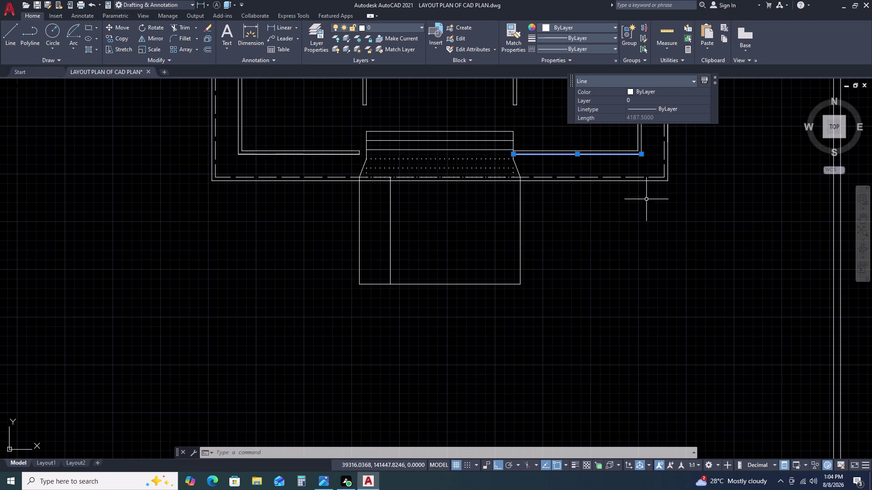
Delete the short inner wall segment right of the staircase.
scroll(down, 3)
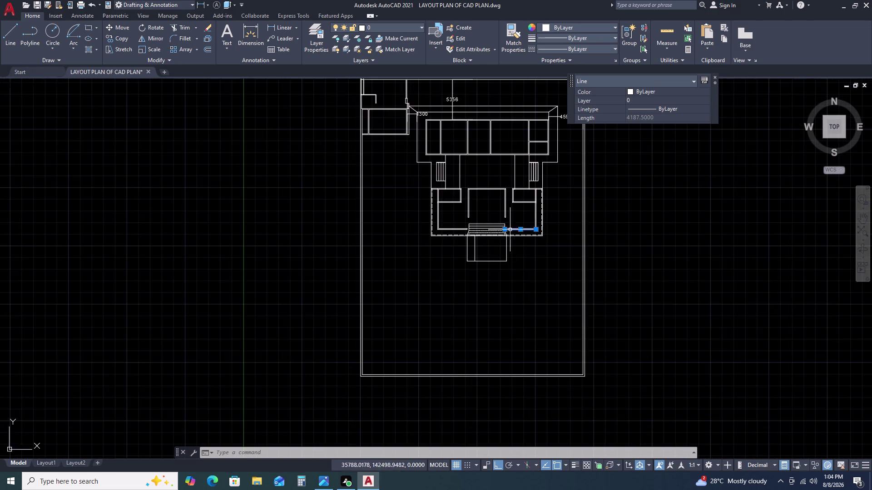
scroll(up, 3)
scroll(up, 3)
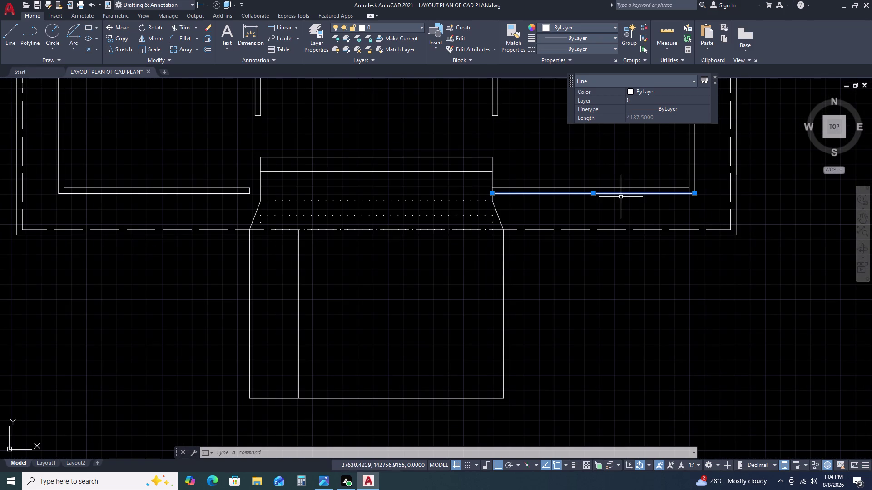
key(Delete)
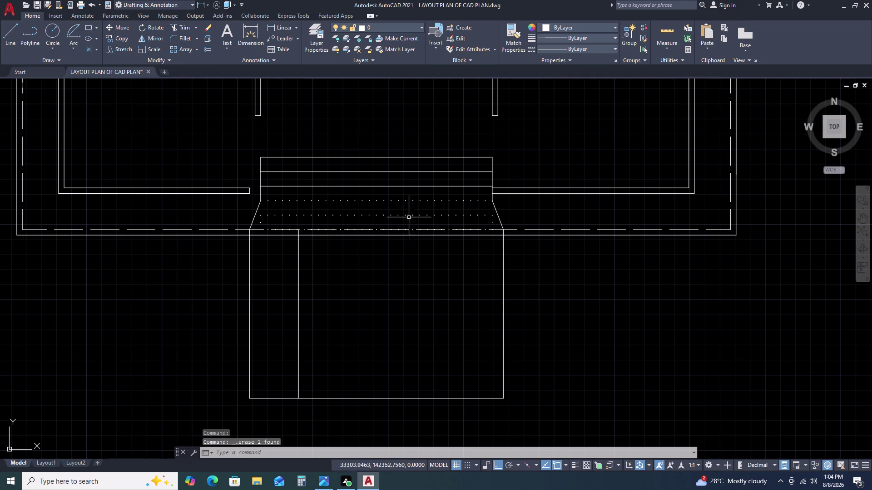
scroll(down, 3)
scroll(up, 3)
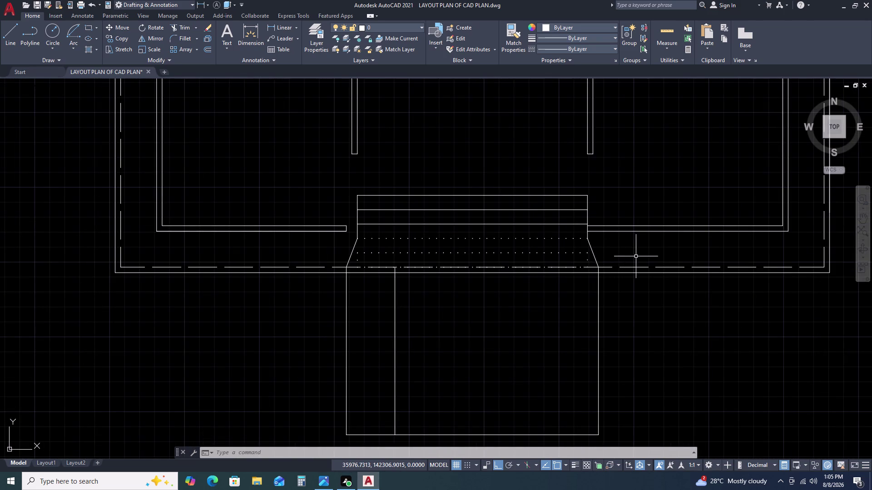
Select the three left wall end lines and stretch their shared end down to the stair edge.
click(405, 141)
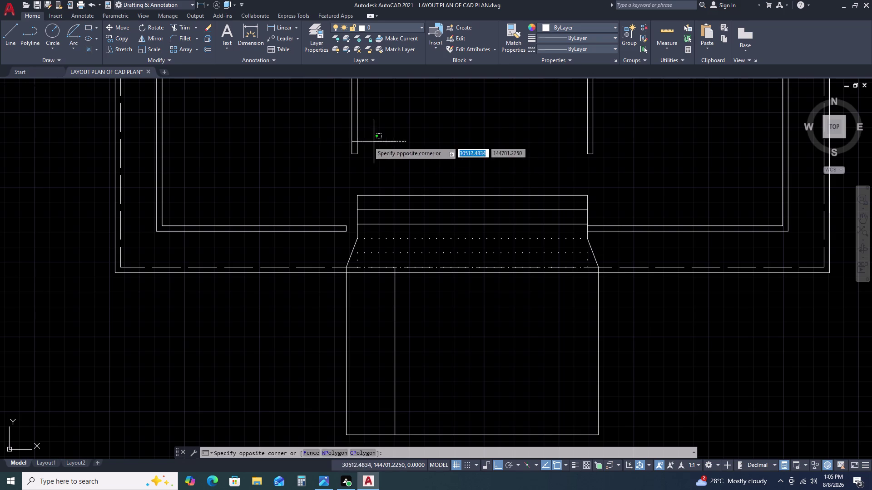
click(345, 142)
scroll(up, 3)
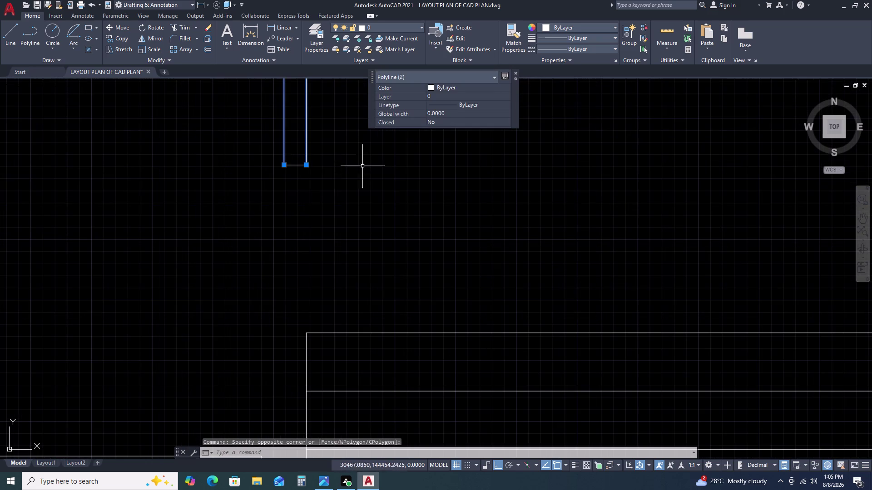
click(292, 167)
click(292, 166)
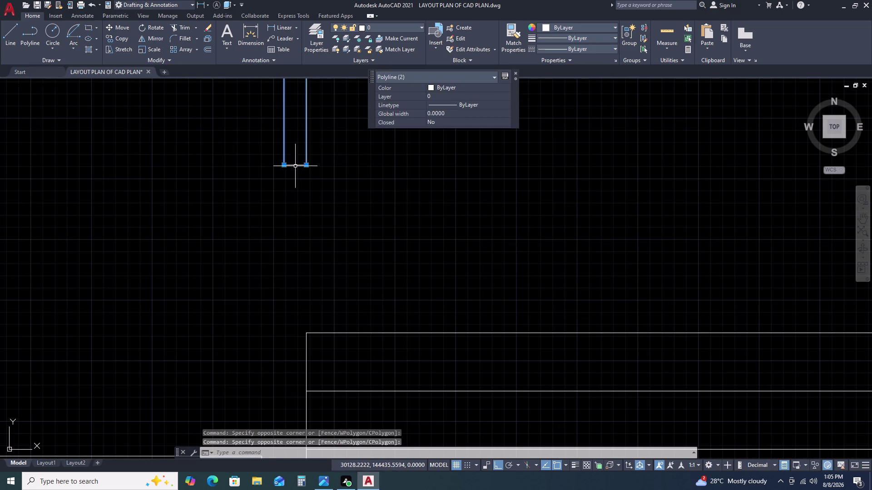
click(290, 163)
click(286, 170)
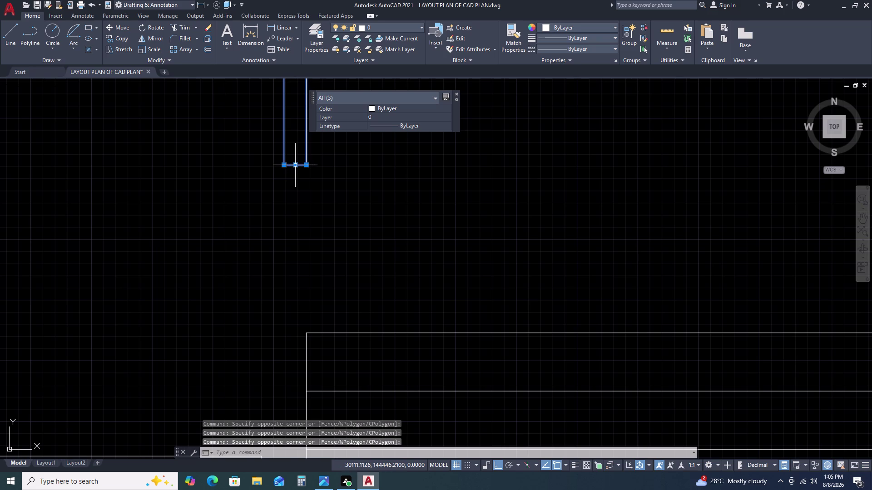
click(294, 165)
scroll(down, 3)
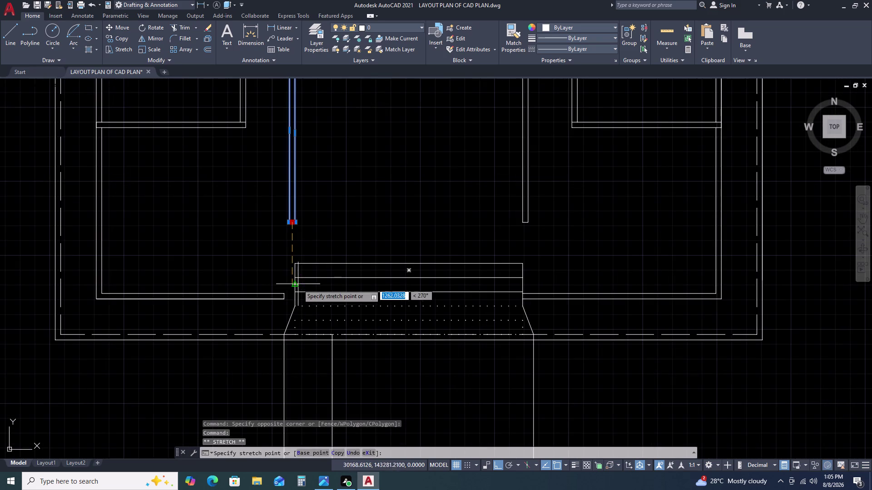
scroll(up, 3)
click(288, 294)
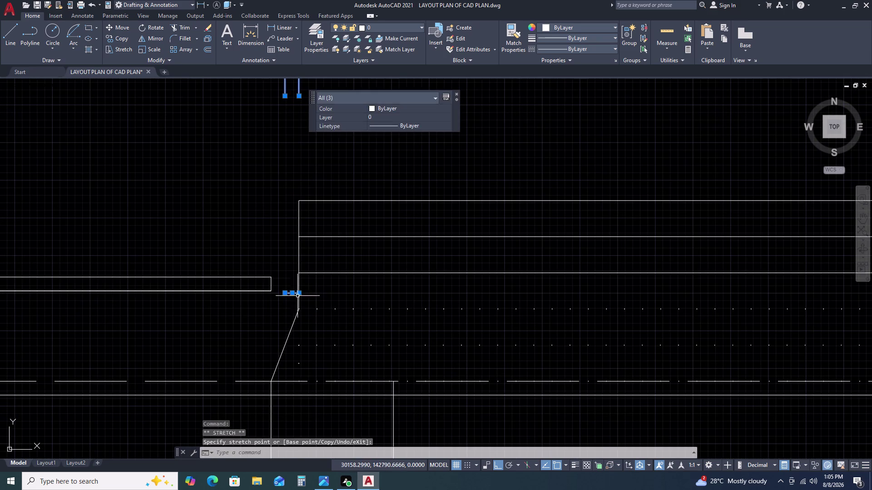
key(Escape)
middle_drag(362, 296, 441, 297)
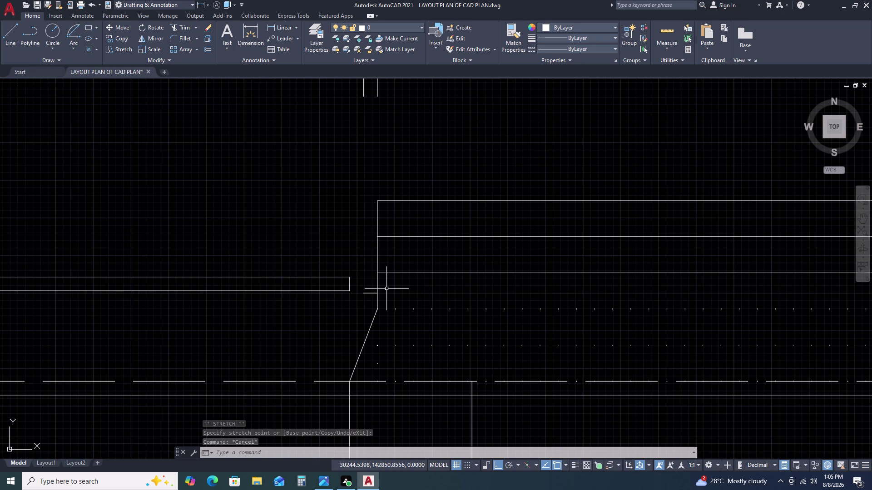
scroll(down, 3)
Extend the right wall lines to the stair boundary with EX, using fences.
text(EX)
key(space)
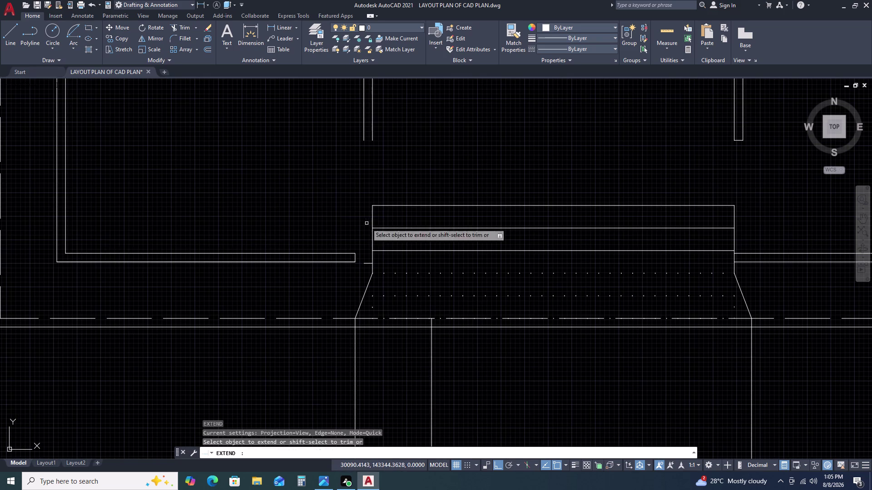
drag(409, 133, 391, 133)
click(320, 137)
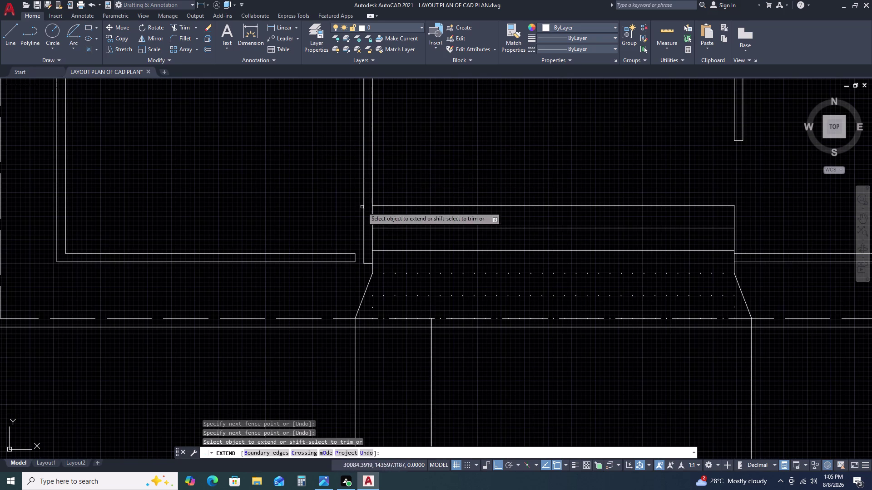
scroll(down, 3)
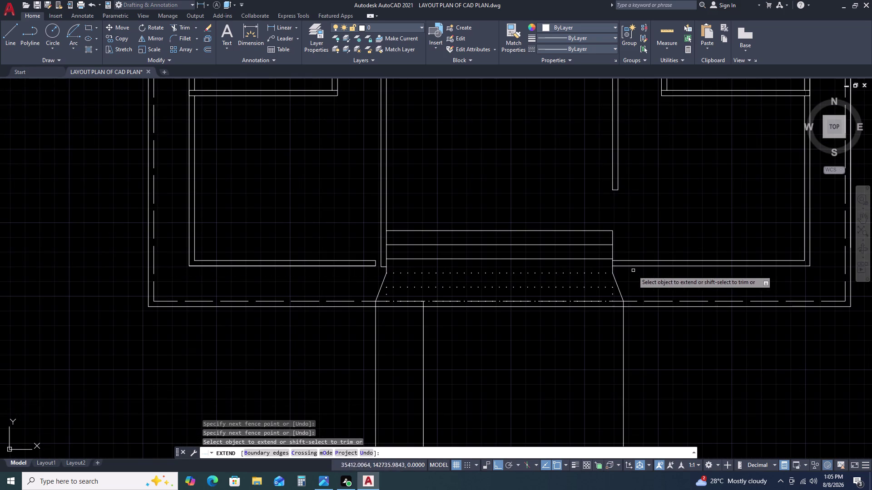
scroll(up, 3)
scroll(down, 3)
click(646, 150)
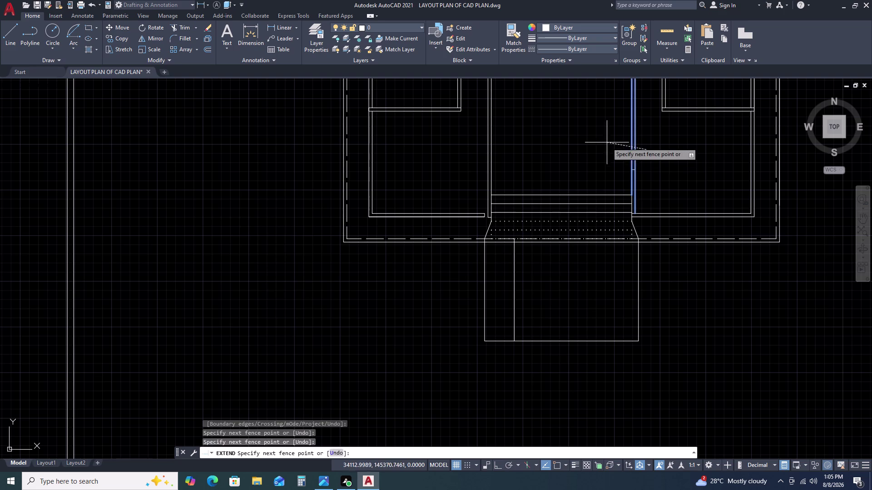
click(606, 141)
key(Escape)
Lengthen the second right wall line down to the stair's top edge.
scroll(up, 3)
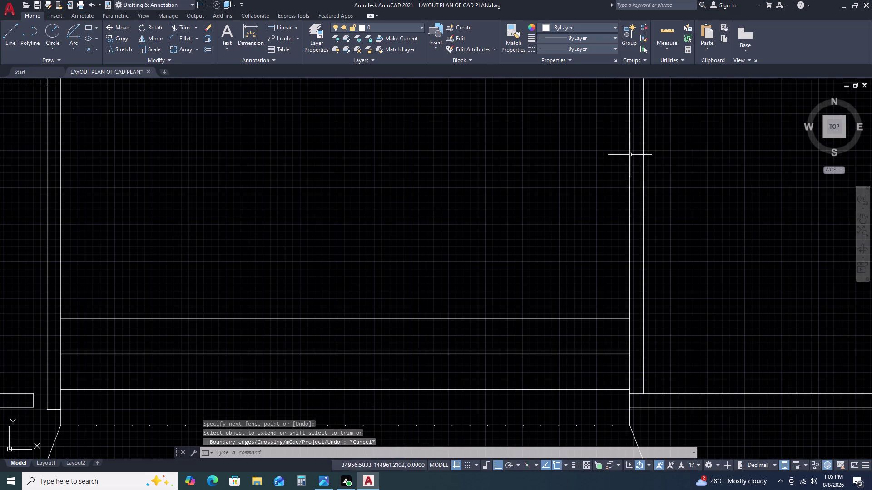
click(635, 218)
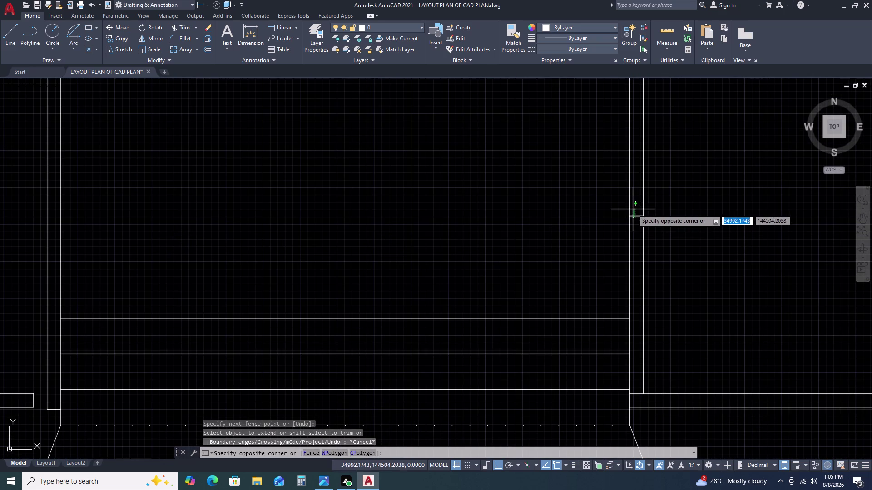
double_click(633, 210)
key(Delete)
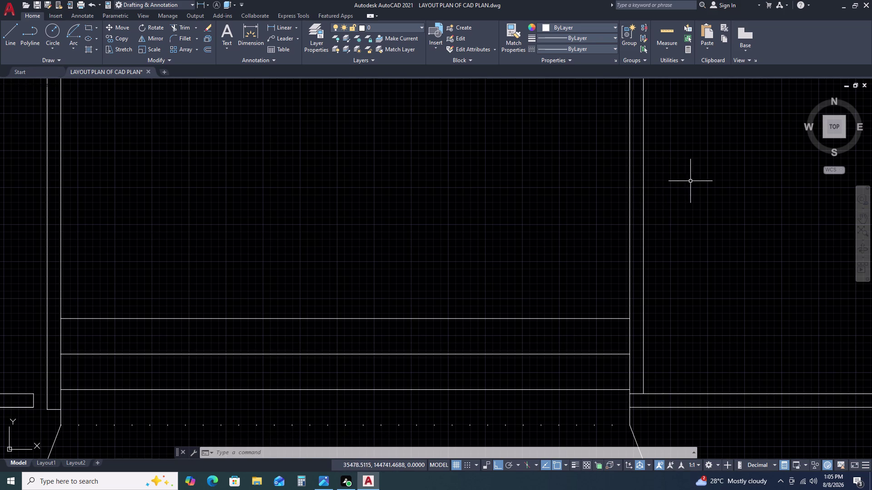
scroll(down, 3)
middle_drag(679, 290, 667, 247)
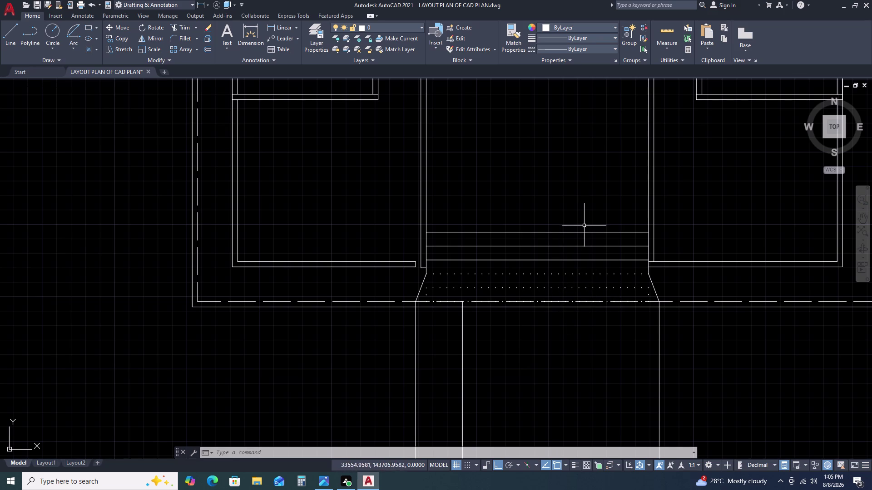
scroll(down, 3)
scroll(up, 3)
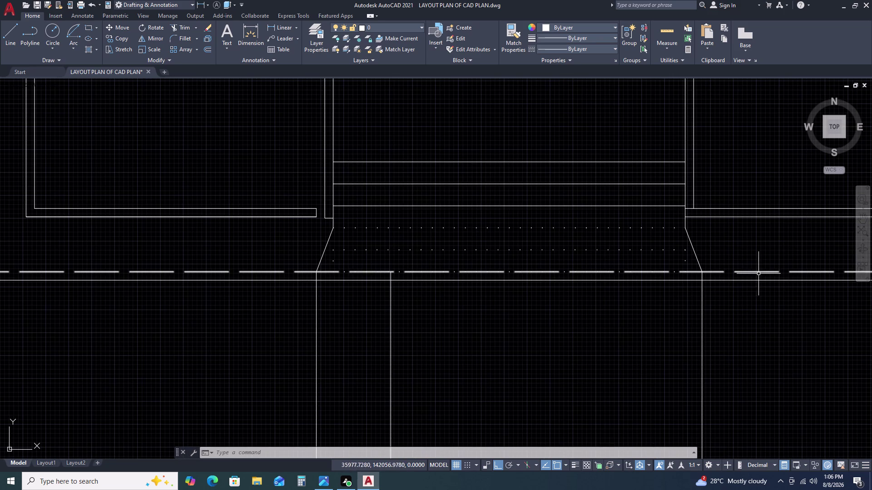
Delete the long dashed boundary line beside the plan.
click(758, 273)
scroll(down, 3)
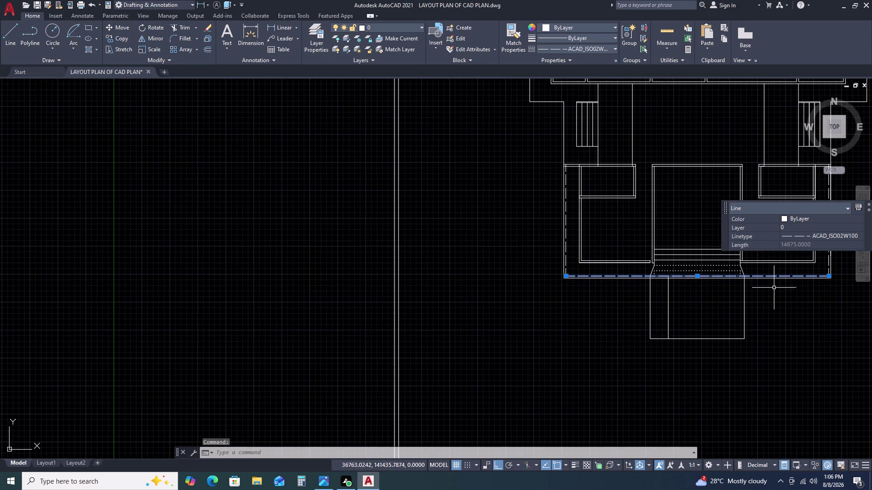
middle_drag(774, 288, 734, 297)
key(Delete)
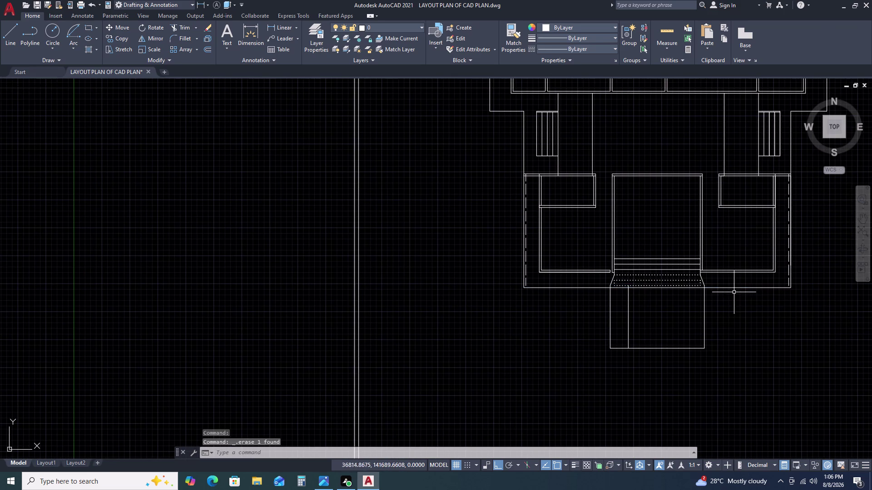
scroll(up, 3)
scroll(up, 3)
middle_drag(757, 321, 751, 320)
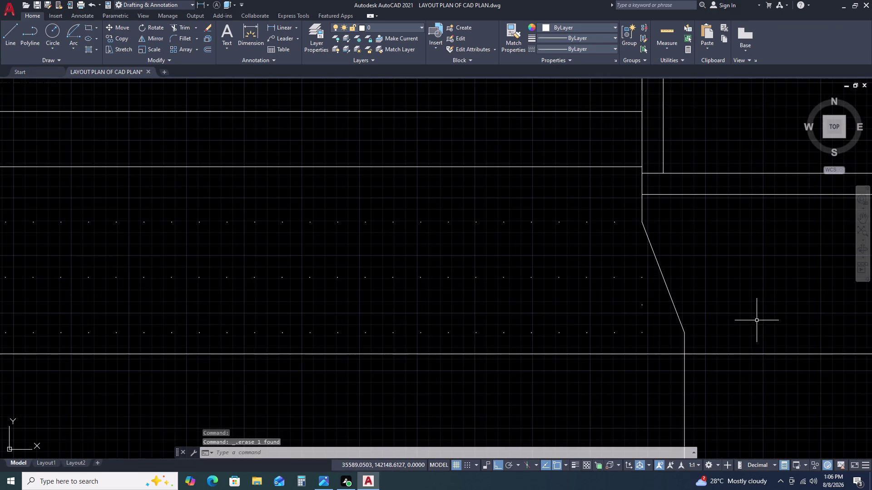
middle_drag(751, 320, 702, 301)
Start a line at the corner beside the stair, then abandon it.
click(589, 313)
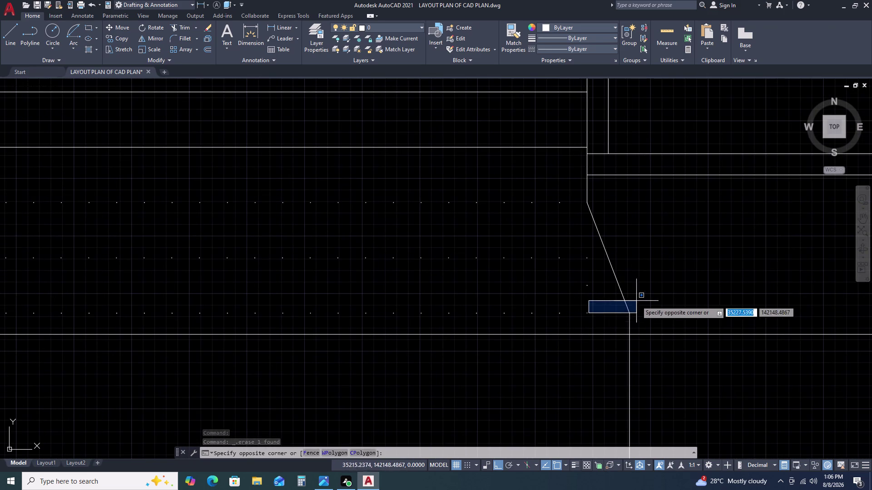
scroll(down, 3)
key(Escape)
scroll(down, 3)
key(Escape)
key(l)
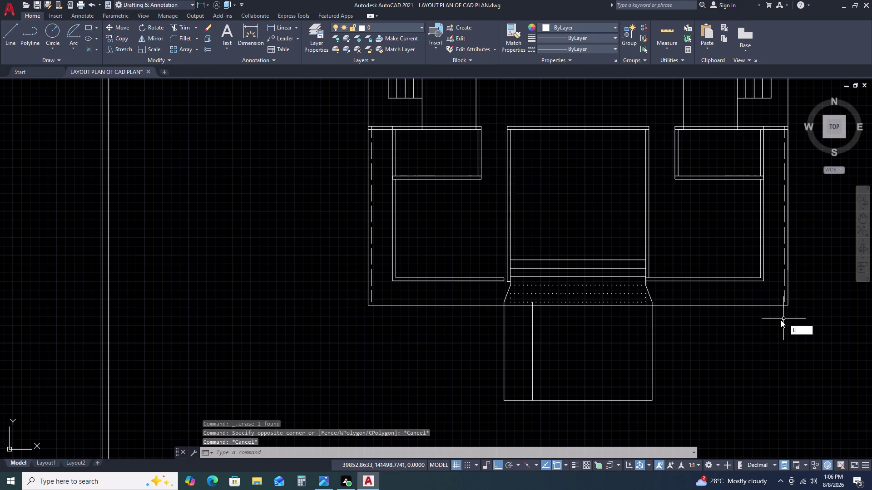
key(space)
scroll(up, 3)
click(784, 301)
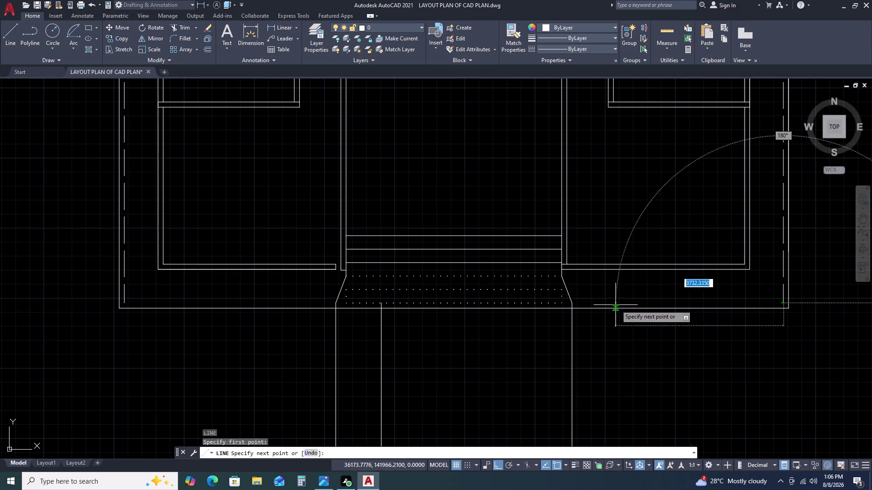
click(573, 302)
key(space)
Draw a line from the left corner to the stair corner, then undo it.
key(space)
middle_drag(626, 308, 807, 264)
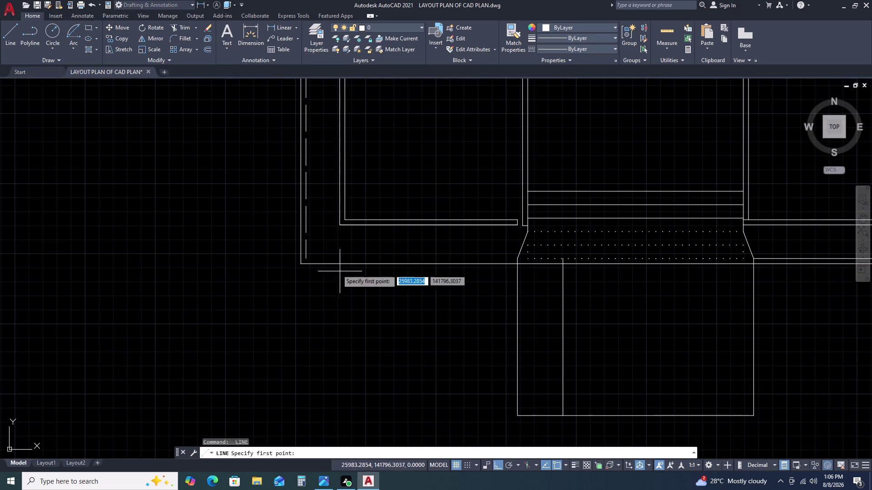
drag(307, 260, 349, 264)
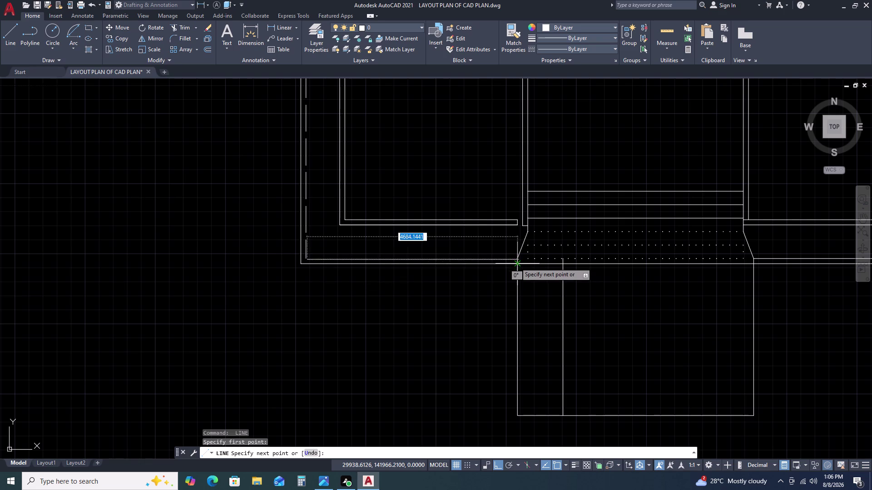
click(515, 263)
key(Escape)
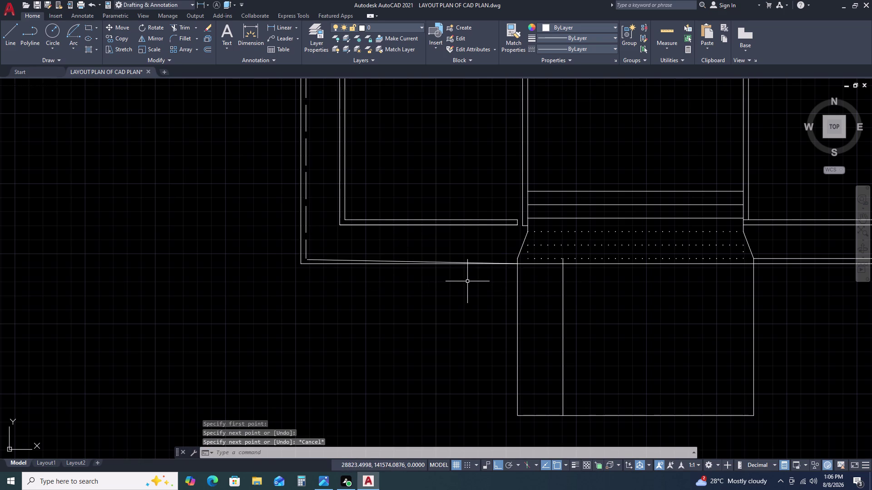
key(ctrl+z)
Zoom to the whole drawing and pan to the bottom-left inner wall corner.
key(l)
key(space)
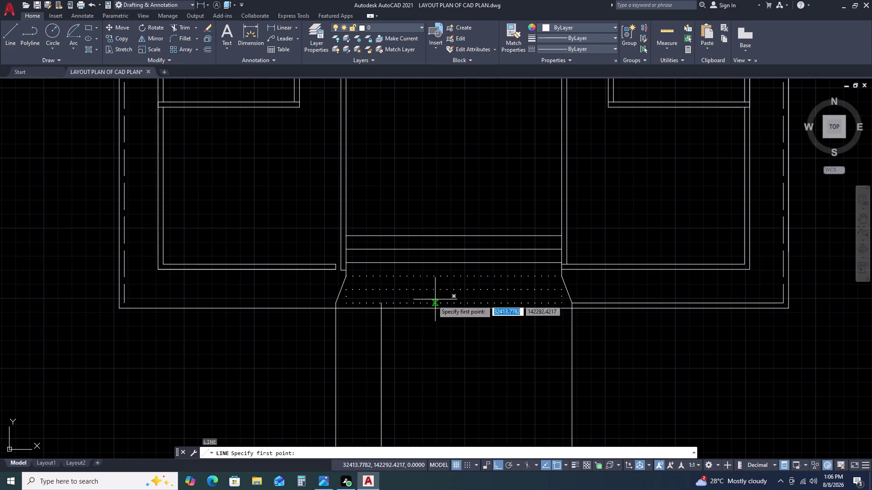
middle_drag(483, 296, 699, 242)
scroll(up, 3)
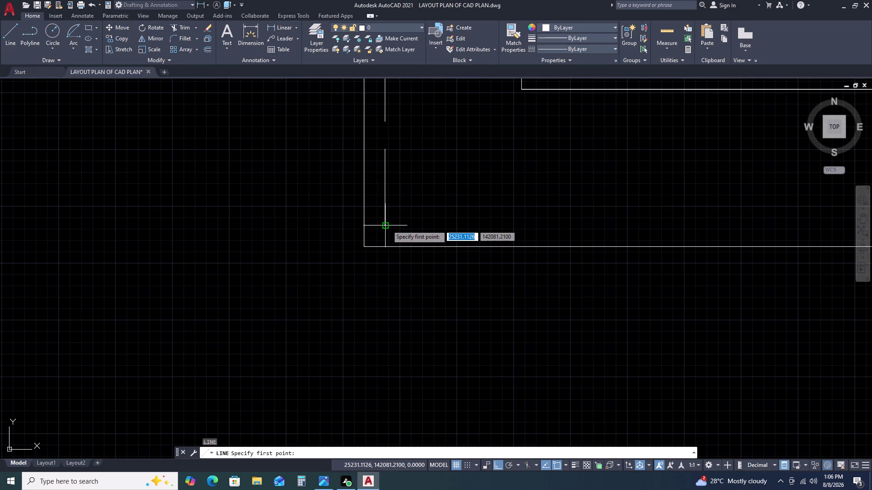
drag(386, 225, 401, 226)
middle_click(759, 232)
middle_drag(759, 233, 680, 244)
middle_drag(414, 278, 409, 279)
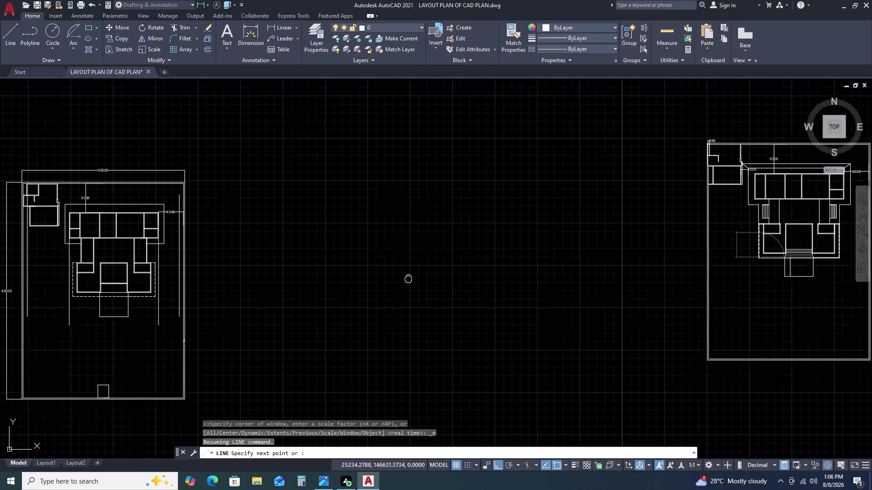
middle_drag(686, 273, 478, 280)
scroll(up, 3)
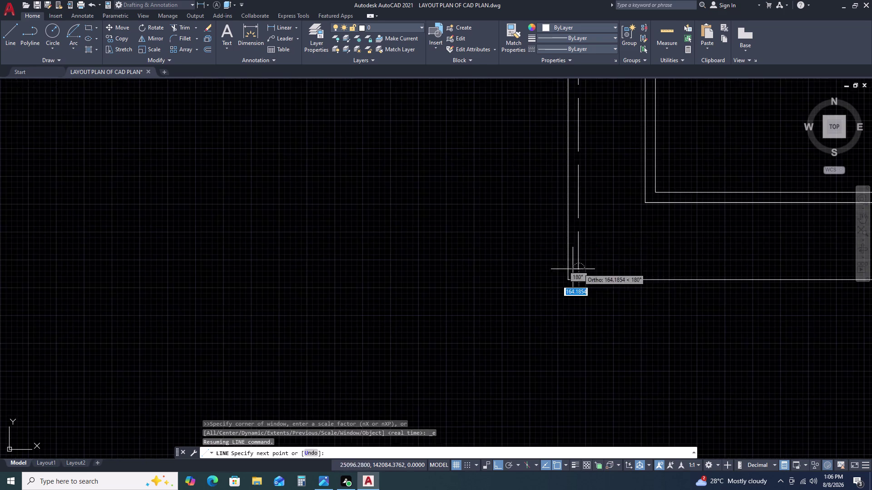
scroll(up, 3)
middle_drag(677, 282, 671, 281)
middle_drag(603, 272, 595, 271)
middle_drag(578, 270, 564, 268)
key(Escape)
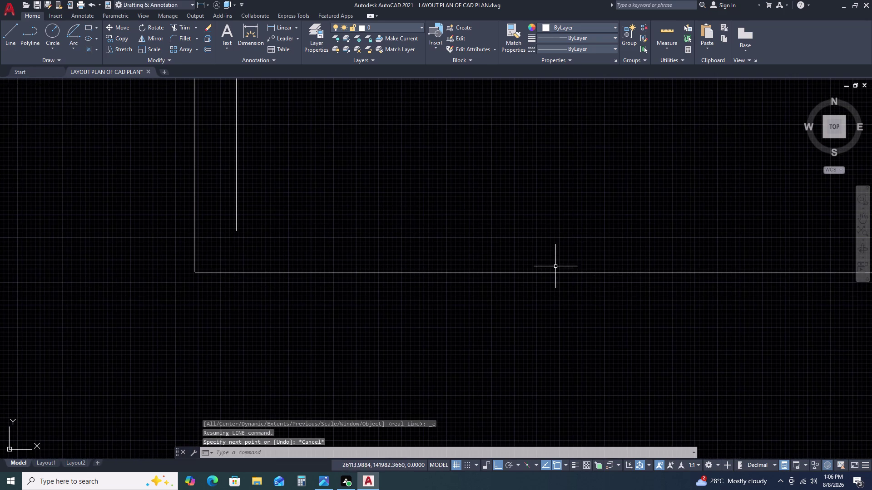
Draw a line from the inner wall's end across to the far inner wall.
key(space)
drag(237, 232, 246, 232)
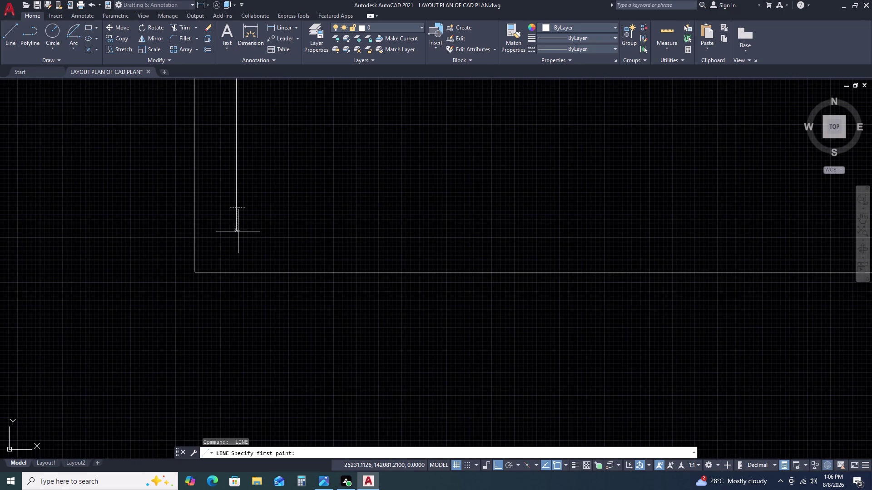
key(Escape)
key(space)
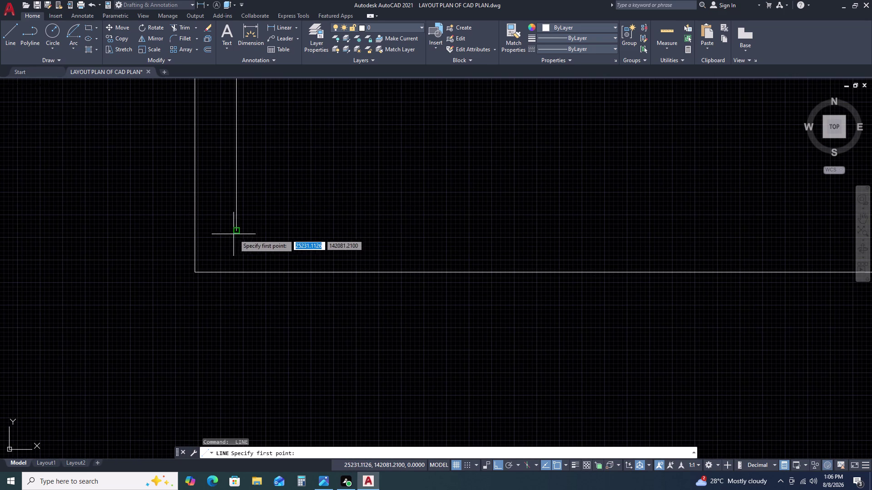
drag(236, 233, 241, 233)
middle_drag(622, 228, 290, 242)
scroll(down, 3)
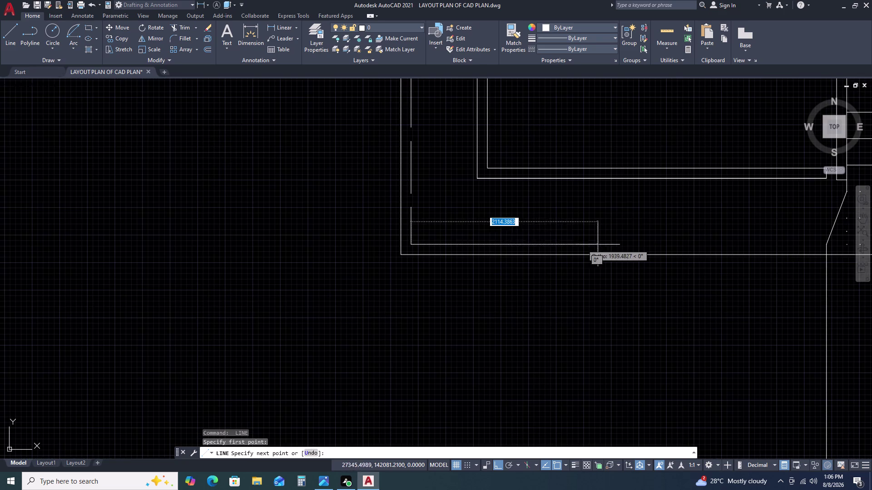
click(827, 245)
key(Escape)
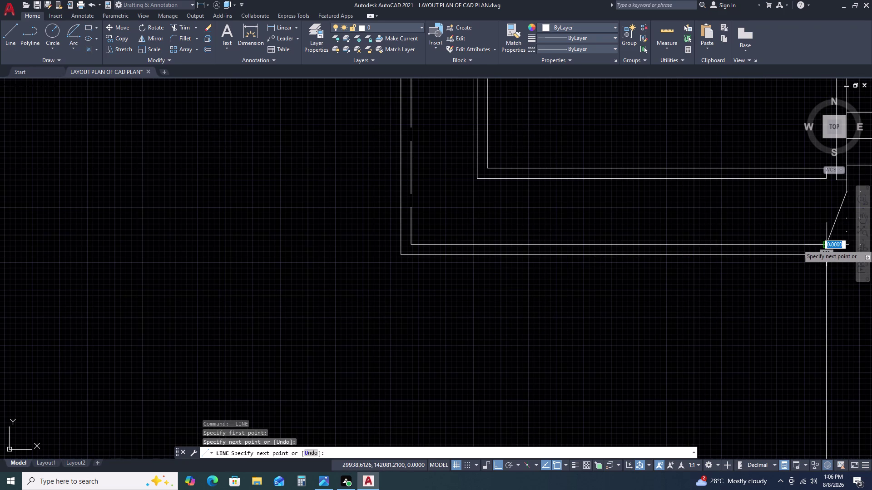
middle_drag(689, 232, 531, 236)
Match the bottom inner line to the dashed vertical inner wall using MA.
key(m)
key(a)
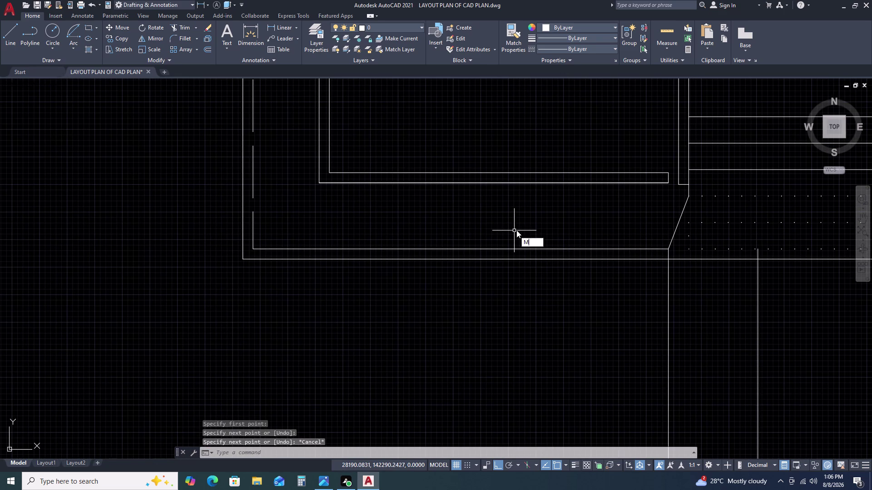
key(space)
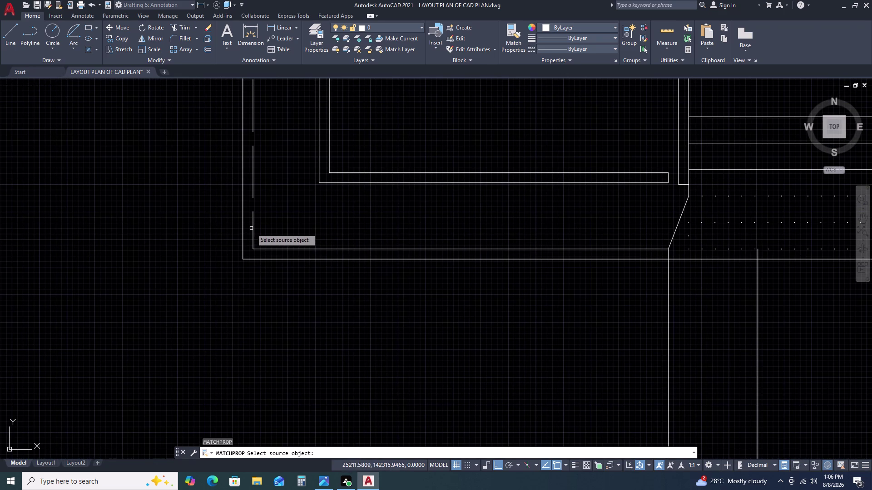
click(252, 227)
click(291, 248)
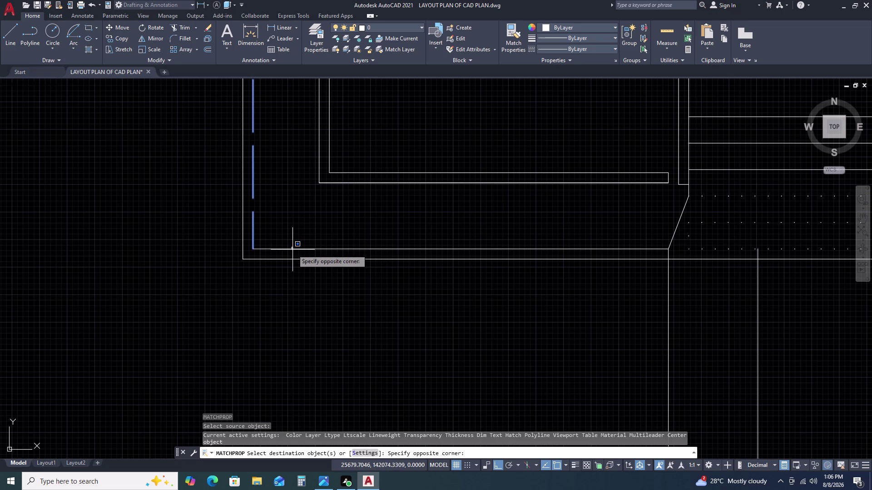
double_click(292, 251)
click(294, 248)
scroll(down, 3)
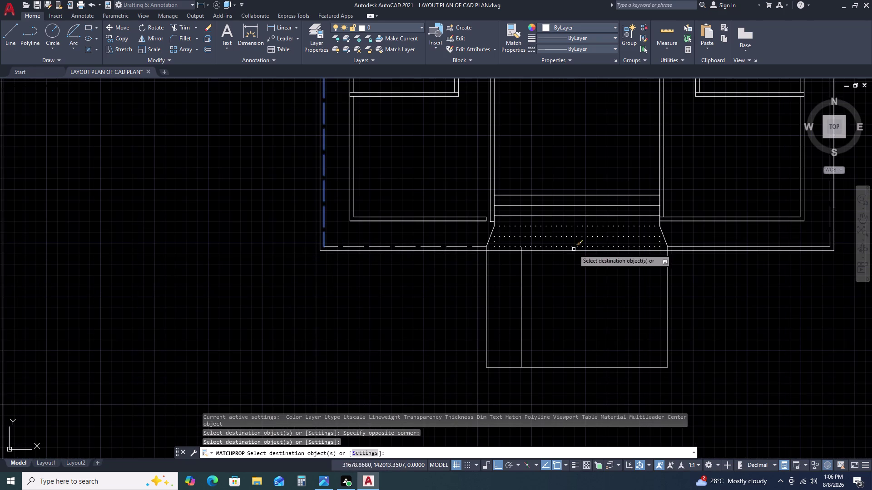
double_click(719, 246)
key(Escape)
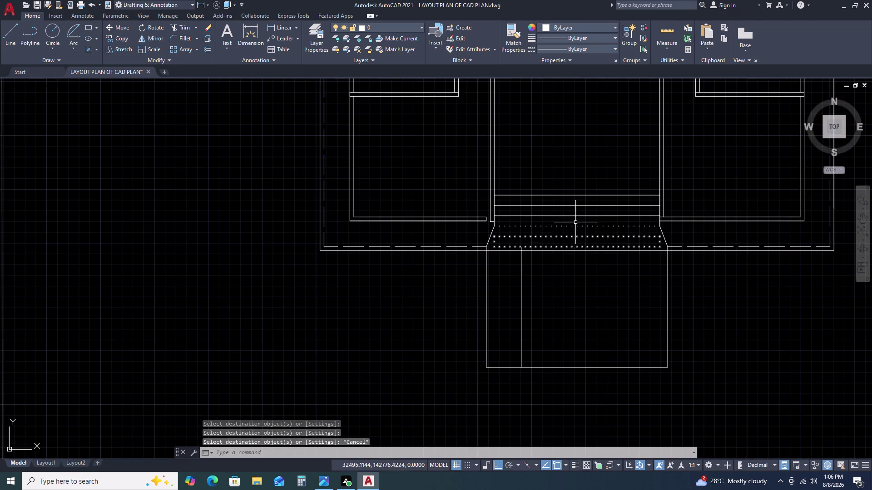
Select the two dotted opening lines and open their full properties.
scroll(up, 3)
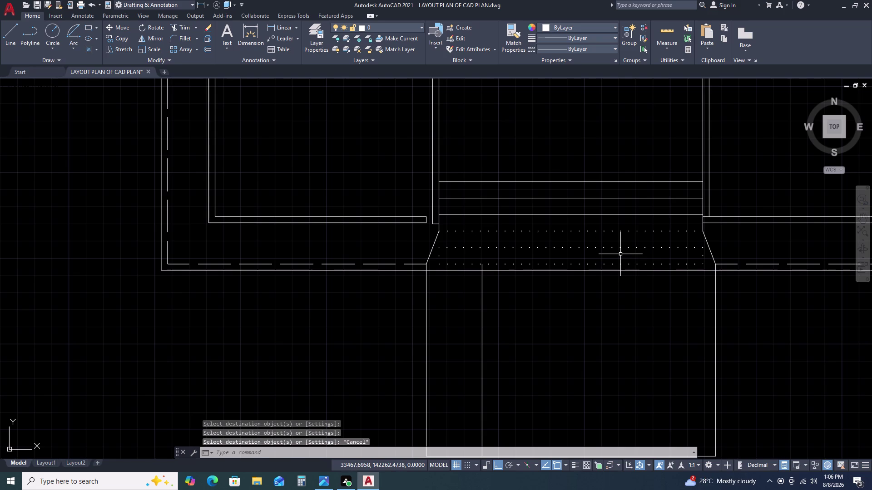
double_click(624, 229)
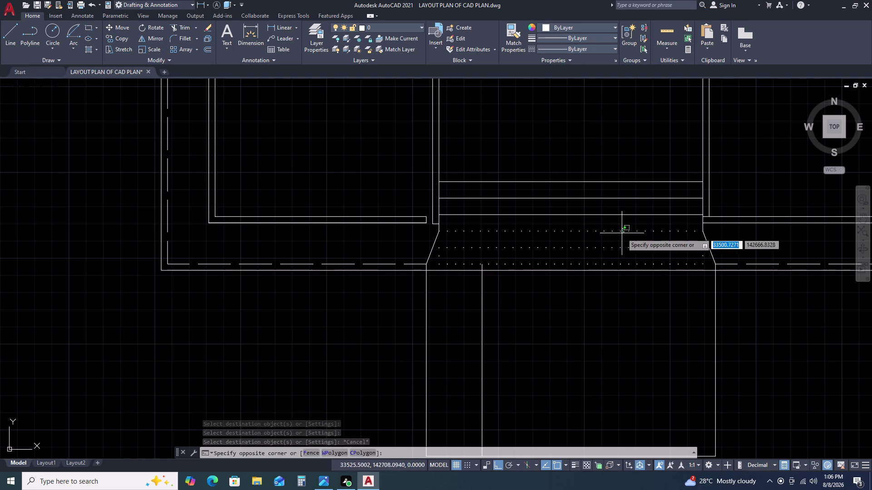
click(594, 265)
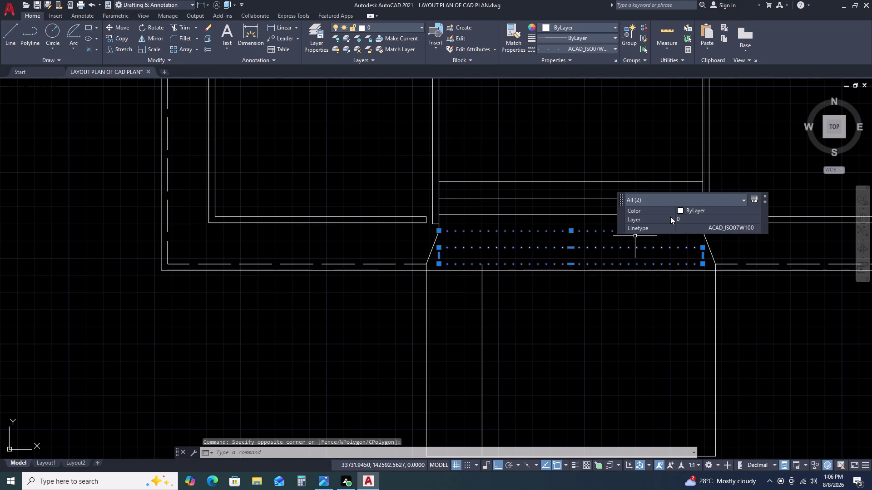
double_click(615, 64)
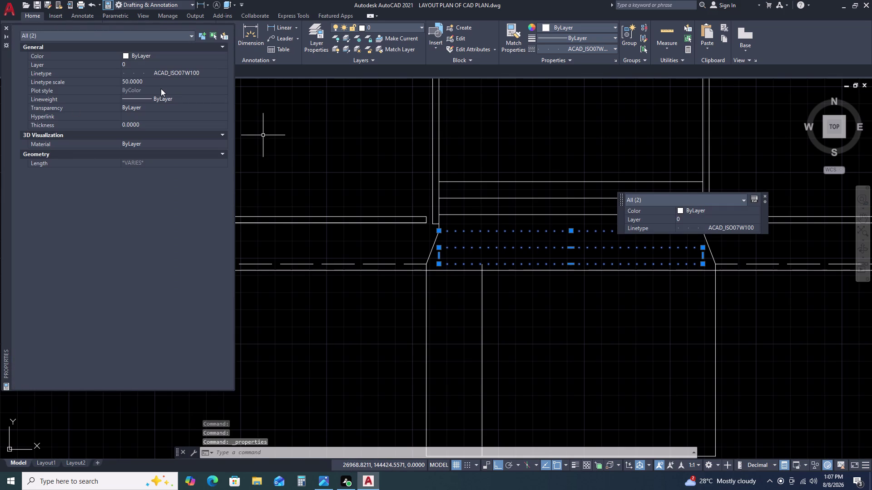
Set the dotted opening lines' linetype scale to 10 and close Properties.
click(162, 86)
click(163, 83)
text(1)
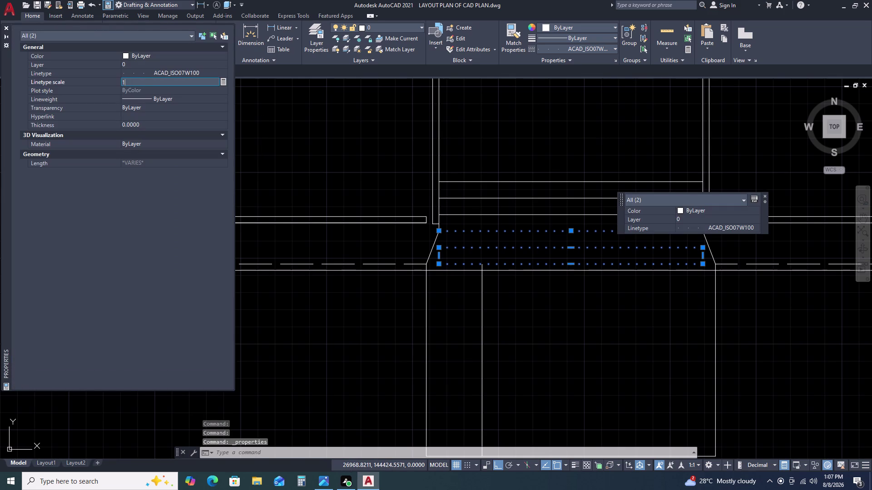
text(0)
key(Return)
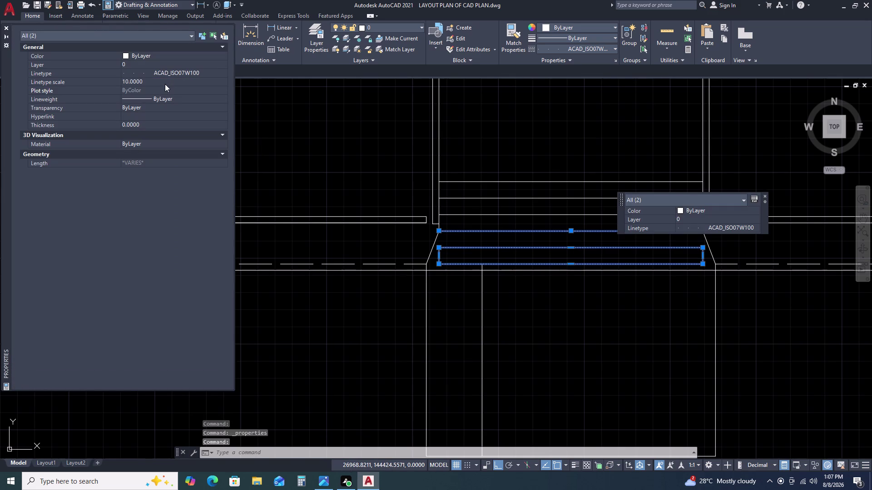
key(Escape)
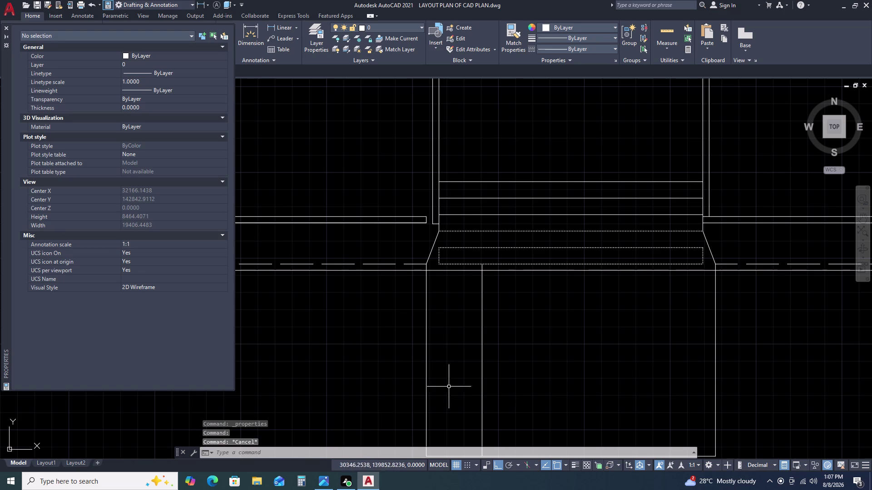
key(Escape)
key(Escape)
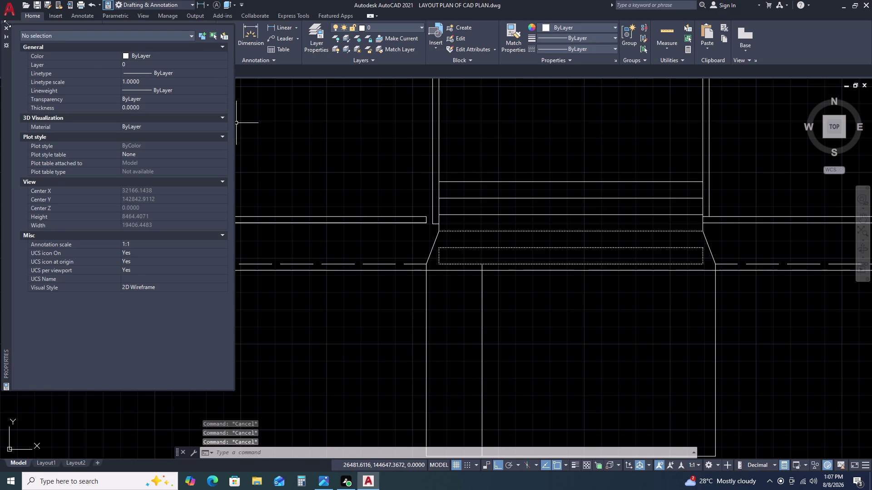
click(7, 26)
key(Escape)
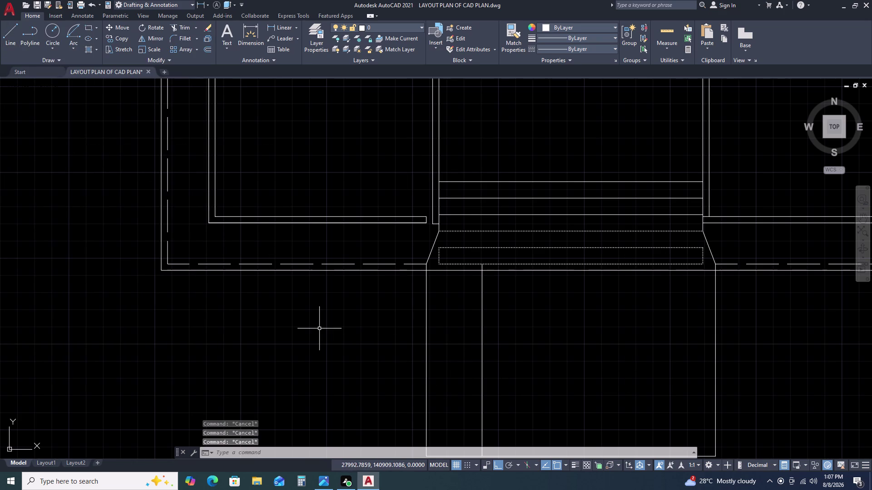
Draw two short lines at the opening's left and right edges.
key(l)
key(space)
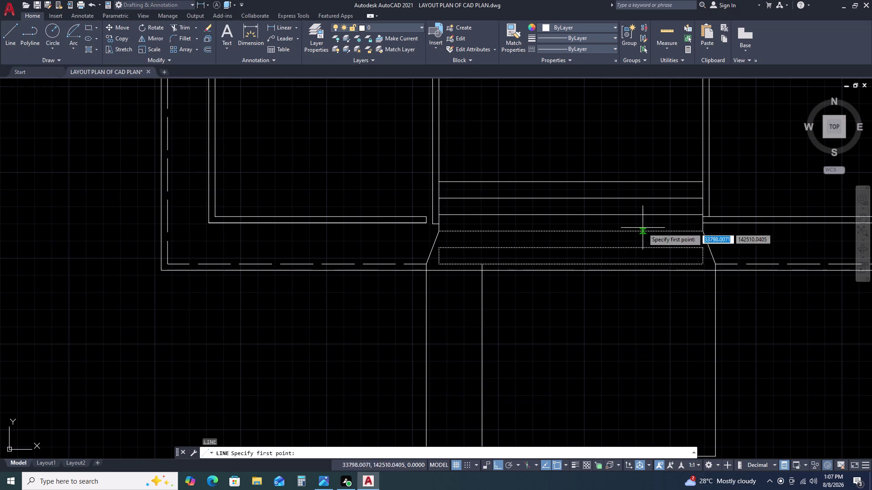
click(439, 248)
click(440, 227)
key(Escape)
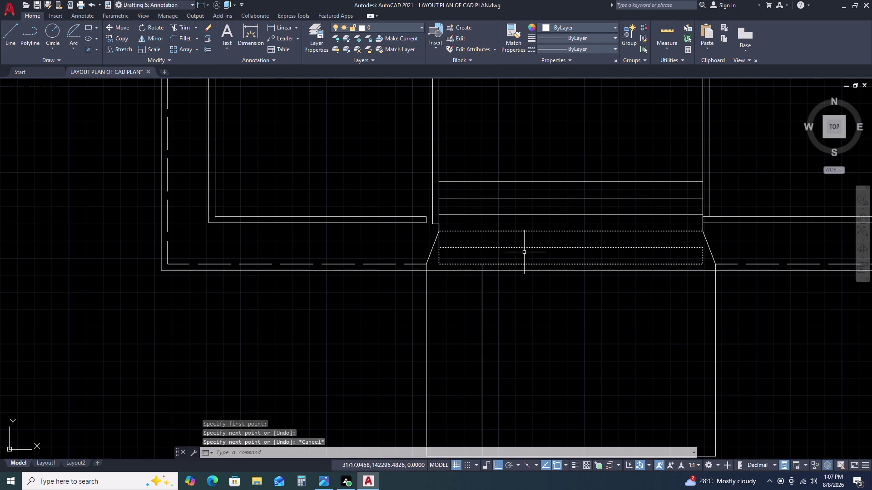
key(space)
click(705, 246)
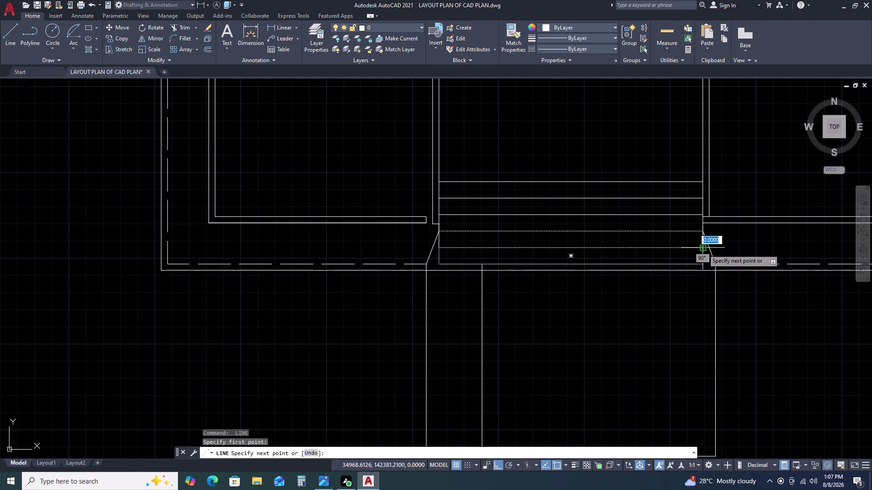
click(702, 232)
key(Escape)
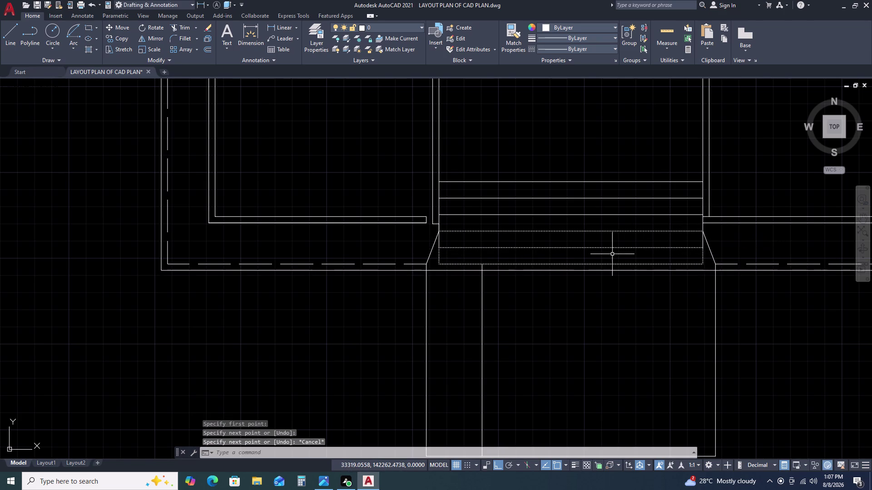
Copy the dotted opening line's style onto both new opening lines with MA.
text(MA)
key(space)
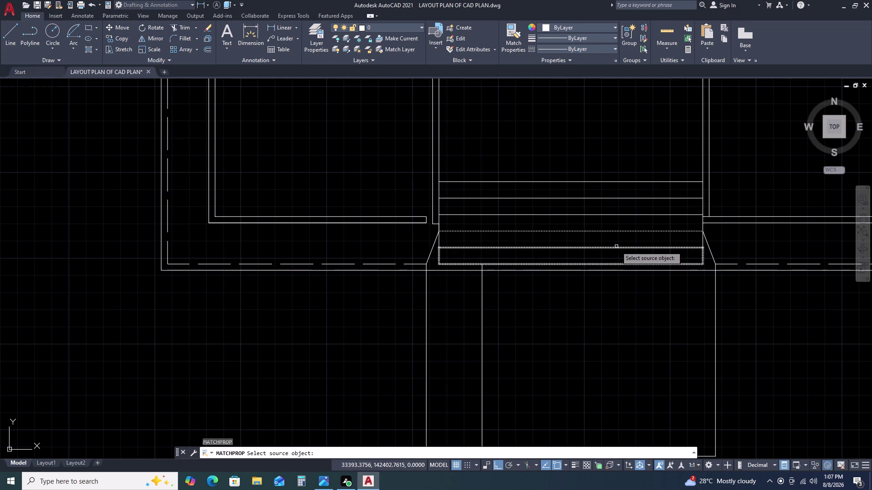
click(616, 246)
click(440, 242)
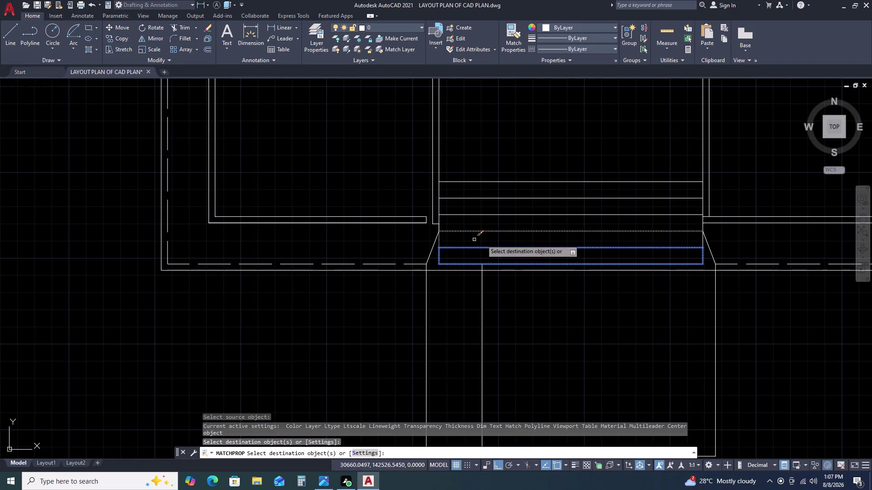
click(704, 242)
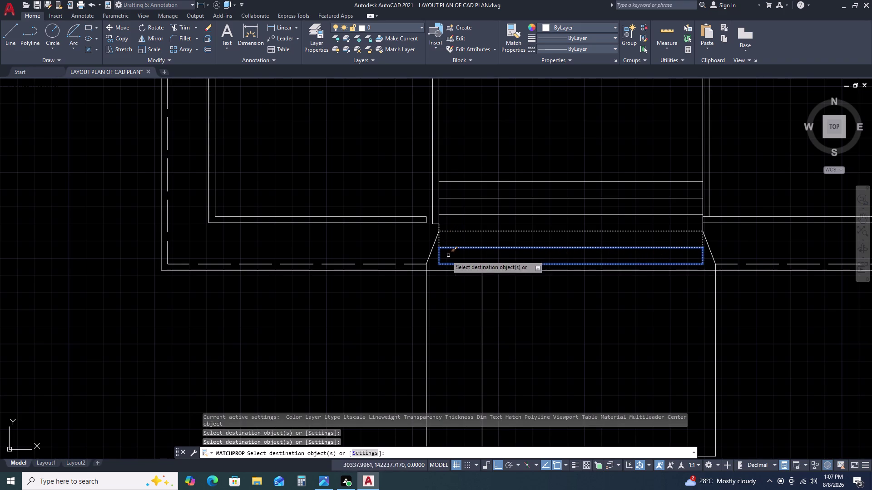
key(Escape)
scroll(down, 3)
middle_drag(669, 250, 560, 203)
scroll(up, 3)
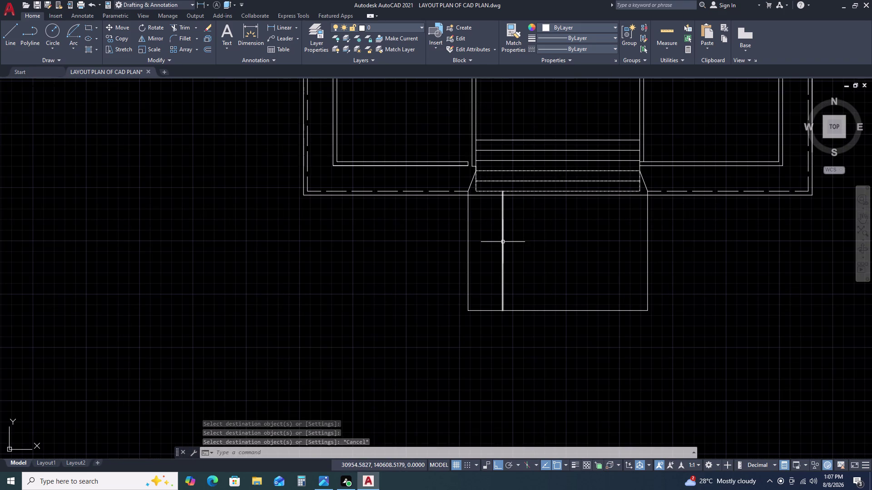
Erase the vertical line inside the lower room and check the room outline below the plan.
click(503, 242)
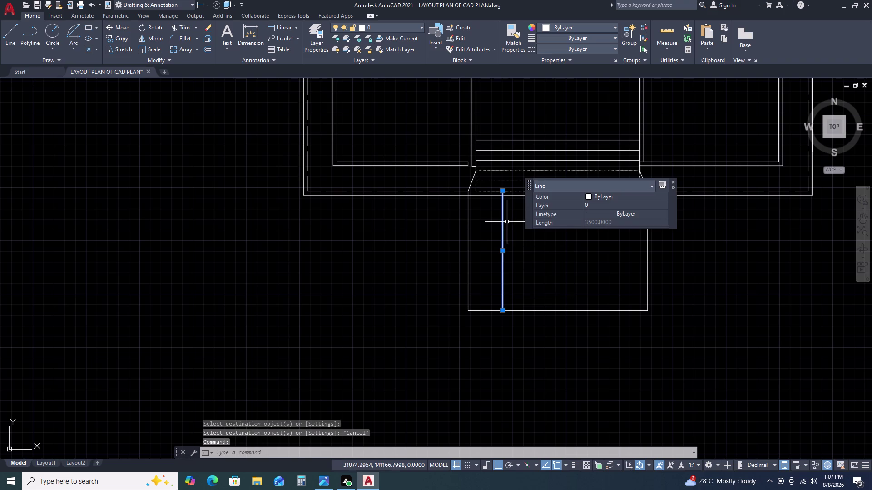
key(Delete)
scroll(down, 3)
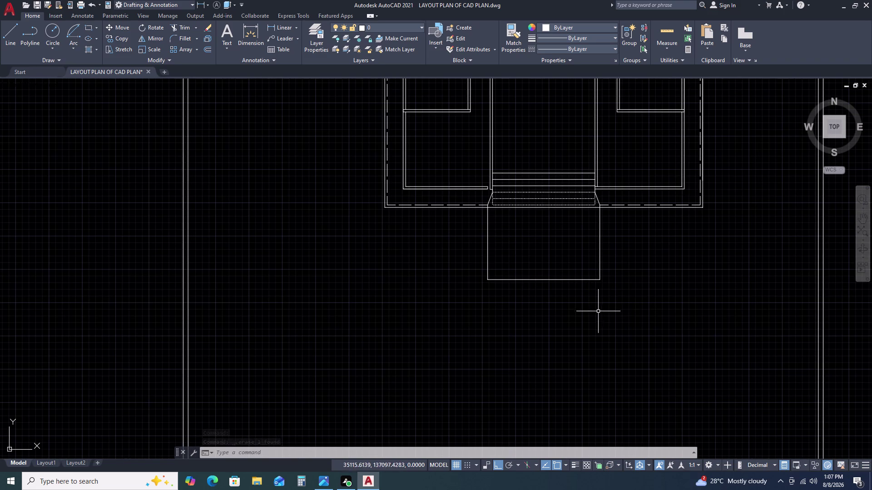
click(527, 260)
click(508, 284)
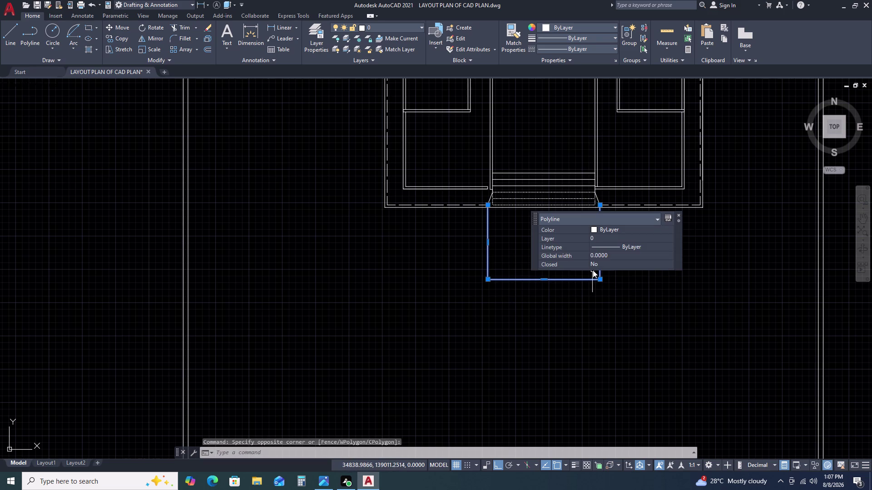
key(Escape)
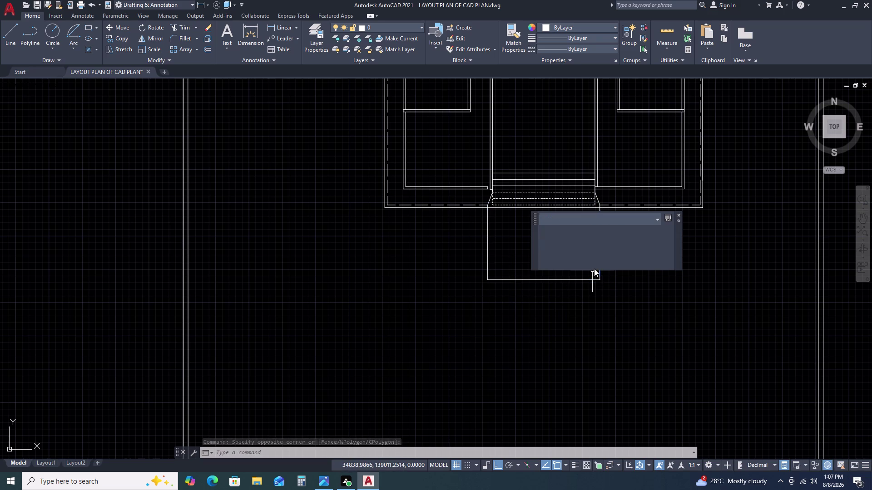
scroll(up, 3)
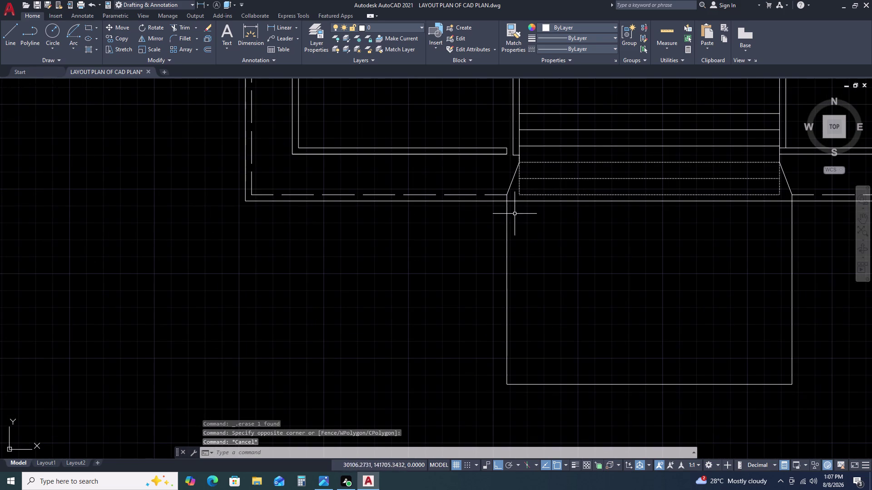
scroll(up, 3)
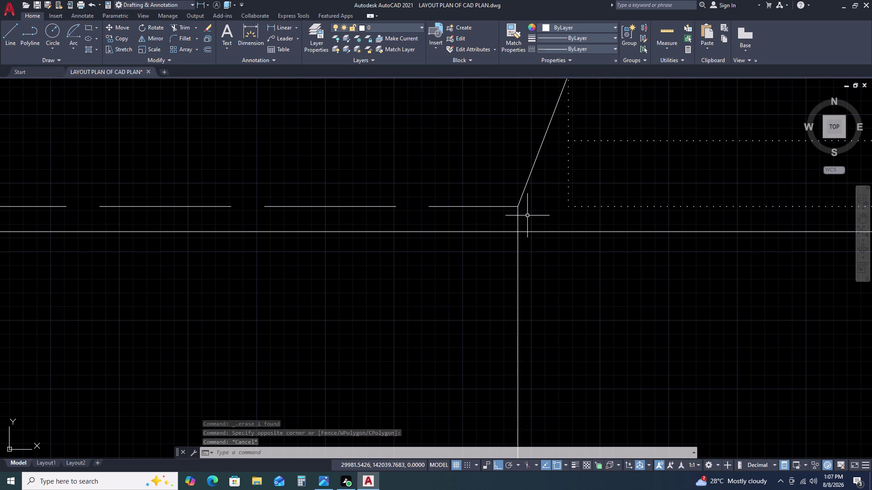
scroll(down, 3)
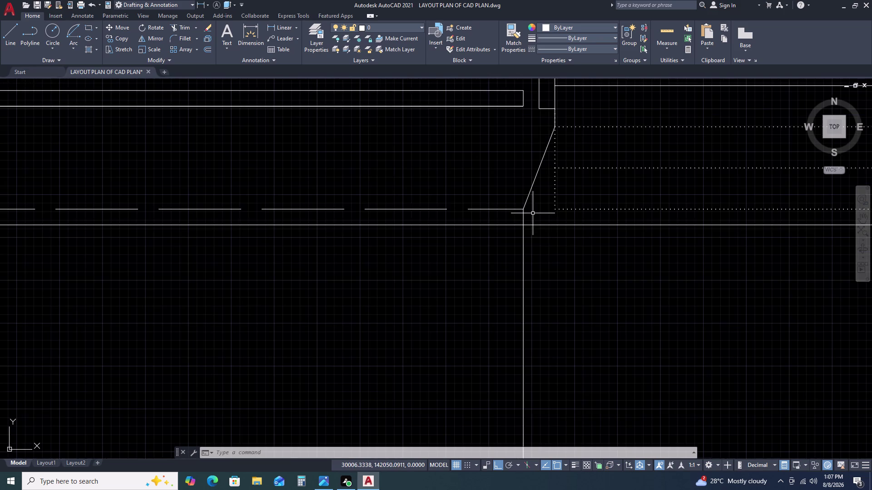
Explode the open room outline into separate lines with X.
click(532, 256)
click(510, 256)
text(X)
key(space)
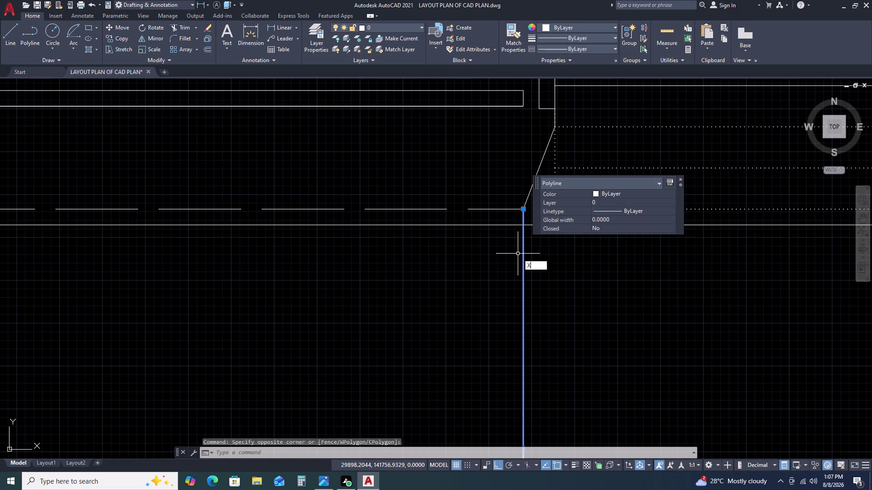
Pick the left side wall line and start an offset of 150.
double_click(533, 261)
click(521, 265)
text(O)
key(space)
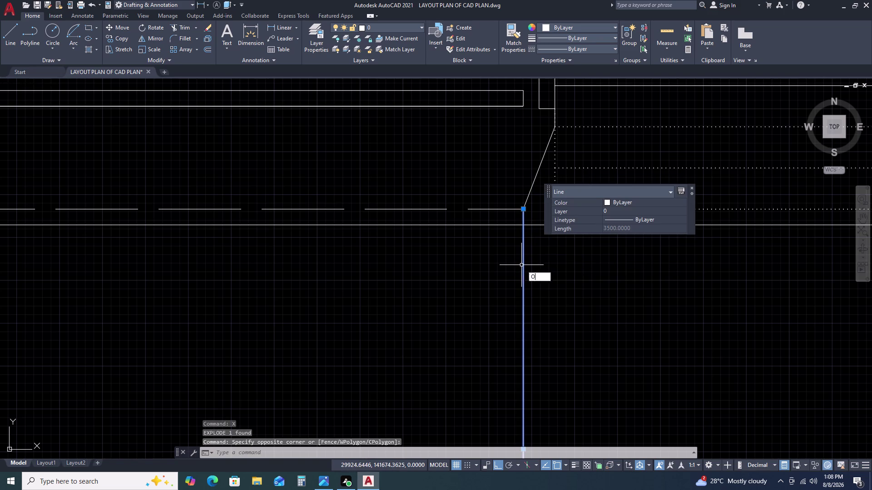
text(150)
key(space)
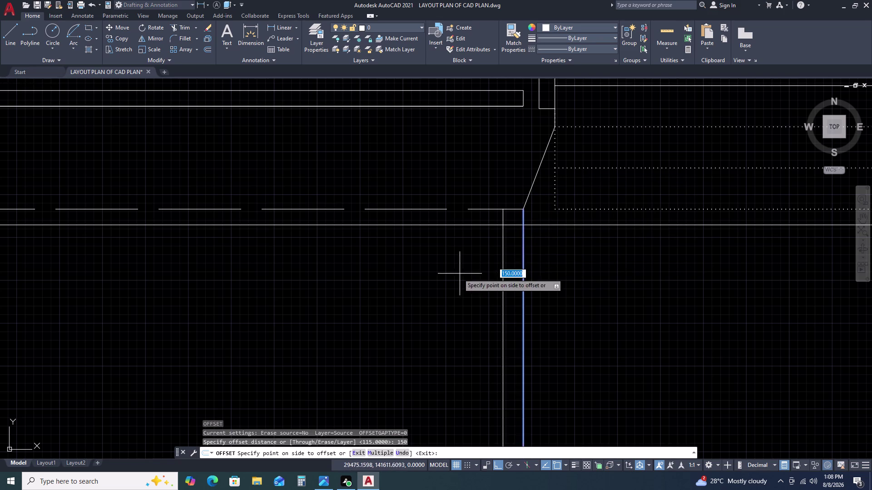
Place the side wall's 150 offset copy on the outside.
click(457, 275)
scroll(down, 3)
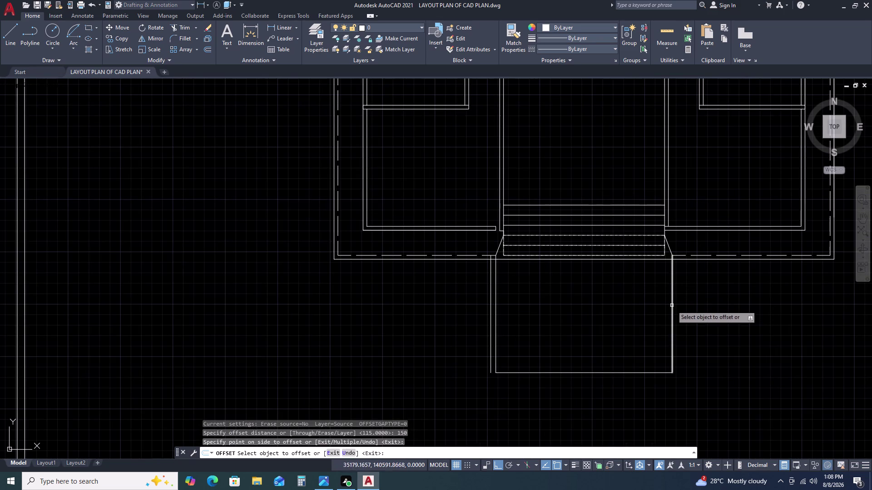
drag(671, 306, 714, 324)
double_click(713, 324)
scroll(down, 3)
middle_drag(602, 336, 551, 233)
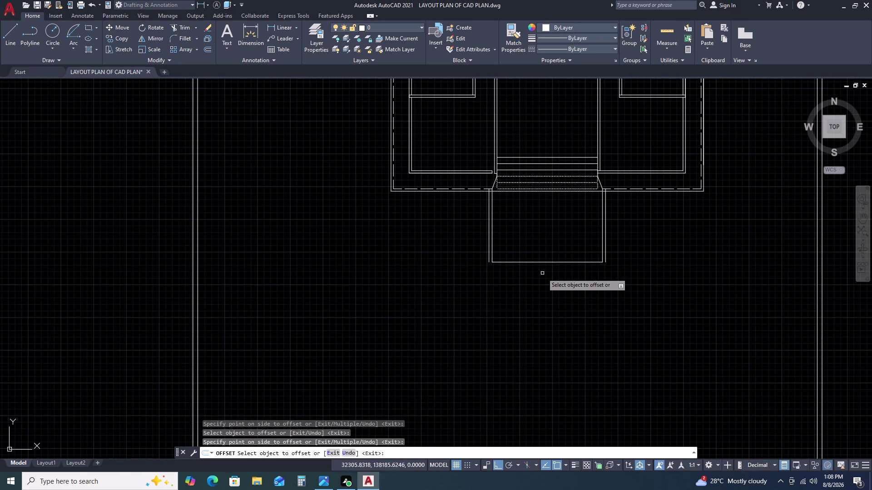
key(Escape)
Try a 300 offset on the wall lines, then cancel it.
click(556, 257)
click(538, 275)
text(O)
key(space)
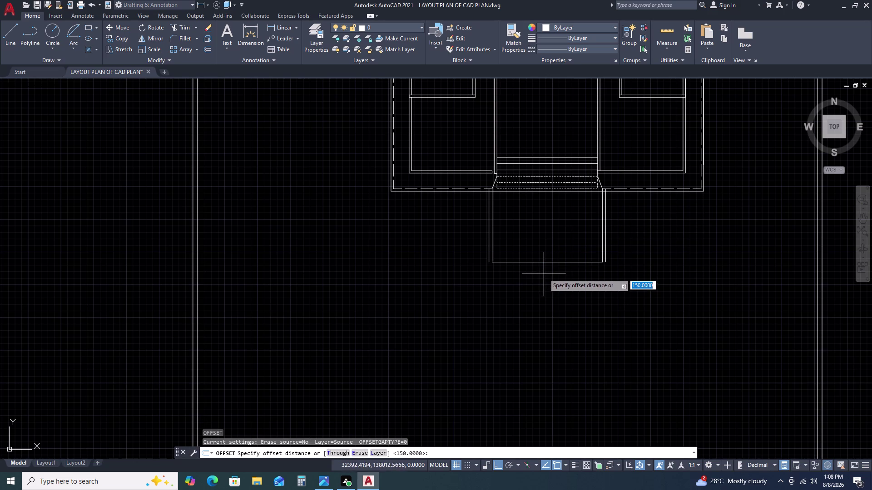
text(3)
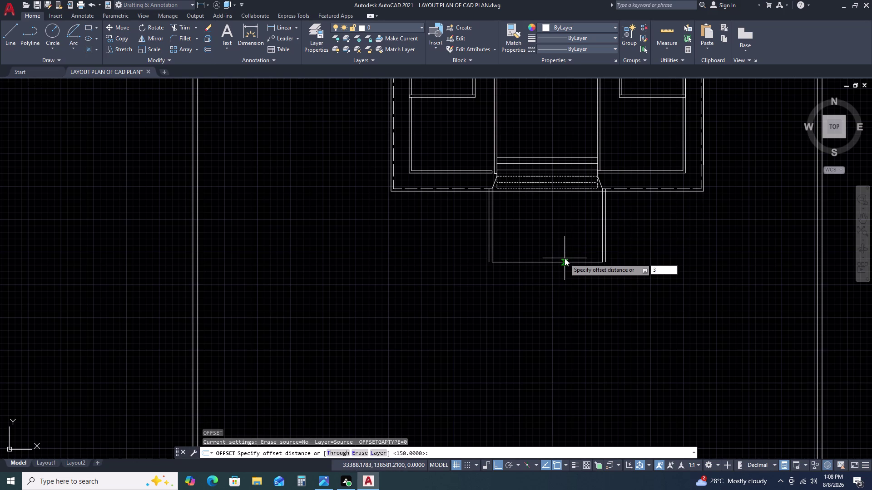
text(0)
key(0)
key(space)
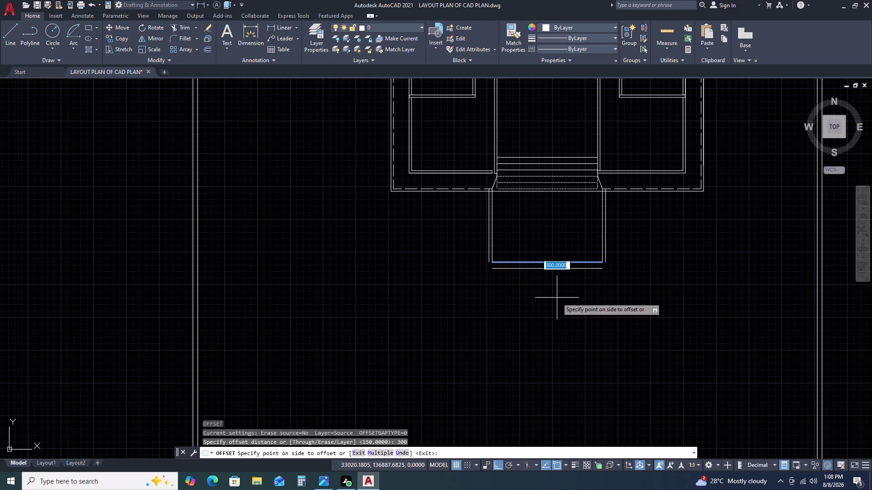
key(Escape)
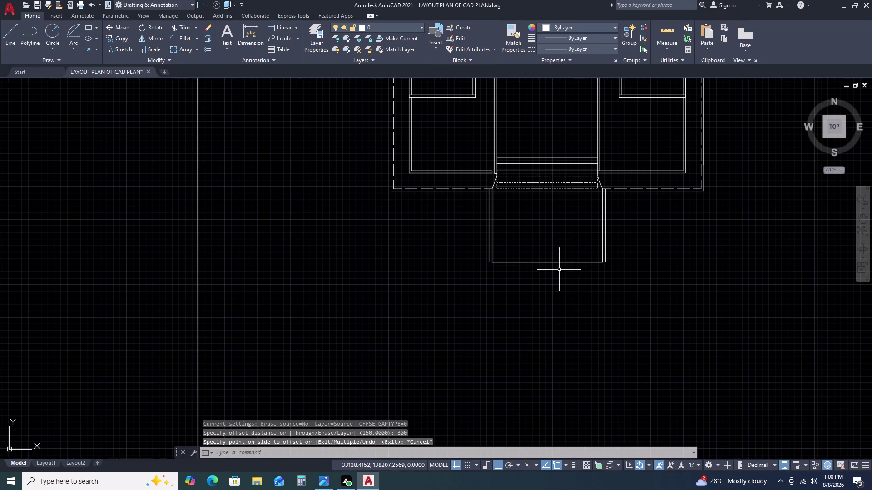
Attempt a 100 distance on the room's bottom edge and cancel the failed command.
click(563, 256)
click(547, 284)
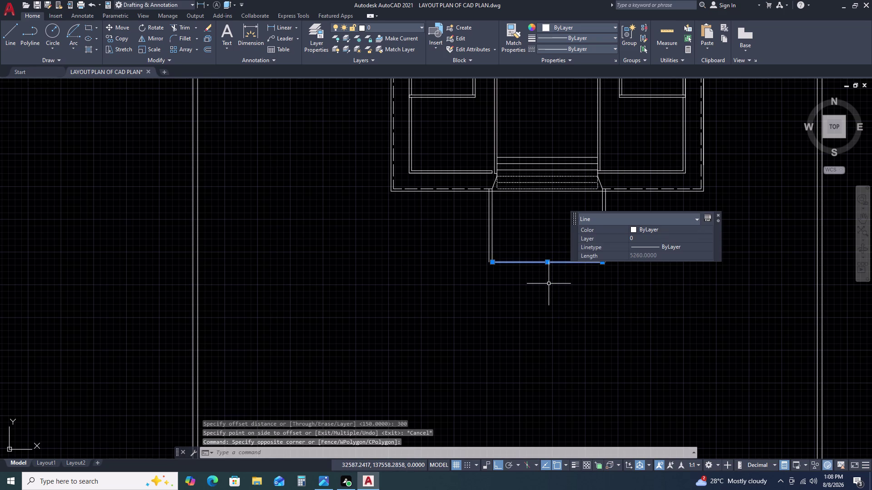
key(1)
text(00)
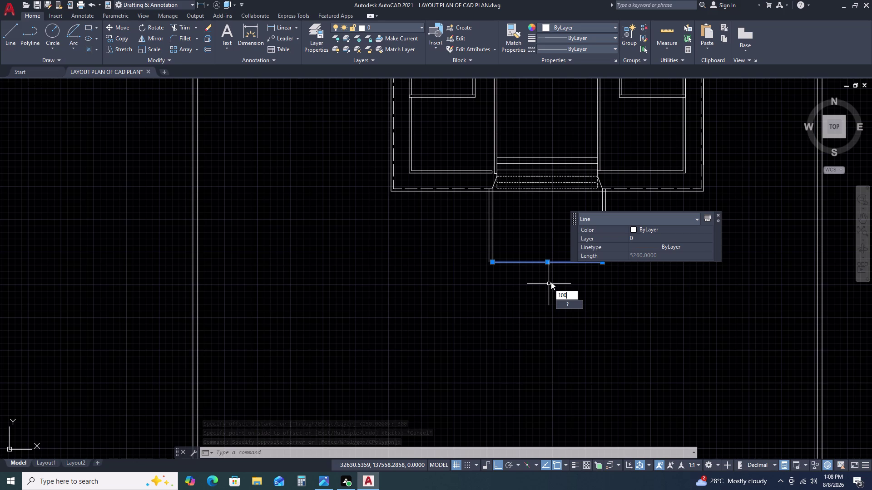
key(space)
key(Escape)
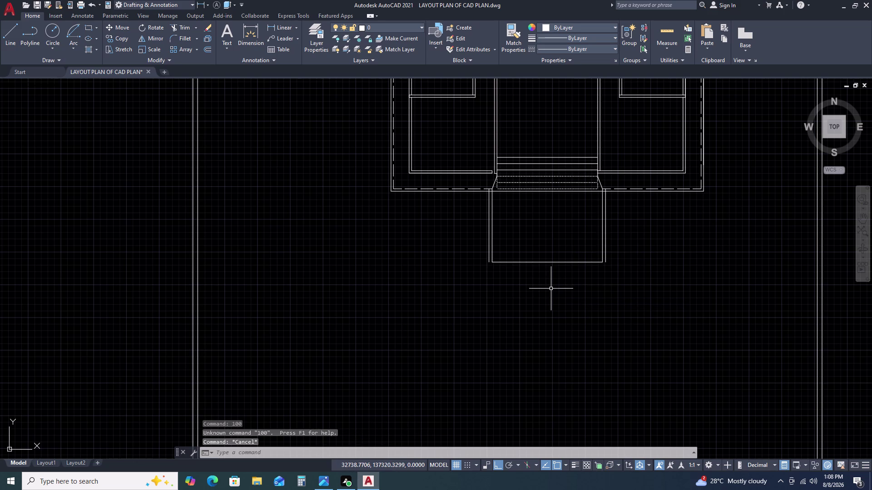
key(Escape)
scroll(up, 3)
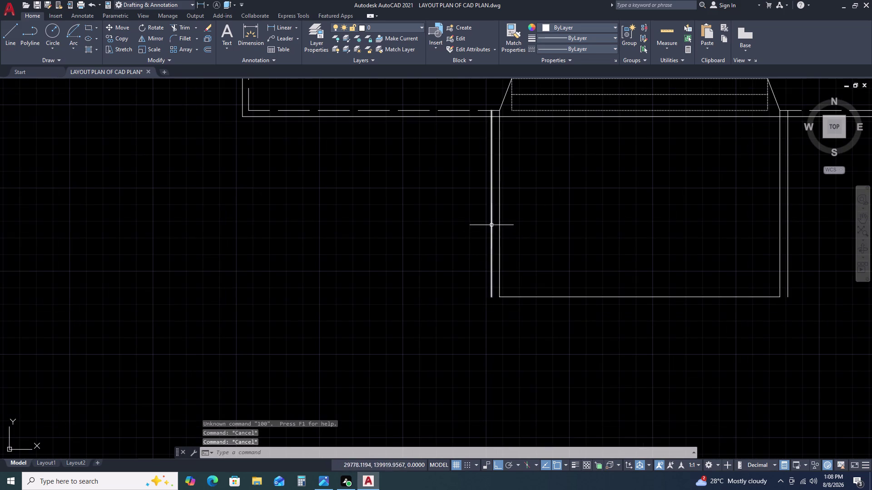
Erase the extra left wall line.
click(494, 223)
click(484, 229)
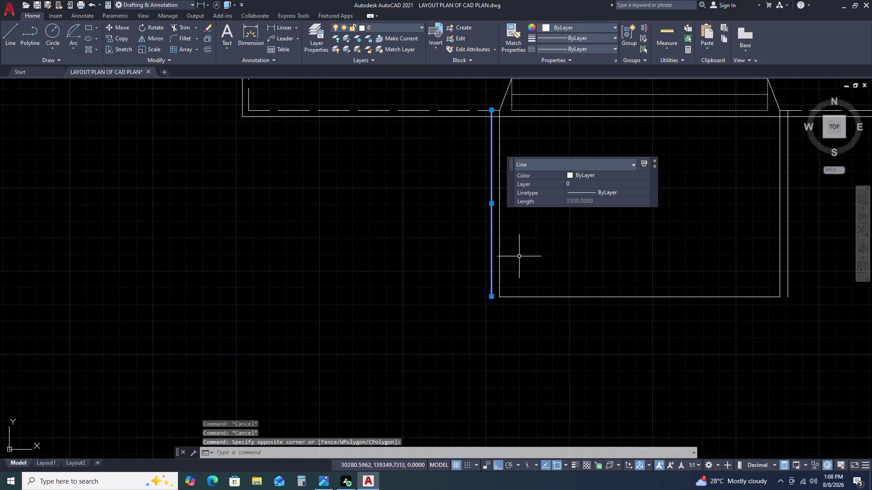
key(Delete)
Offset the room's bottom edge 1000 downward as a parallel line.
click(562, 277)
click(524, 337)
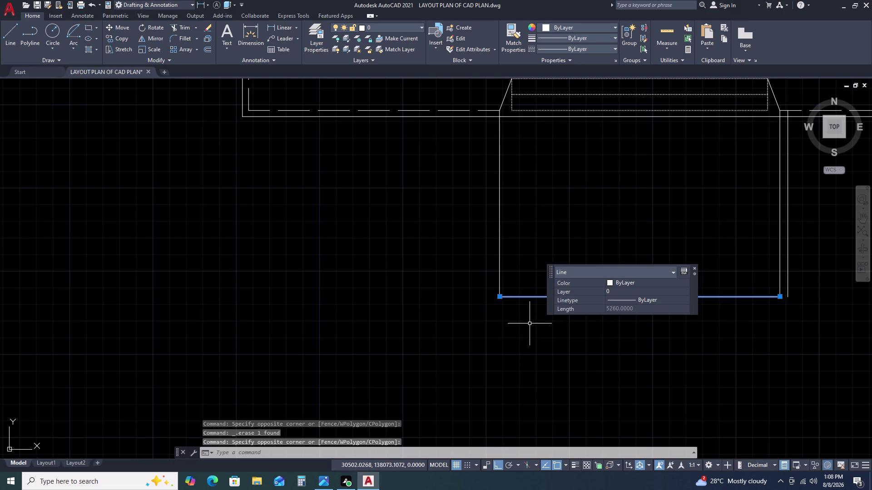
text(O 10)
key(0)
key(0)
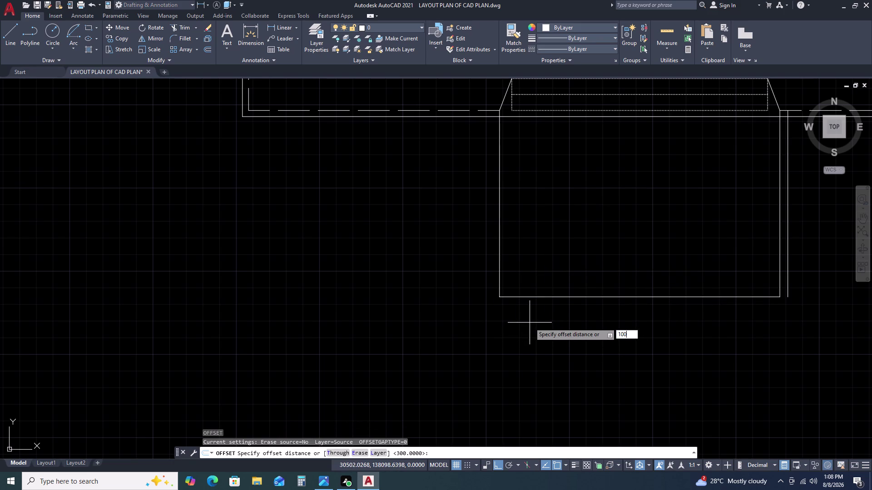
key(space)
click(531, 335)
key(Escape)
scroll(down, 3)
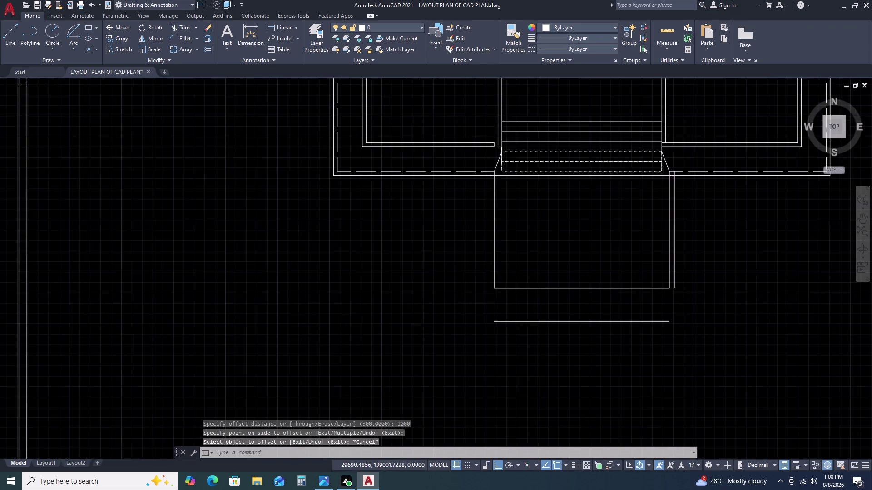
scroll(up, 3)
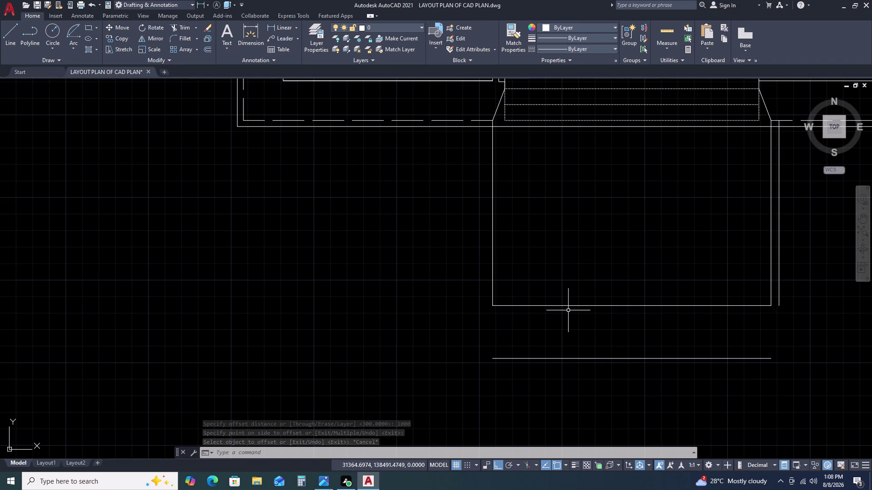
Extend the new lower parallel line further left and right.
text(L)
key(space)
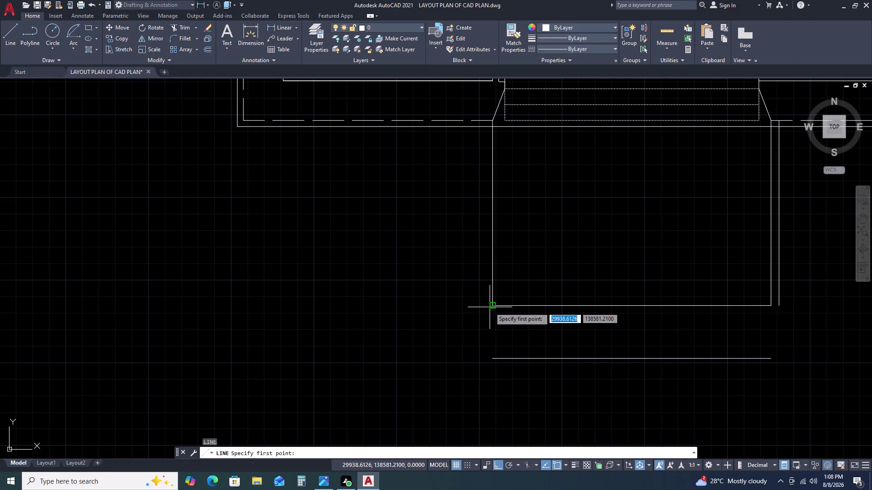
key(Escape)
scroll(down, 3)
middle_drag(526, 348, 505, 302)
click(573, 285)
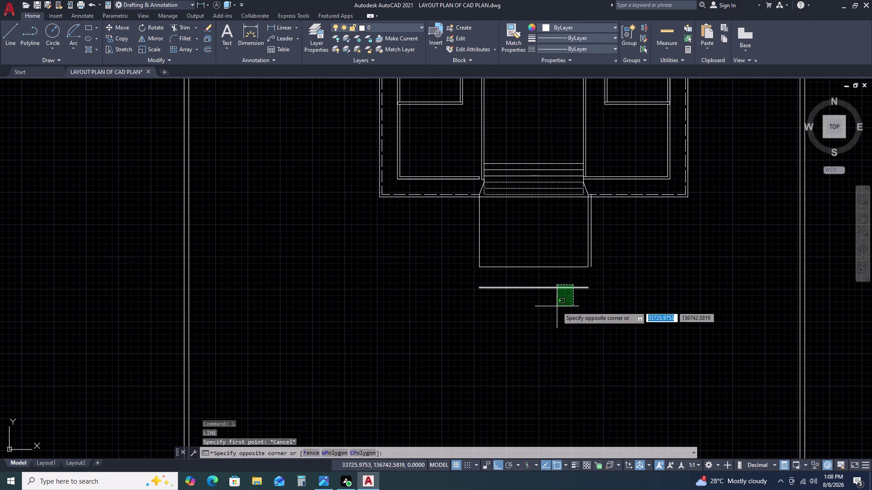
click(557, 307)
double_click(587, 289)
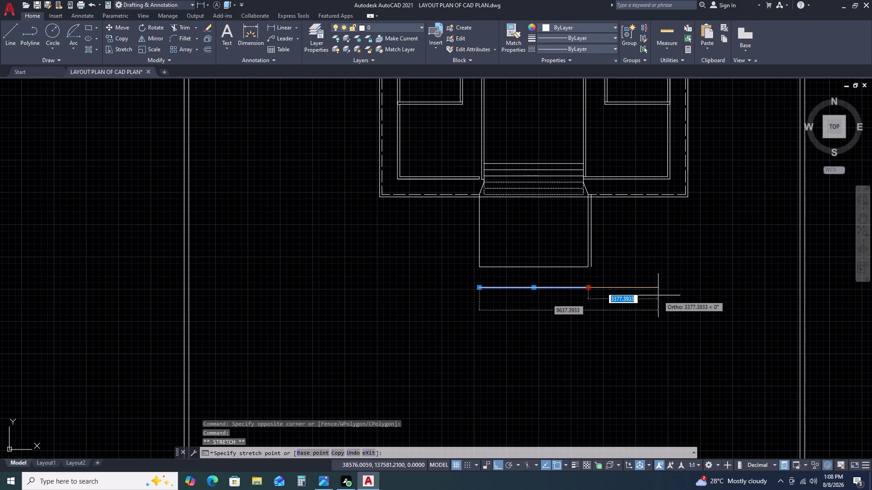
click(658, 296)
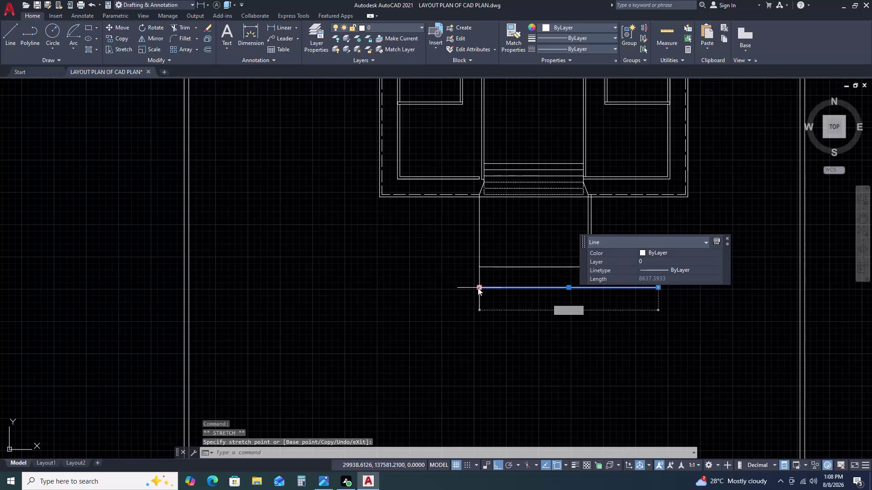
click(478, 288)
click(408, 290)
key(Escape)
Draw the left and right angled splay lines from the room corners down to the lower line.
text(L)
key(space)
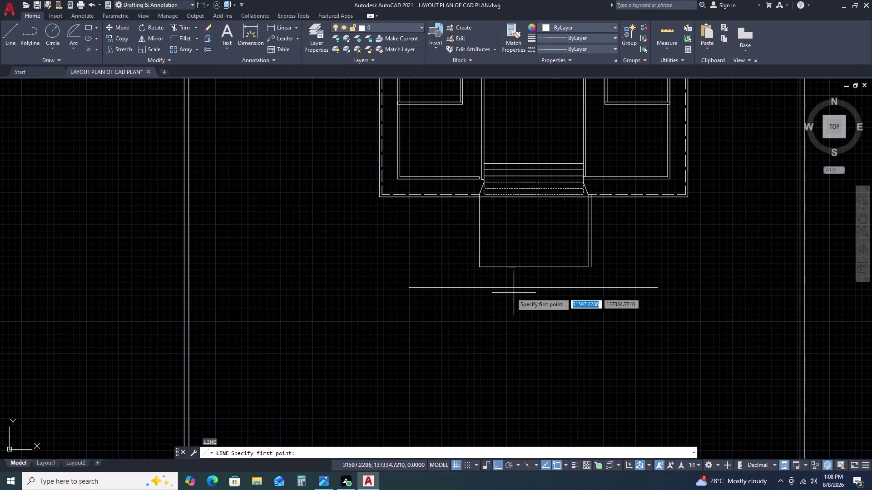
click(479, 266)
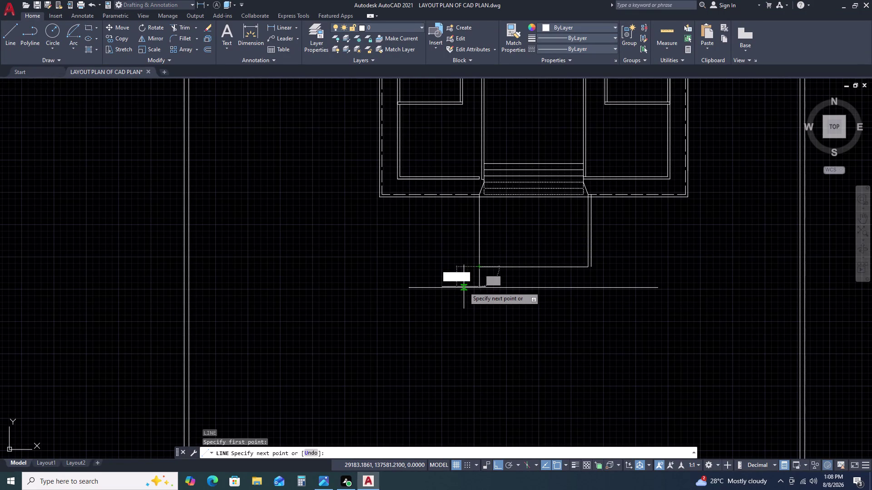
click(463, 287)
key(Escape)
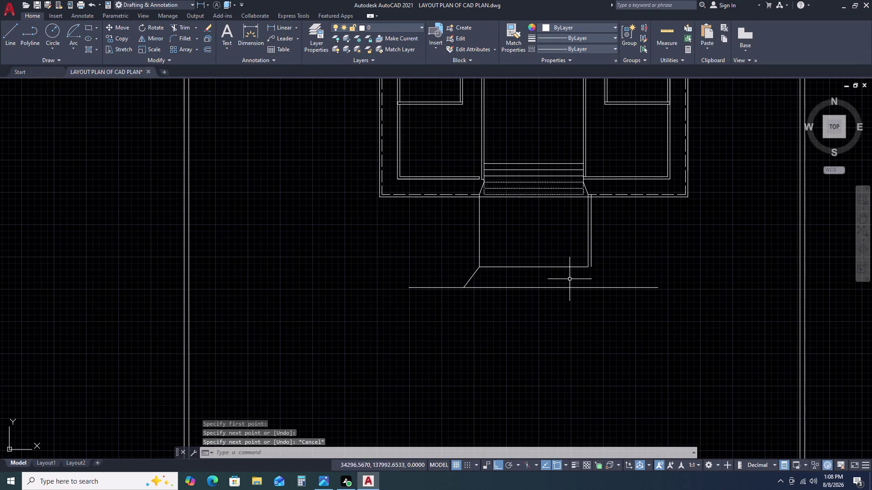
key(space)
scroll(up, 3)
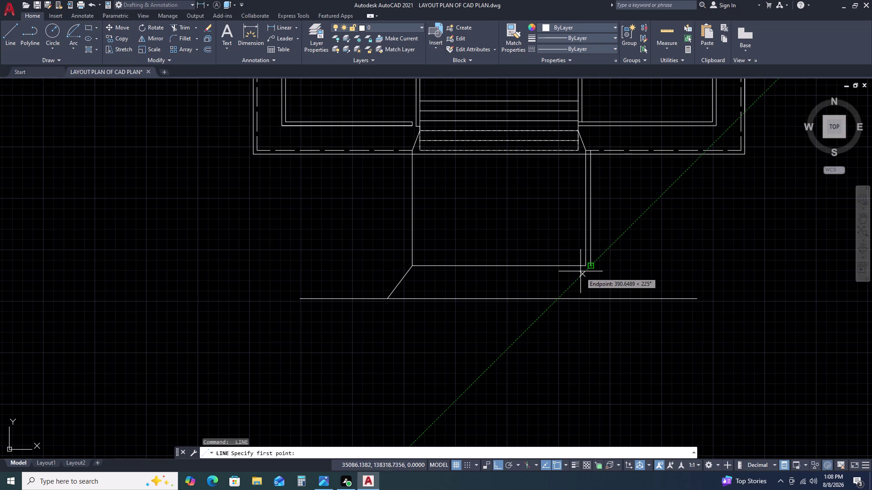
click(584, 267)
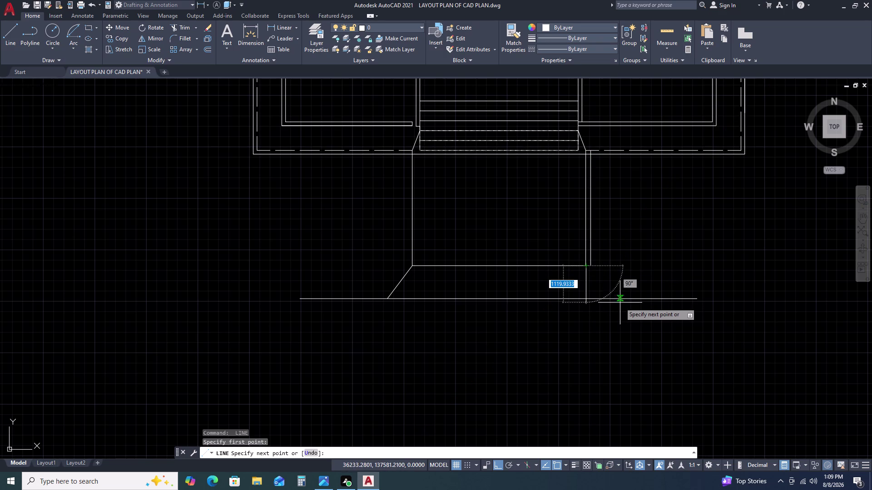
click(618, 300)
key(Escape)
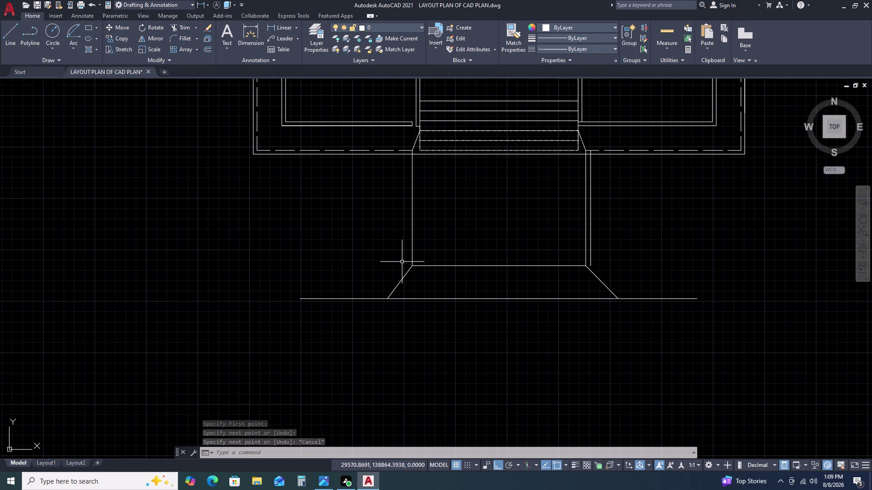
Draw vertical lines from both splay bottoms up to the building wall.
scroll(down, 3)
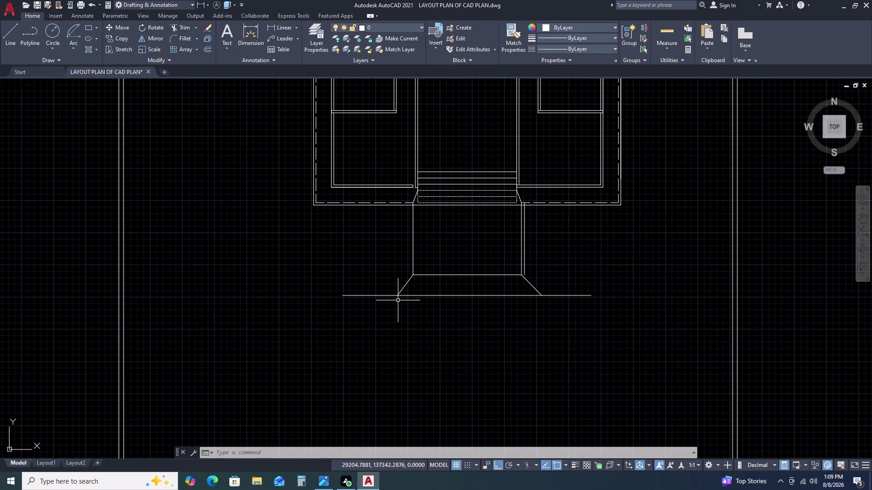
text(L)
key(space)
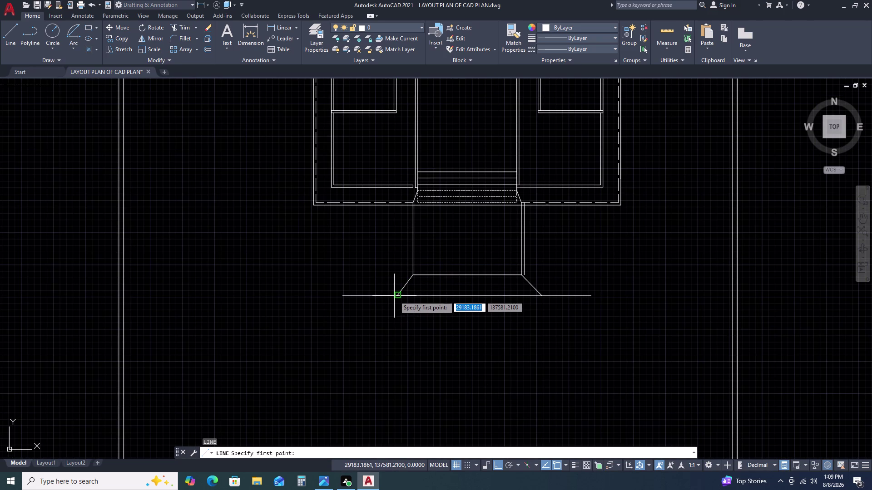
click(395, 294)
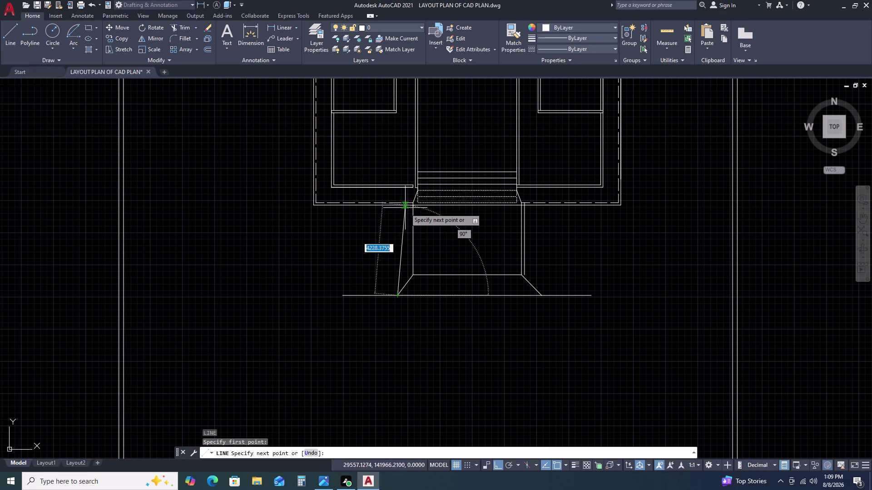
click(398, 206)
key(Escape)
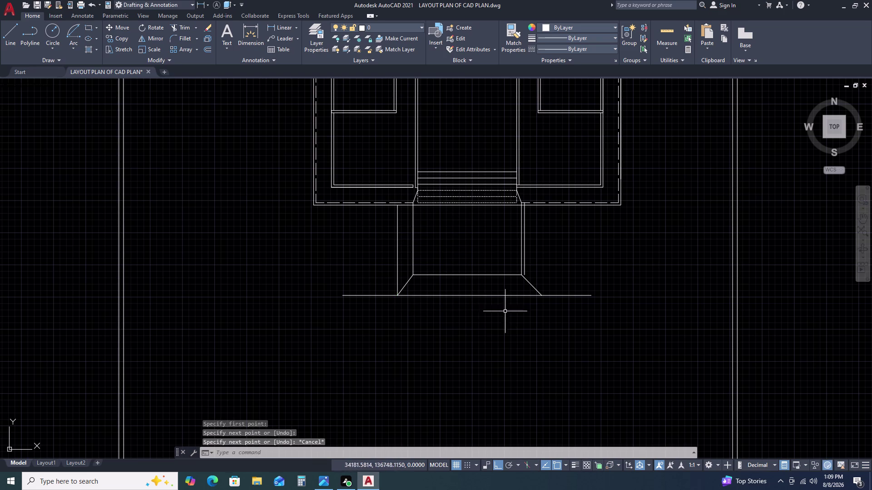
key(space)
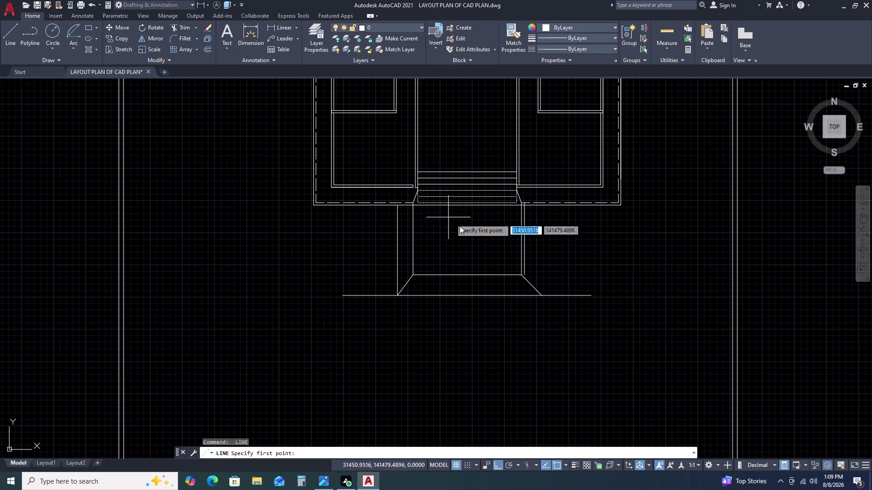
click(541, 294)
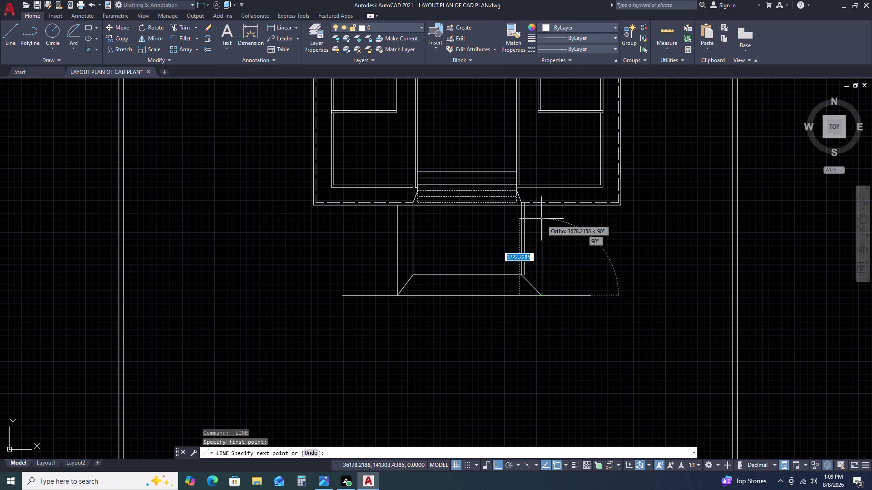
click(540, 206)
key(Escape)
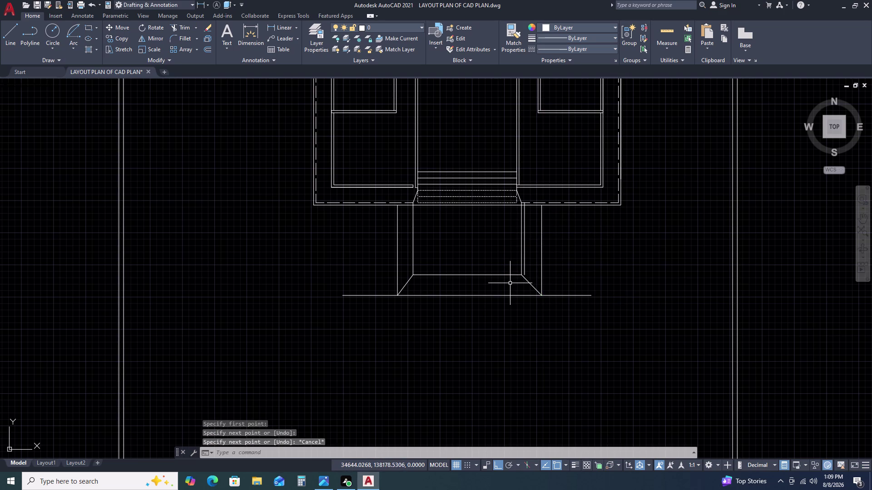
Try placing a linear dimension at the corner, then cancel the attempts.
text(DLI)
key(space)
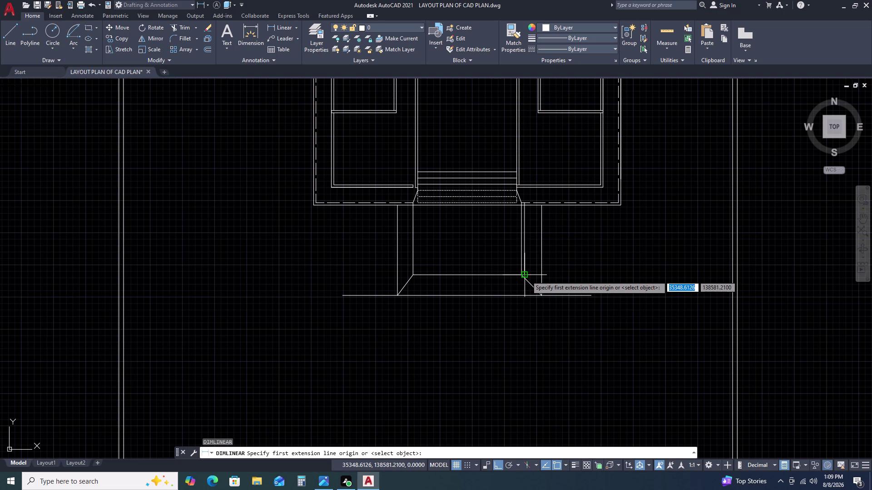
click(526, 276)
click(545, 276)
key(Escape)
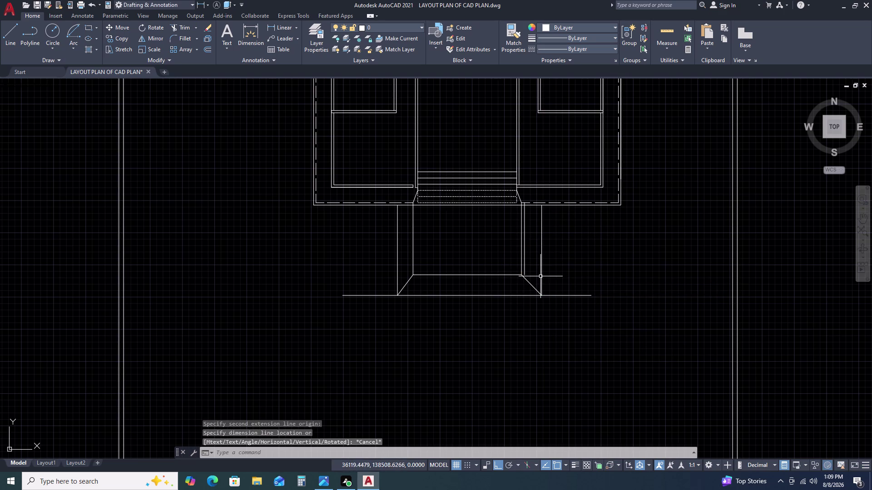
scroll(up, 3)
key(space)
click(491, 272)
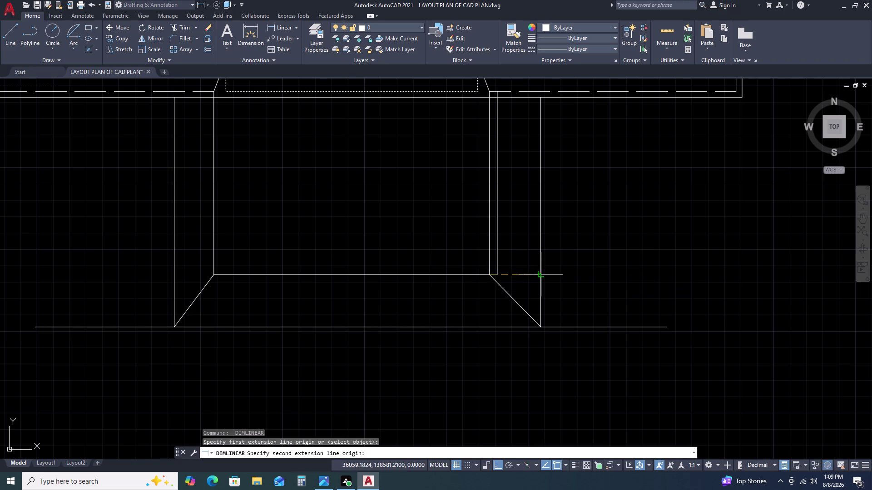
double_click(542, 277)
key(Escape)
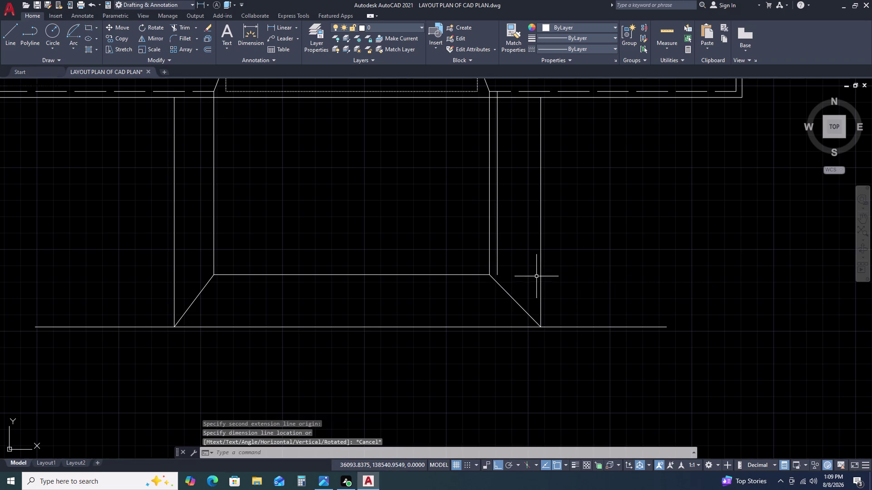
scroll(down, 3)
scroll(up, 3)
scroll(down, 3)
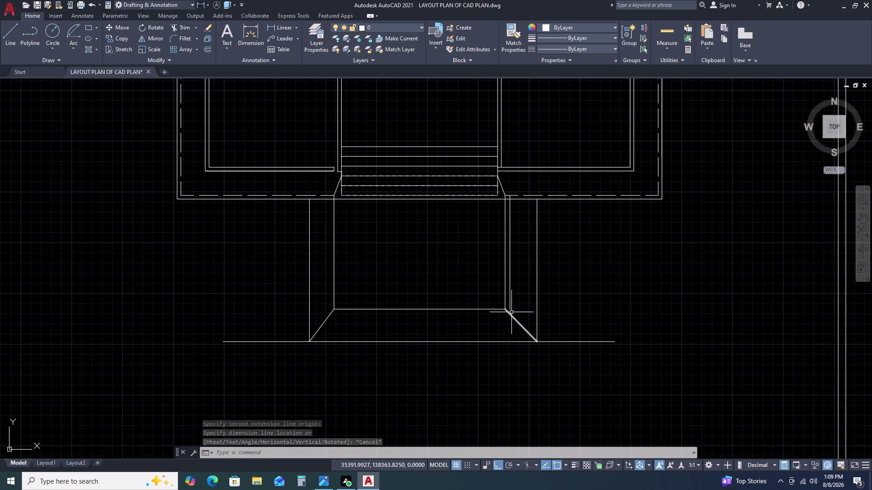
Delete the extra vertical line and dimension the 150 right wall gap with DLI.
click(509, 288)
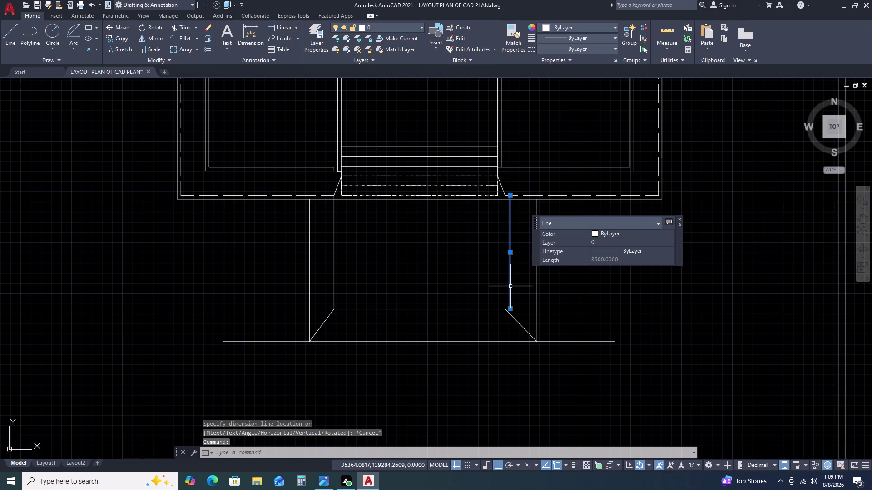
key(Delete)
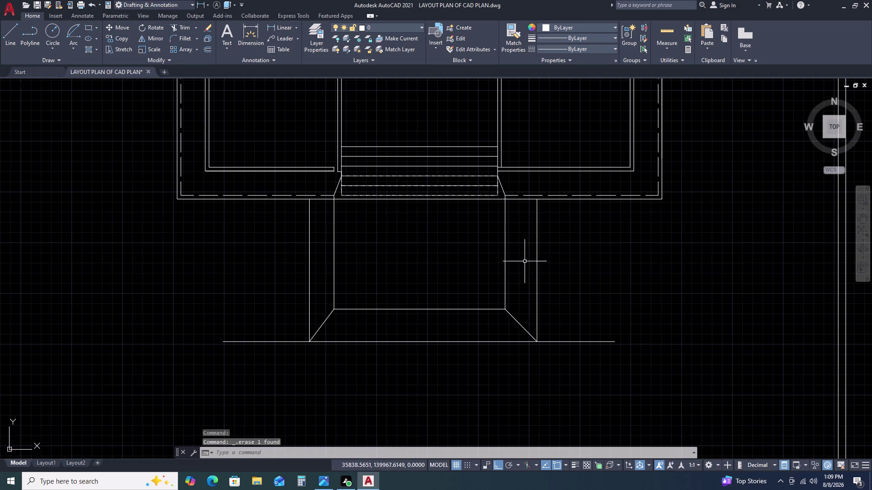
key(d)
key(l)
key(i)
key(space)
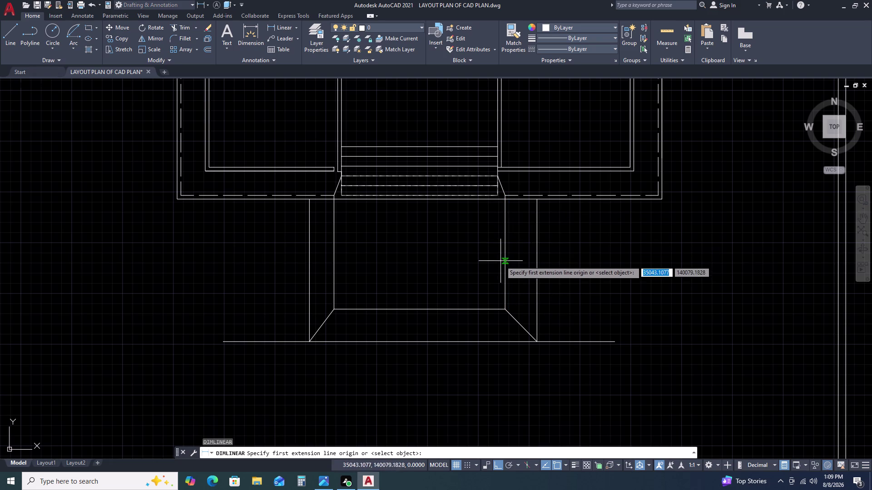
click(506, 259)
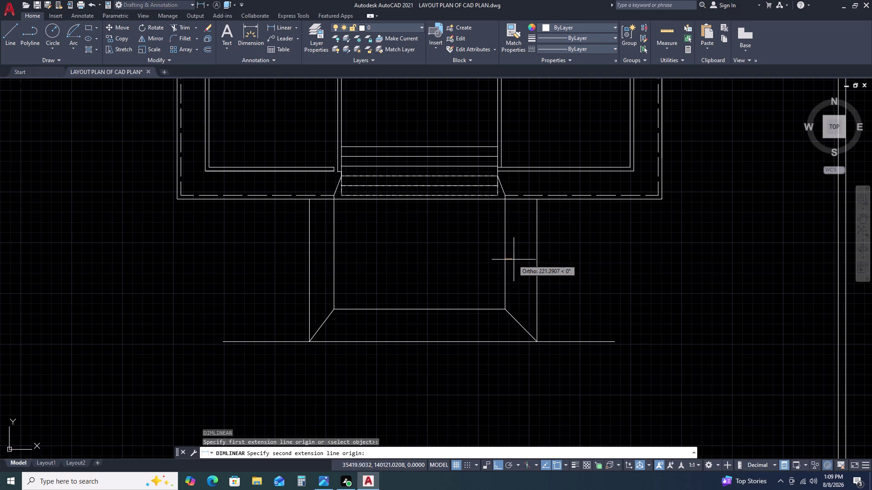
text(15)
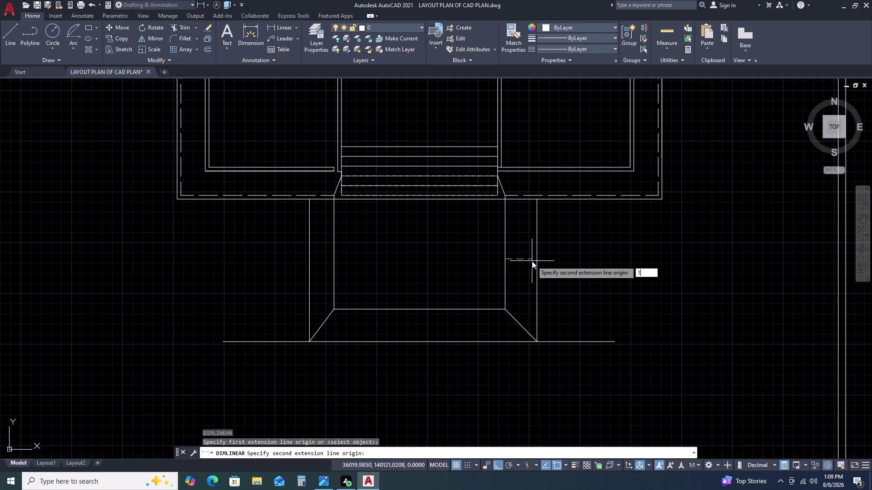
key(0)
key(space)
double_click(523, 282)
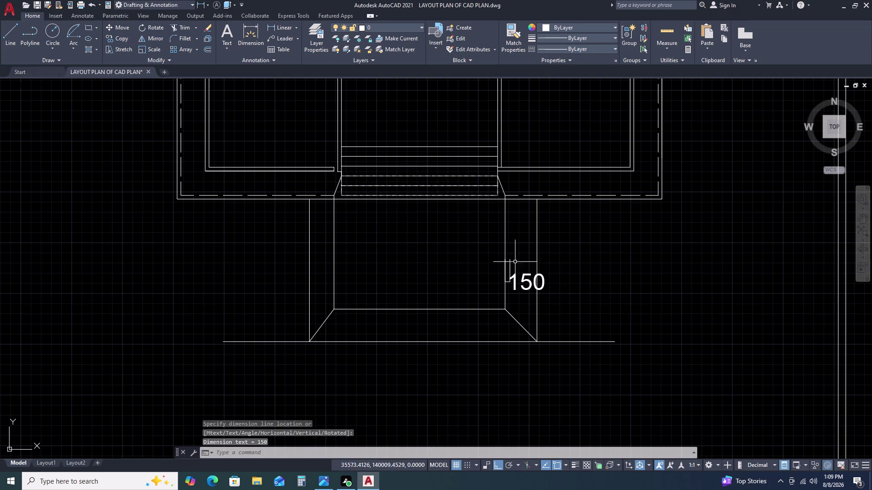
Select the right angled splay line and grab its lower end grip.
scroll(up, 3)
scroll(down, 3)
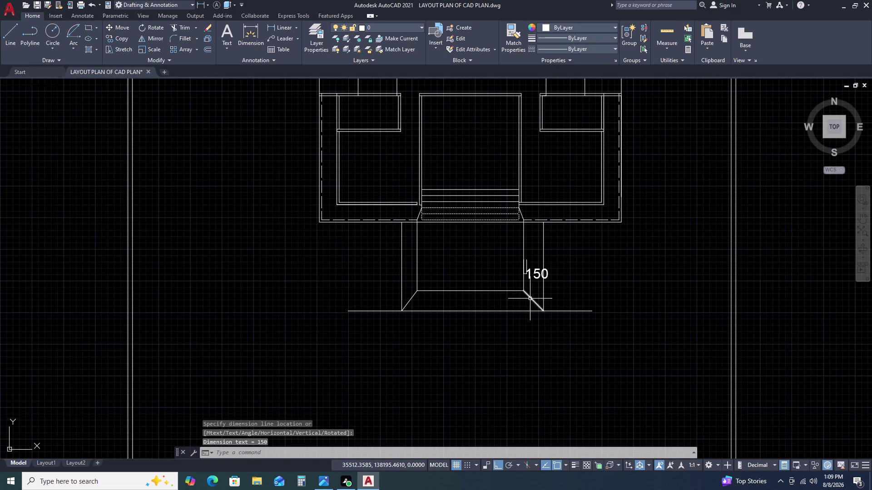
click(530, 299)
scroll(up, 3)
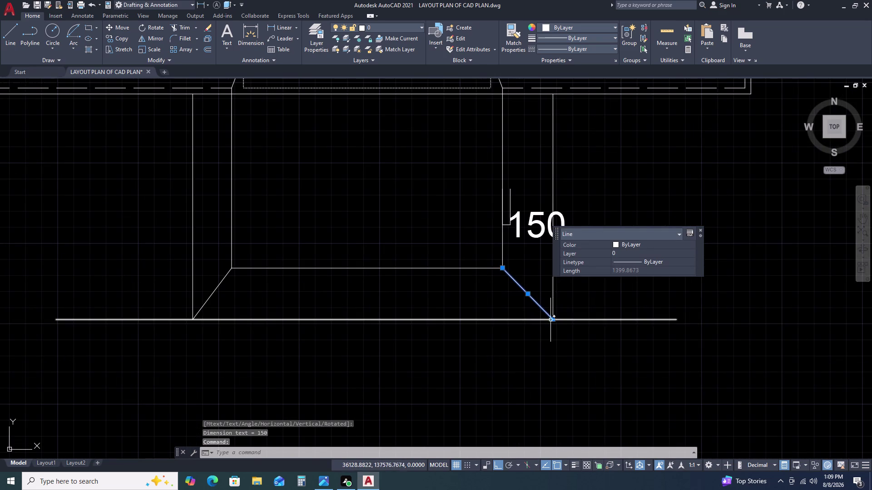
click(549, 321)
key(Escape)
click(553, 319)
key(Escape)
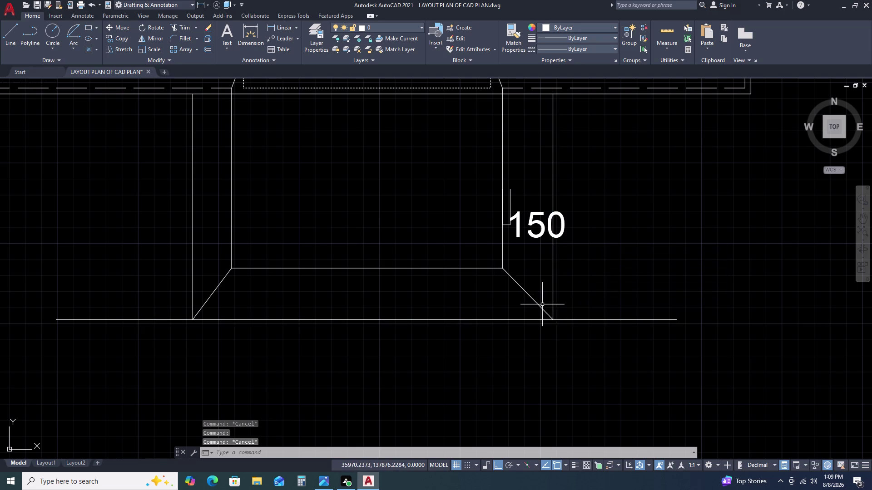
click(542, 304)
click(526, 303)
Stretch the right splay's lower end inward along the base line.
click(553, 320)
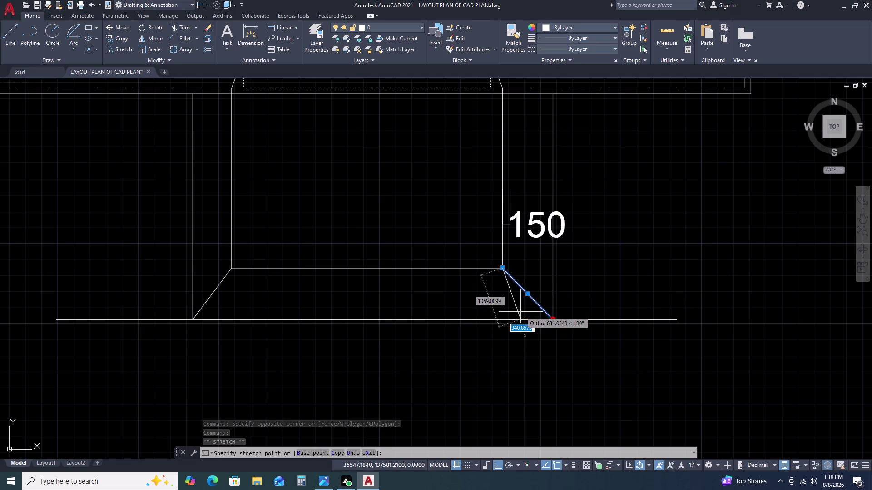
click(520, 312)
key(Escape)
key(l)
Draw a vertical line along the inner wall edge.
key(space)
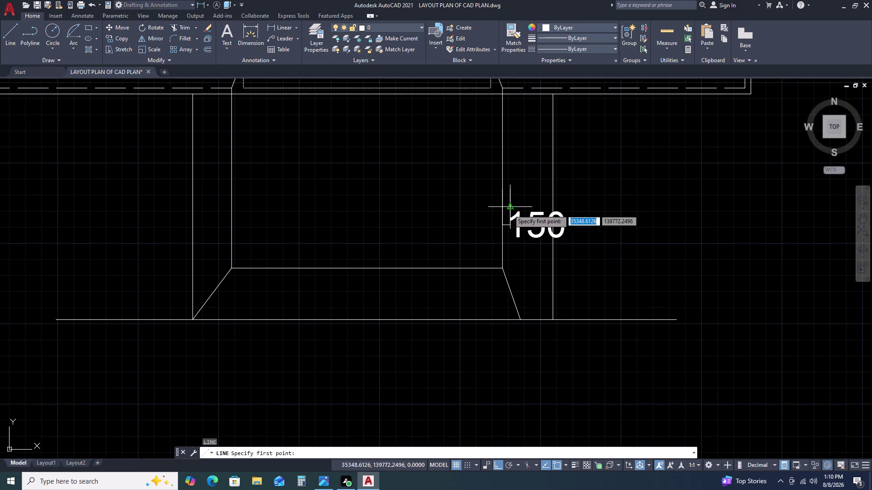
click(512, 226)
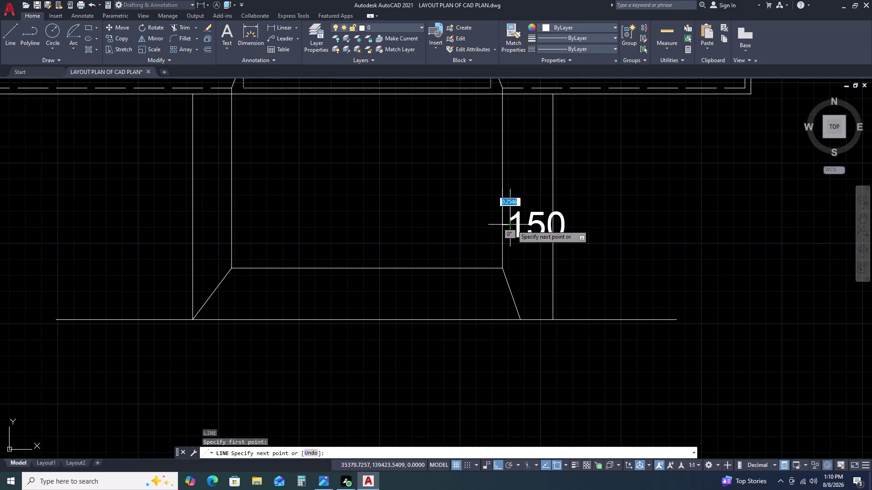
click(506, 94)
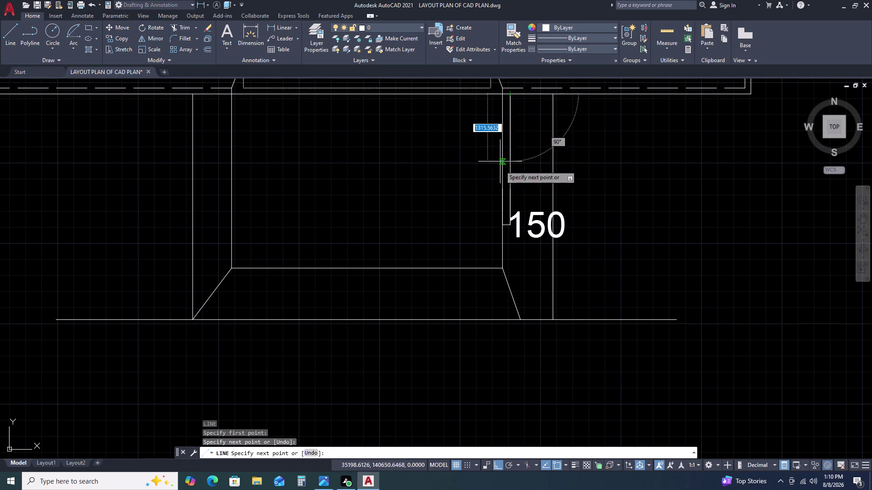
click(511, 320)
key(Escape)
scroll(down, 3)
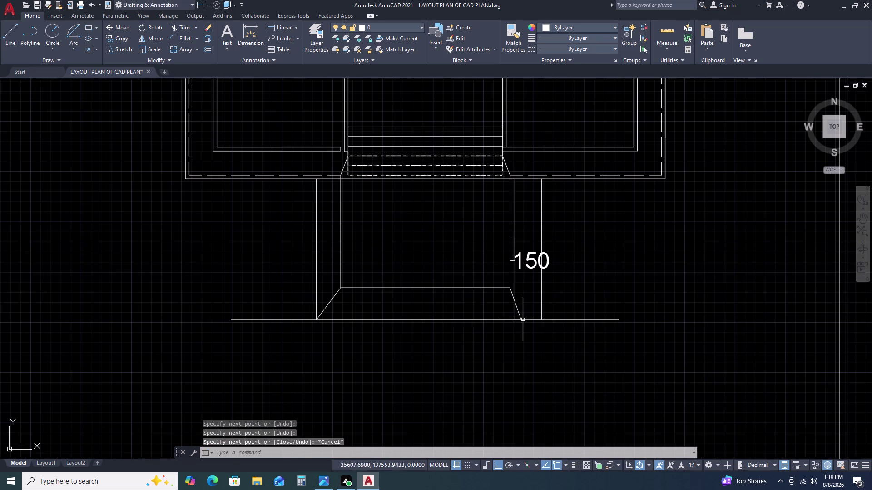
Window-select and erase the stray line on the left.
click(350, 245)
key(Escape)
click(330, 261)
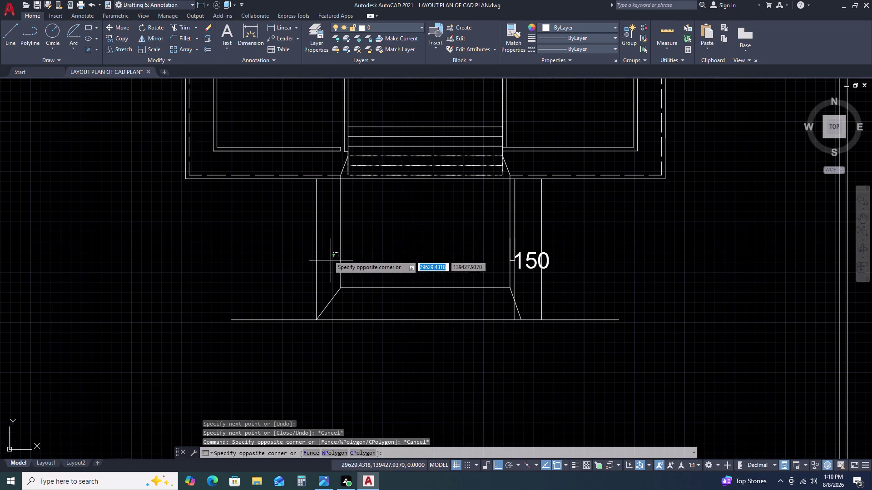
click(313, 241)
key(Delete)
click(342, 242)
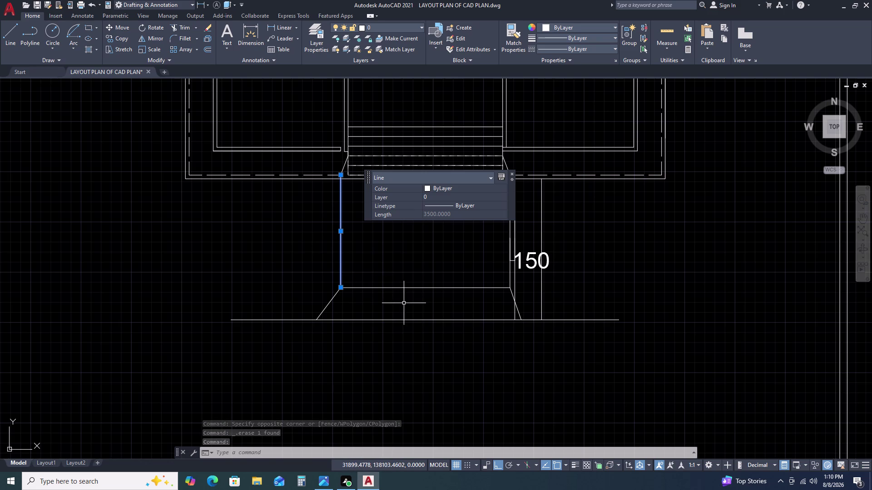
Offset the porch wall 150 inward using OFFSET.
text(O)
key(space)
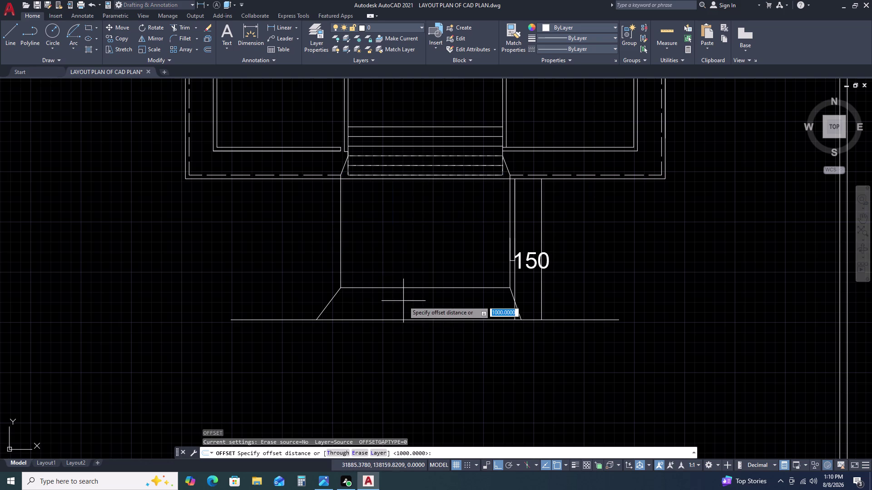
text(14)
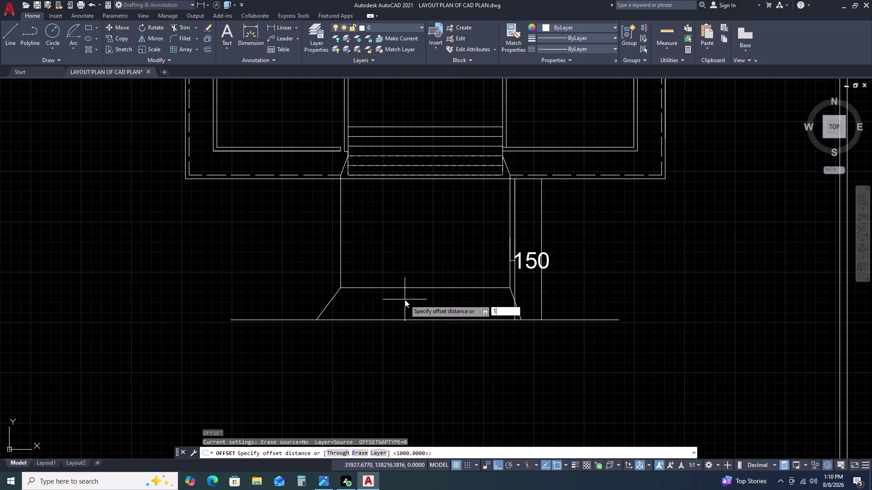
key(BackSpace)
key(5)
key(0)
key(space)
click(302, 290)
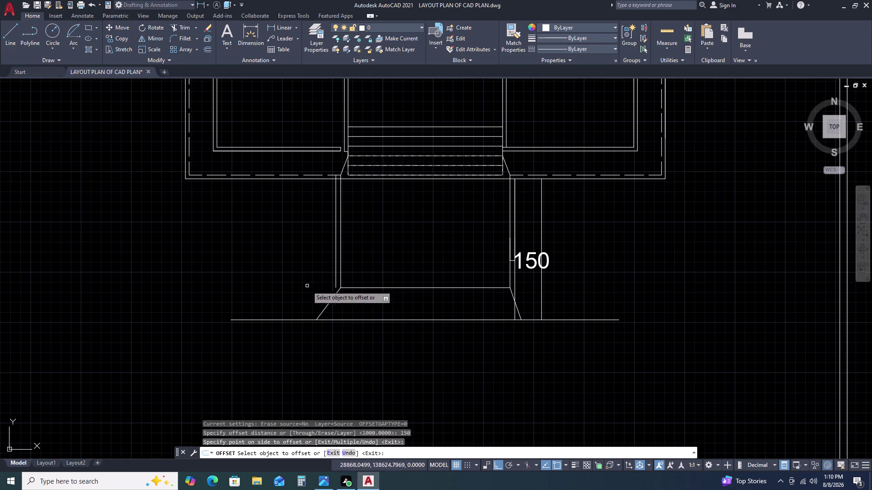
key(Escape)
Stretch the lower-left sloped corner line's bottom end onto the inner wall line.
scroll(up, 3)
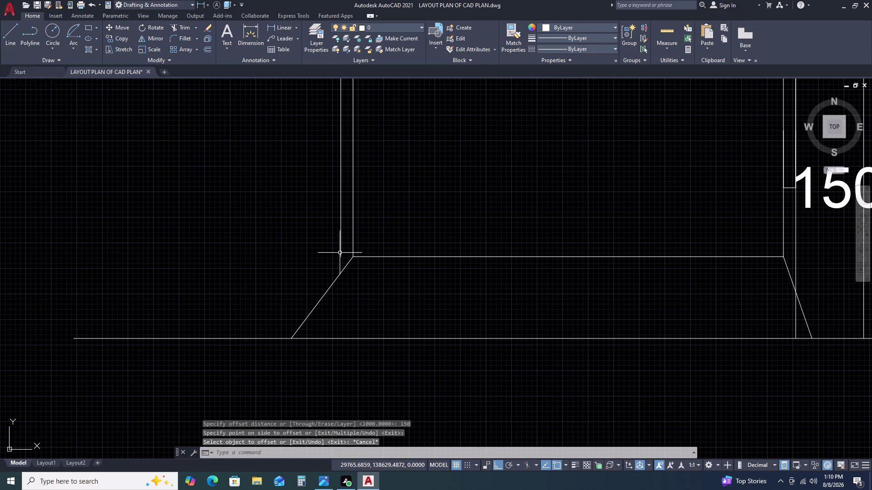
click(340, 252)
click(341, 257)
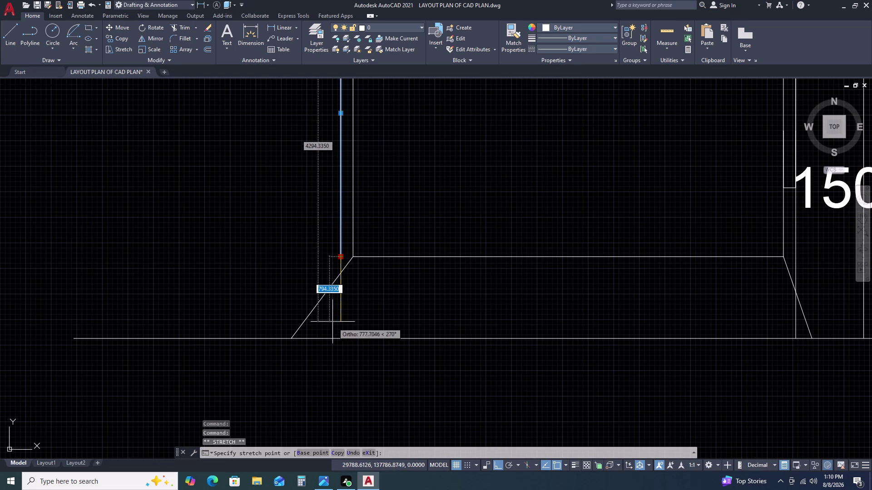
click(339, 341)
key(Escape)
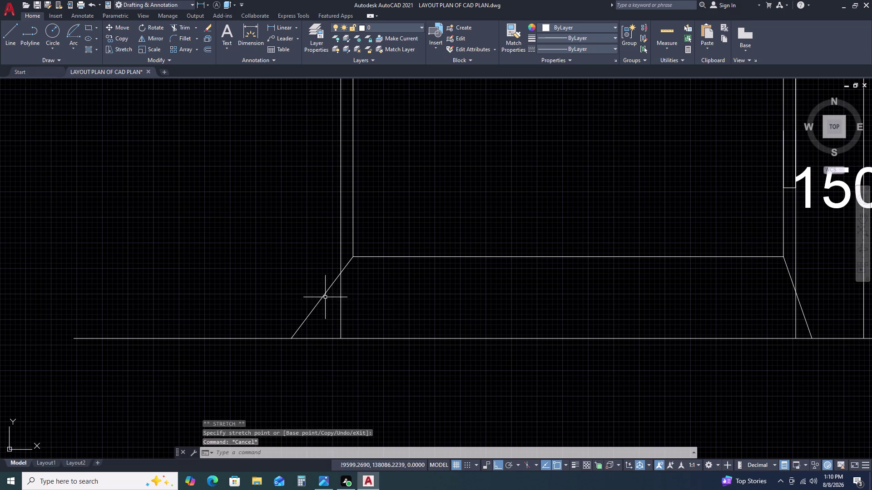
click(325, 298)
click(304, 310)
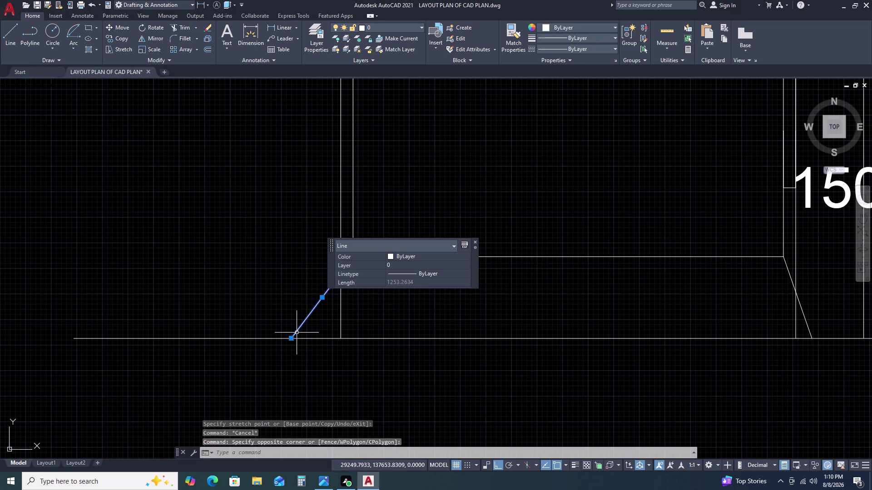
click(291, 338)
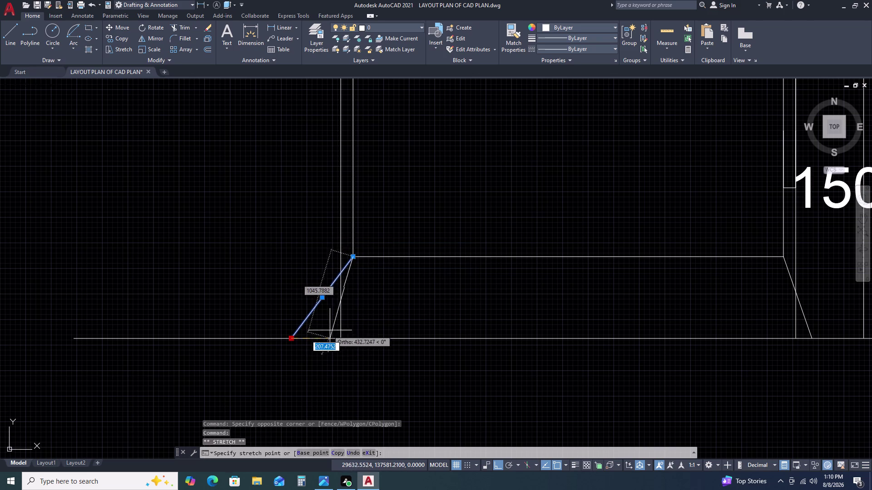
key(Escape)
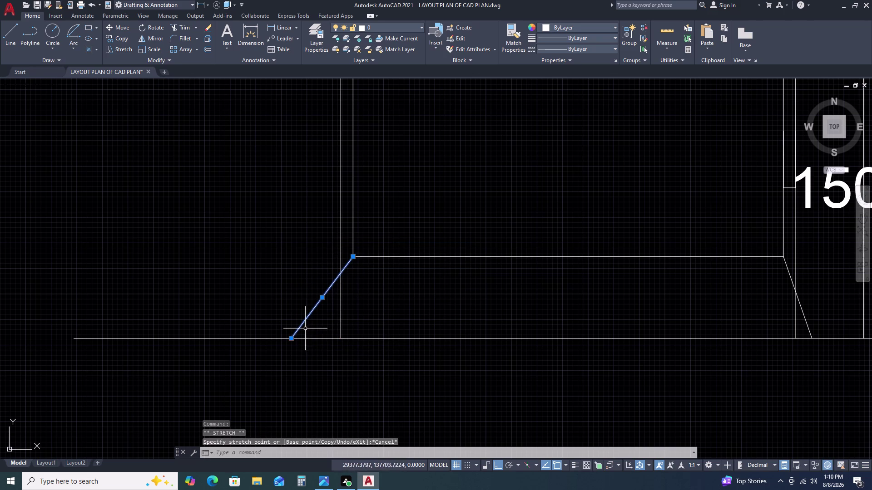
click(292, 338)
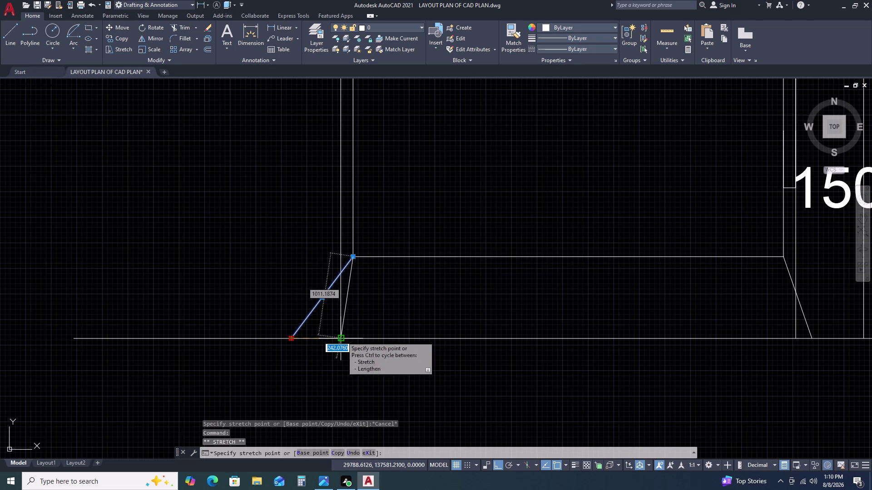
click(342, 337)
key(Escape)
Snap the lower-right sloped corner line's bottom end onto the right inner wall.
middle_click(408, 316)
middle_drag(398, 316, 274, 320)
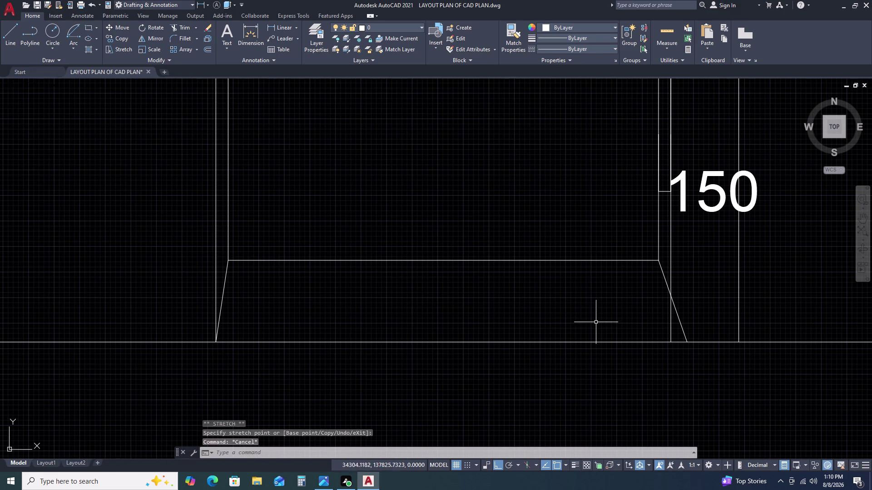
middle_drag(583, 323, 371, 314)
click(469, 318)
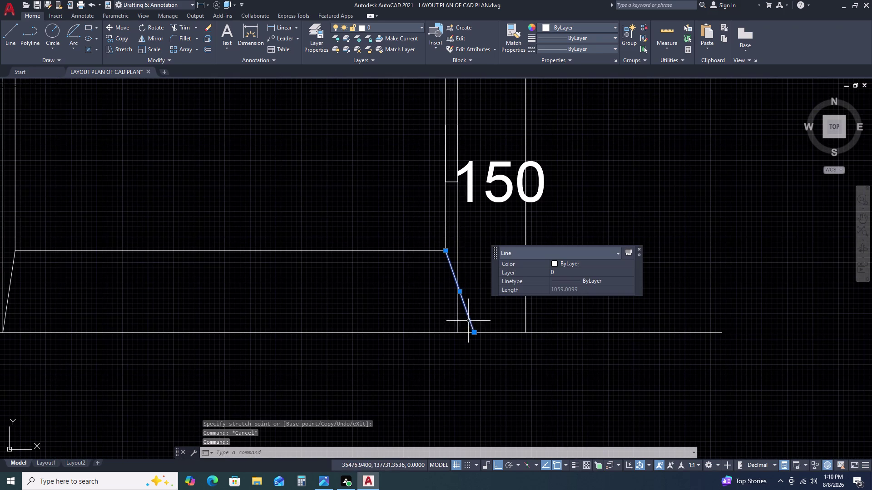
click(474, 332)
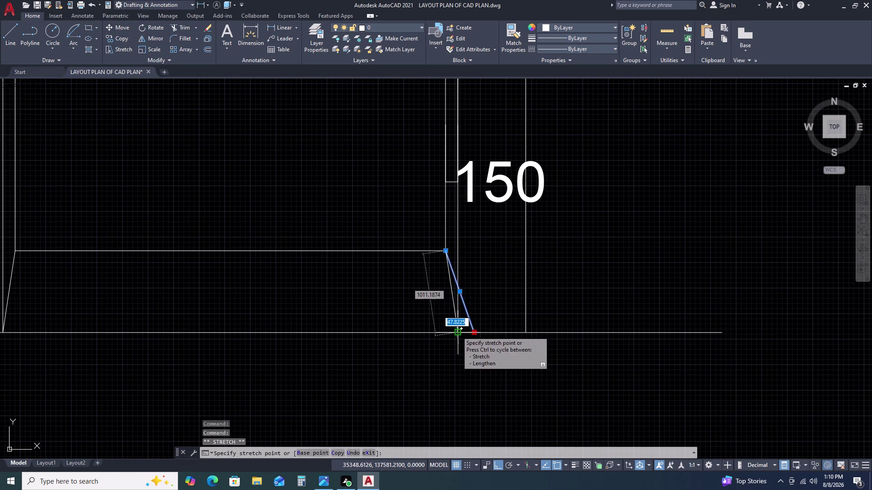
click(456, 332)
key(Escape)
scroll(down, 3)
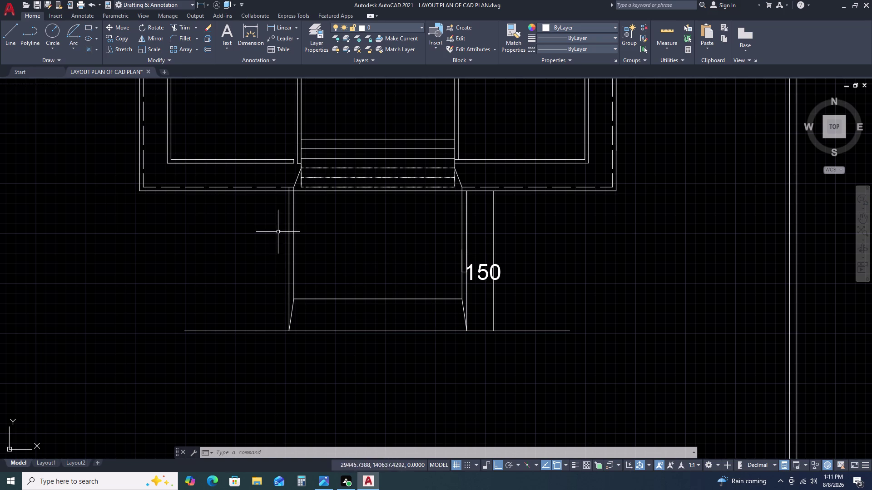
Stretch the upper-left sloped line's lower end onto the dashed wall line.
scroll(up, 3)
click(304, 174)
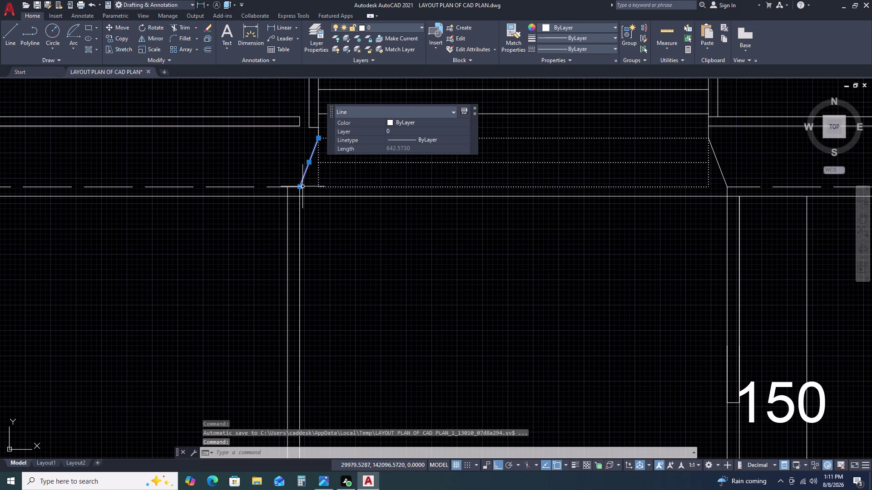
click(300, 188)
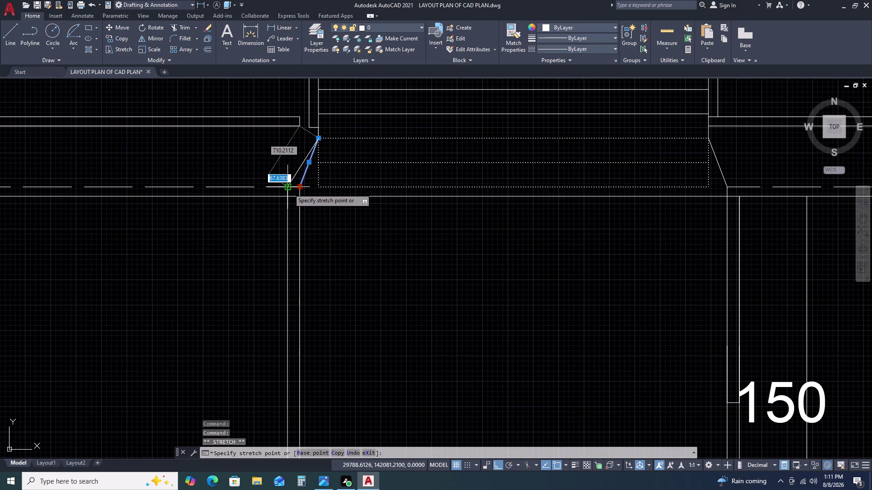
click(289, 189)
scroll(down, 3)
Move to the upper-right porch corner and select its sloped line.
middle_drag(360, 225, 221, 212)
scroll(down, 3)
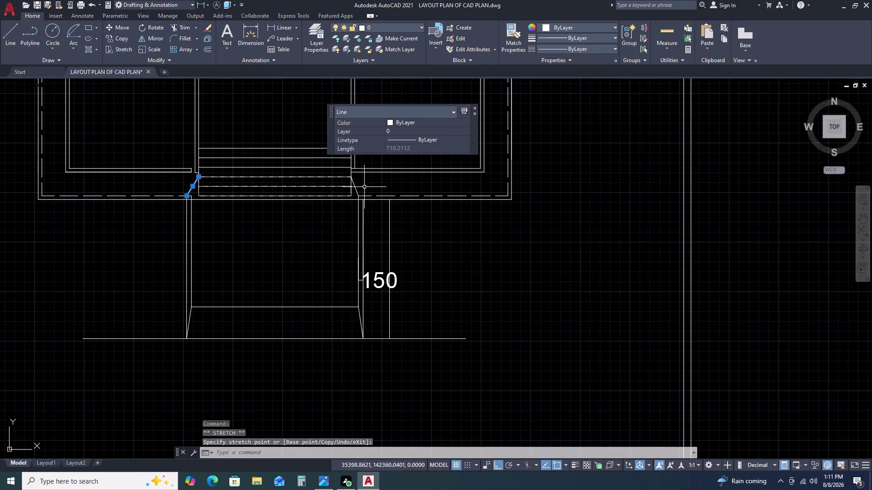
scroll(up, 3)
click(354, 193)
Snap the upper-right sloped line's lower end onto the dashed wall line.
click(357, 201)
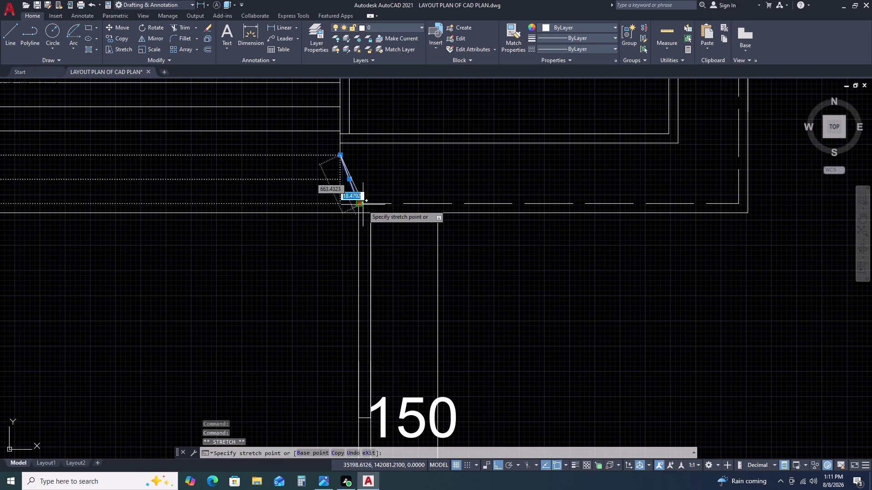
click(370, 212)
scroll(down, 3)
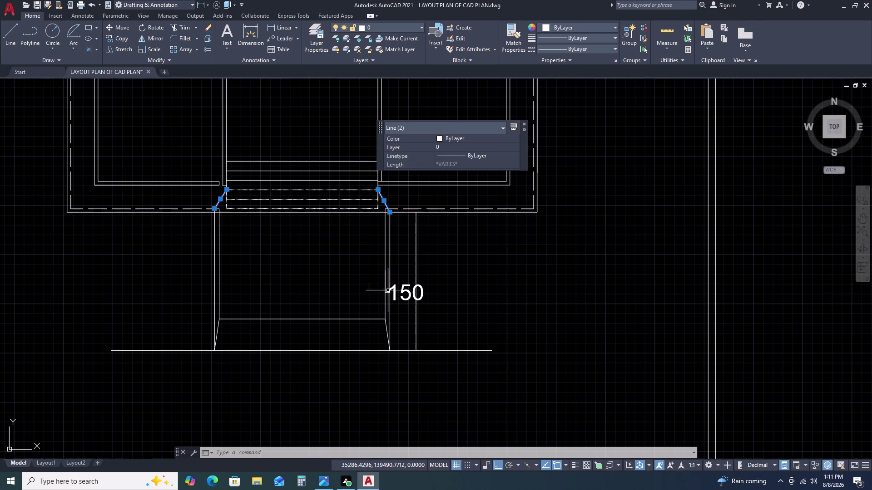
scroll(up, 3)
Erase the 150 dimension text and its tick lines beside the porch.
click(409, 272)
click(397, 299)
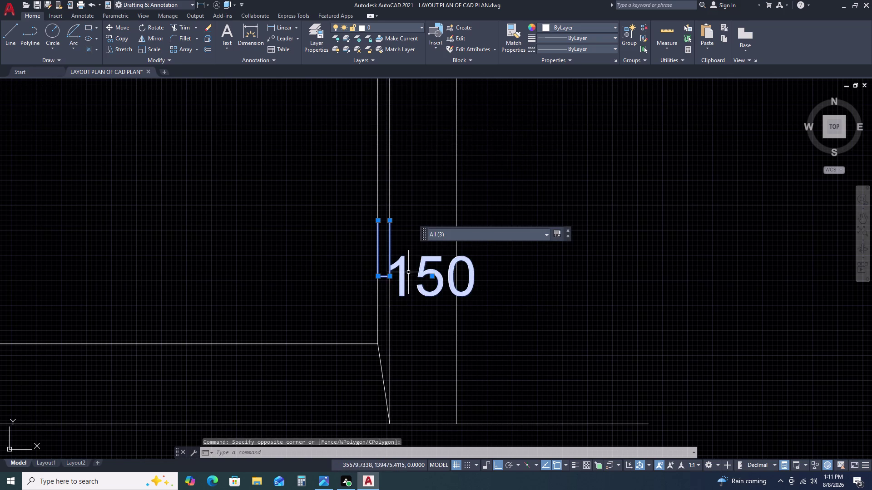
key(Delete)
scroll(down, 3)
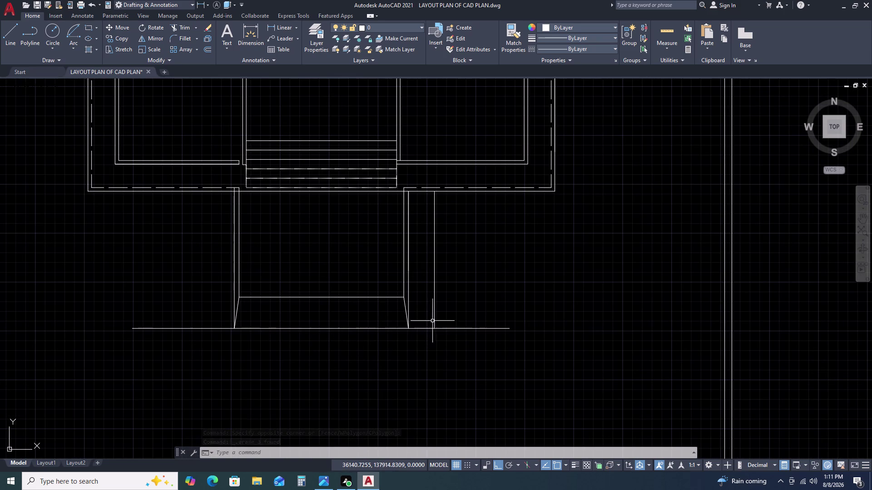
Restore the deleted ground line and trim its overhangs on both sides with TRIM.
click(314, 313)
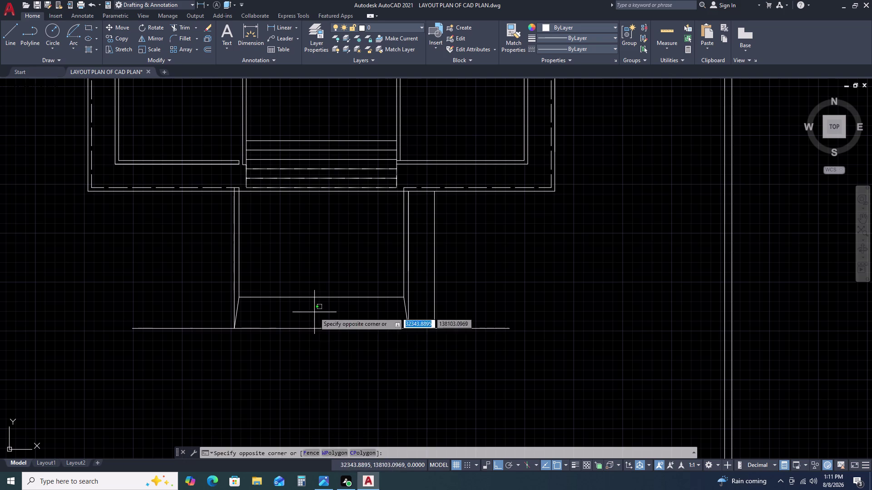
click(293, 346)
key(Delete)
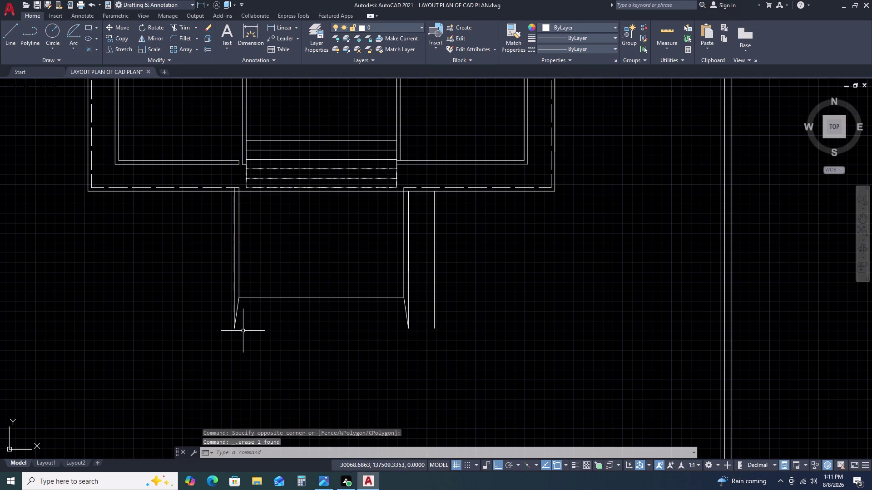
key(ctrl+z)
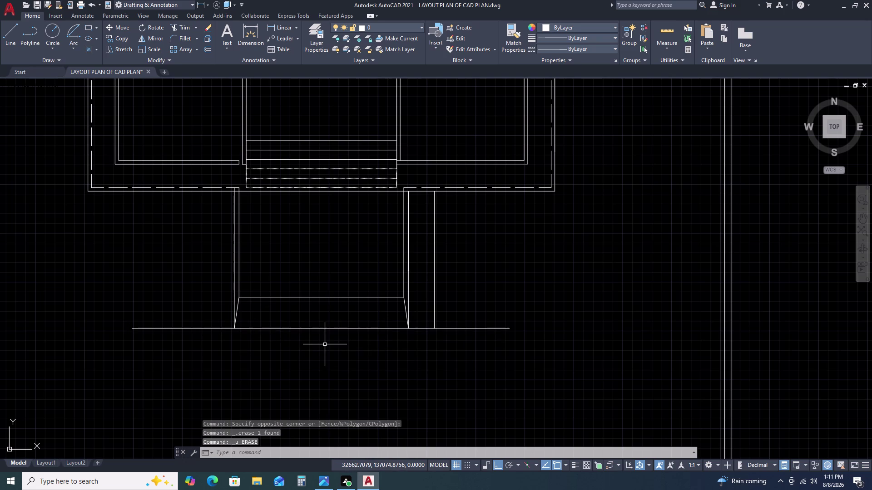
text(TR)
key(space)
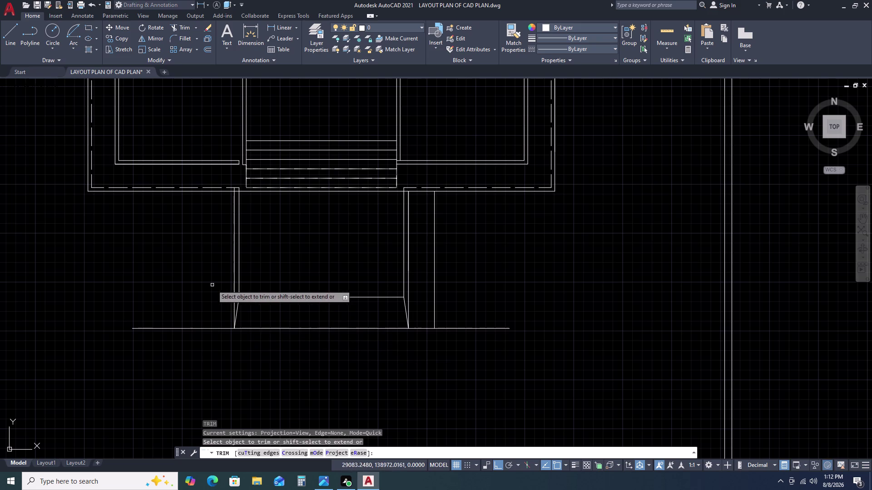
click(212, 286)
click(196, 351)
click(487, 296)
drag(486, 295, 485, 313)
click(485, 384)
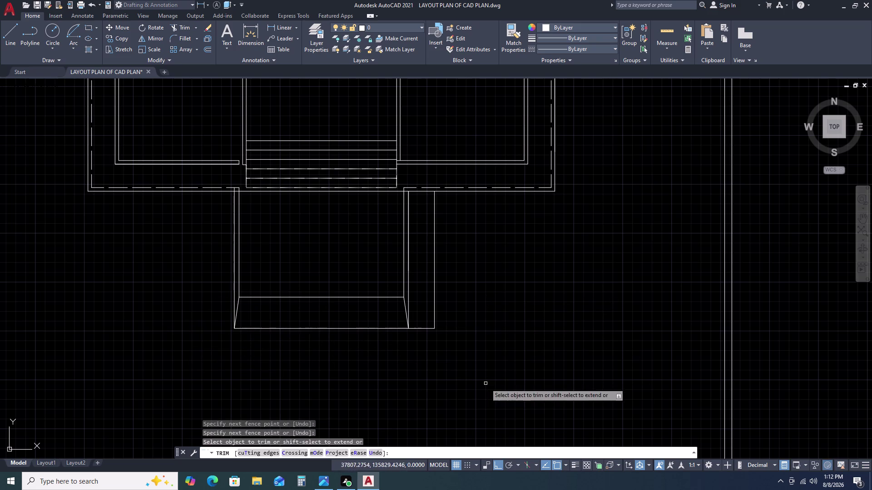
key(Escape)
Erase the extra outer right line and trim the ground line end past the porch.
click(454, 249)
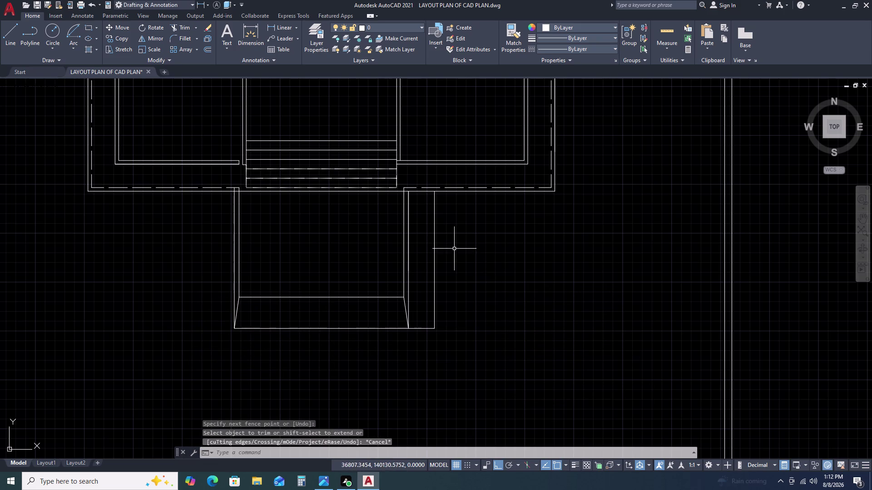
click(426, 291)
key(Delete)
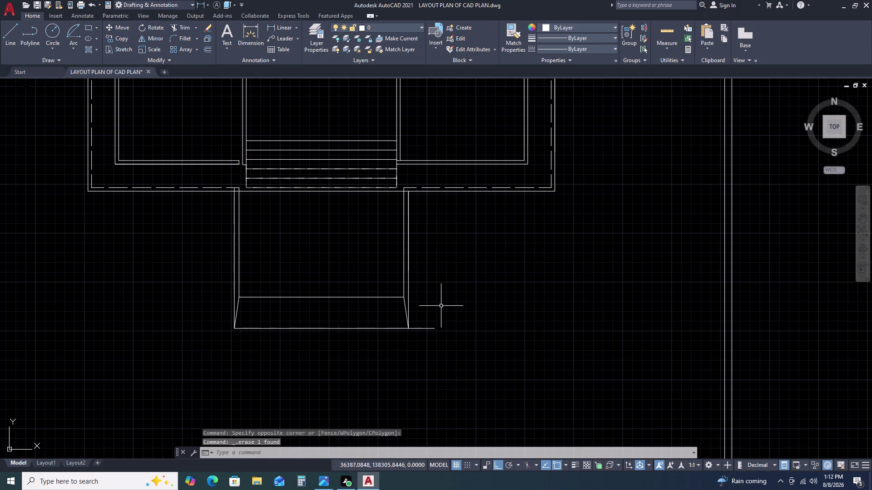
text(TR)
key(space)
click(437, 313)
click(418, 352)
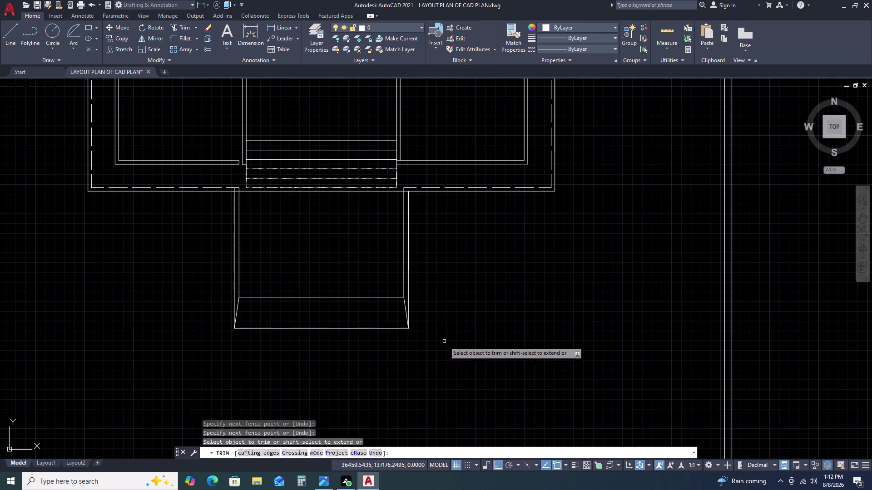
key(Escape)
scroll(down, 3)
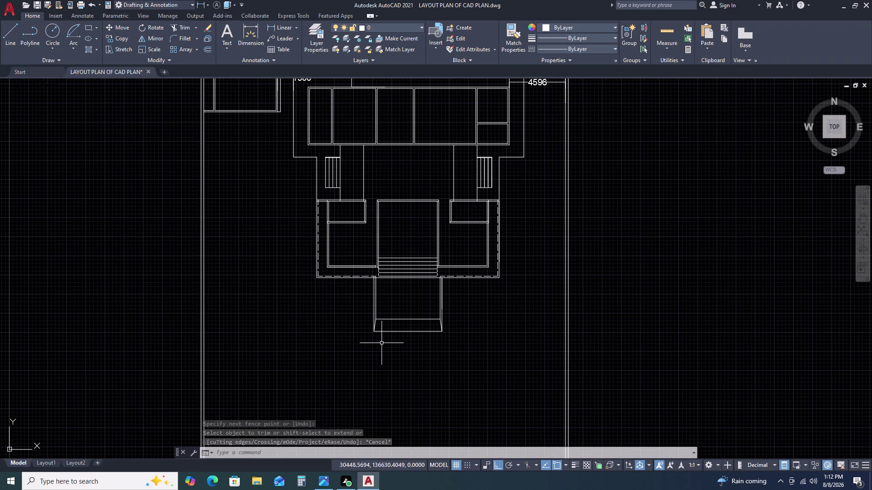
scroll(up, 3)
Start a short line at the entrance's left wall, then cancel it.
text(L)
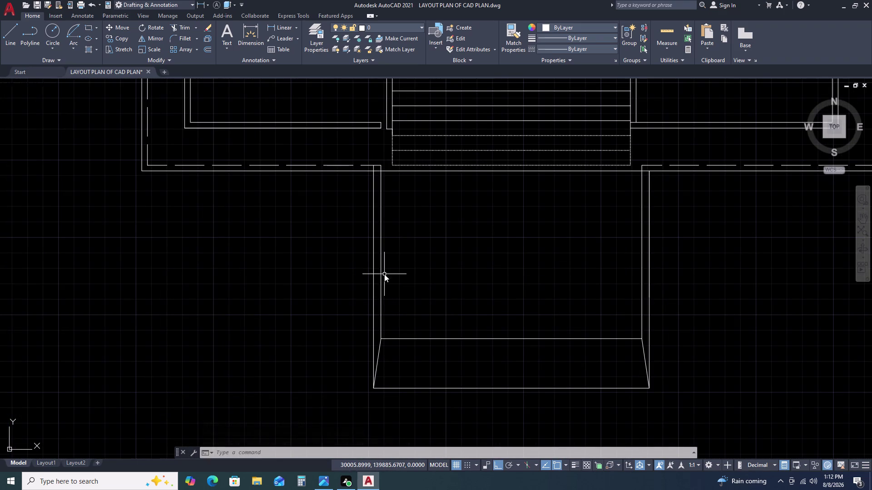
key(space)
click(372, 276)
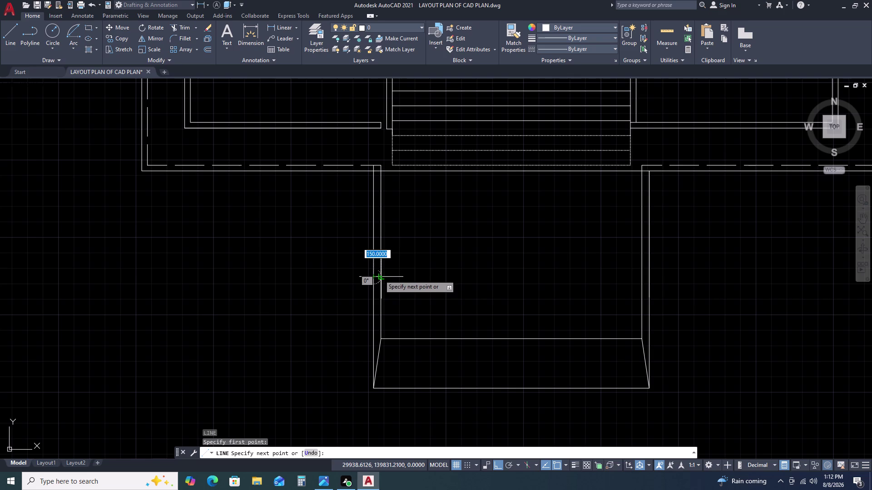
click(380, 276)
key(Escape)
Add a 150 linear dimension (DLI) to the left wall segment, placed beside it.
text(DL)
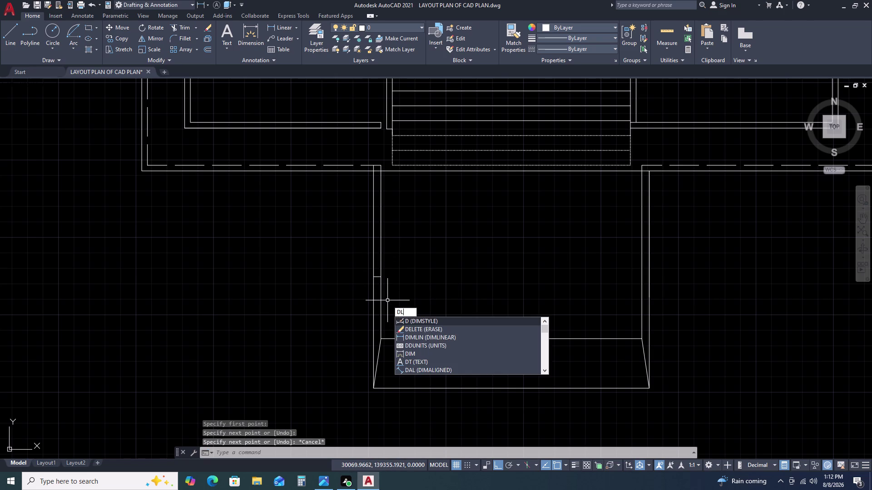
text(I)
key(space)
scroll(up, 3)
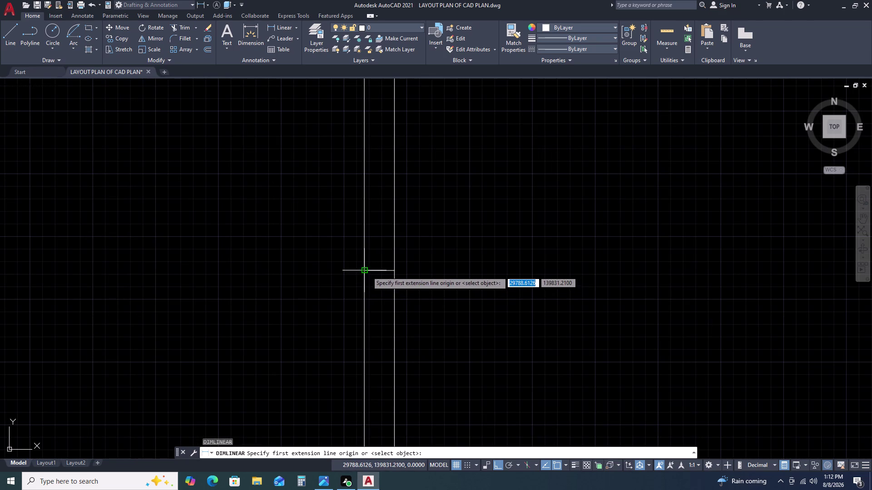
click(365, 272)
click(392, 272)
scroll(down, 3)
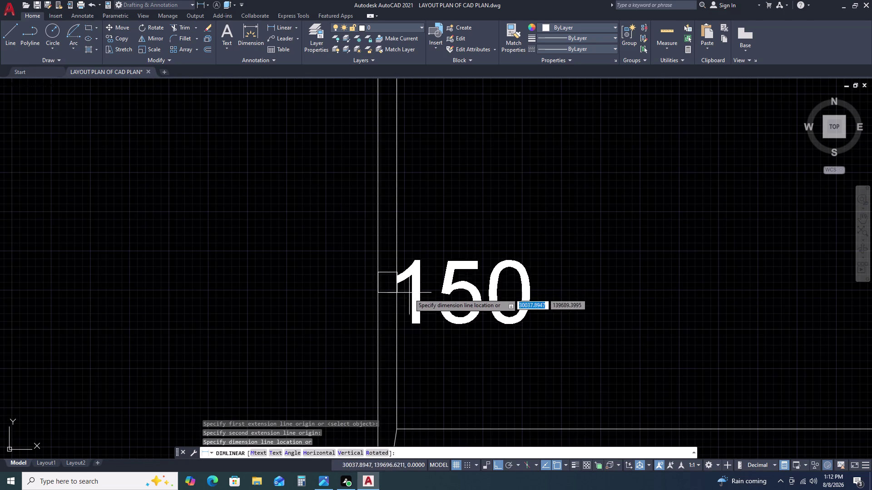
click(412, 336)
scroll(down, 3)
middle_drag(474, 315, 423, 304)
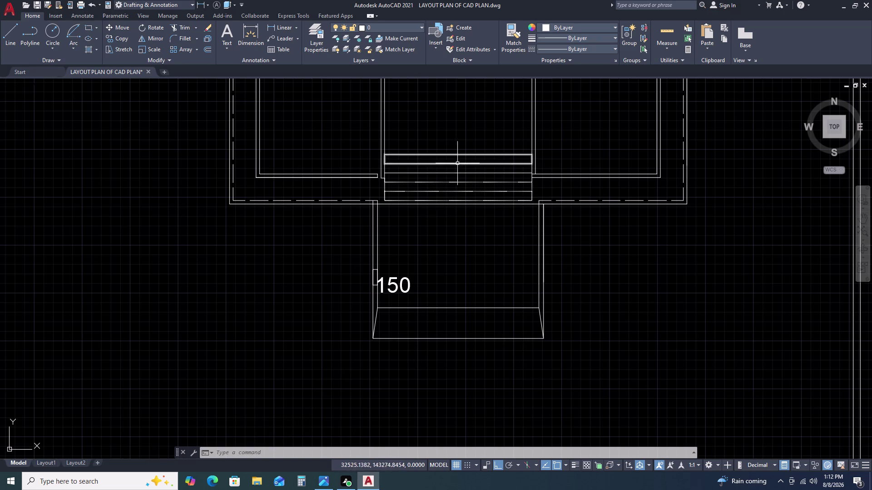
scroll(down, 3)
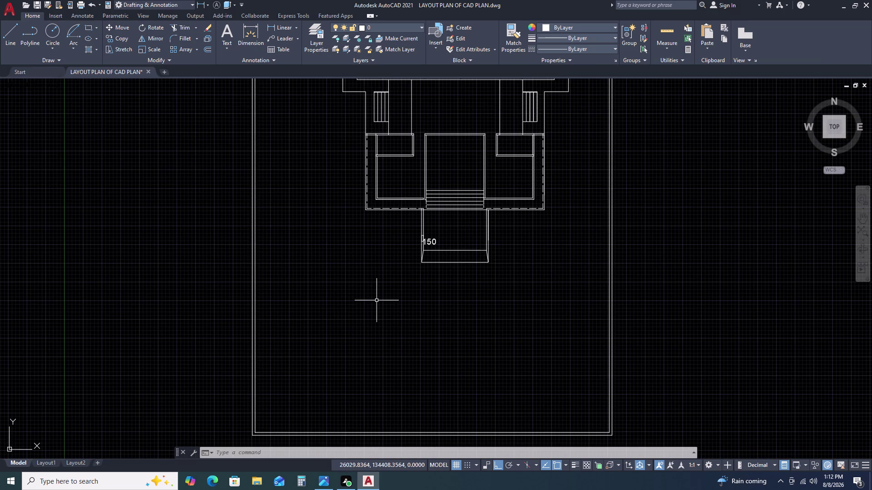
middle_drag(387, 193, 410, 269)
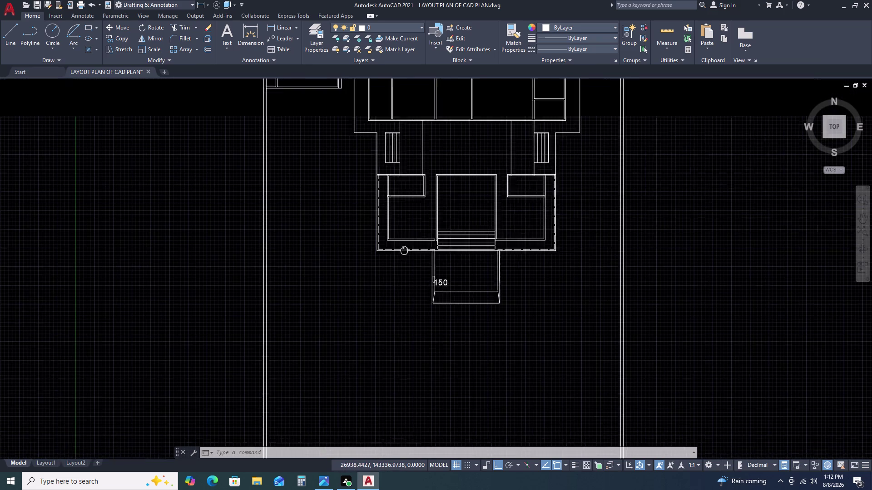
middle_drag(411, 269, 412, 274)
scroll(up, 3)
scroll(up, 3)
scroll(down, 3)
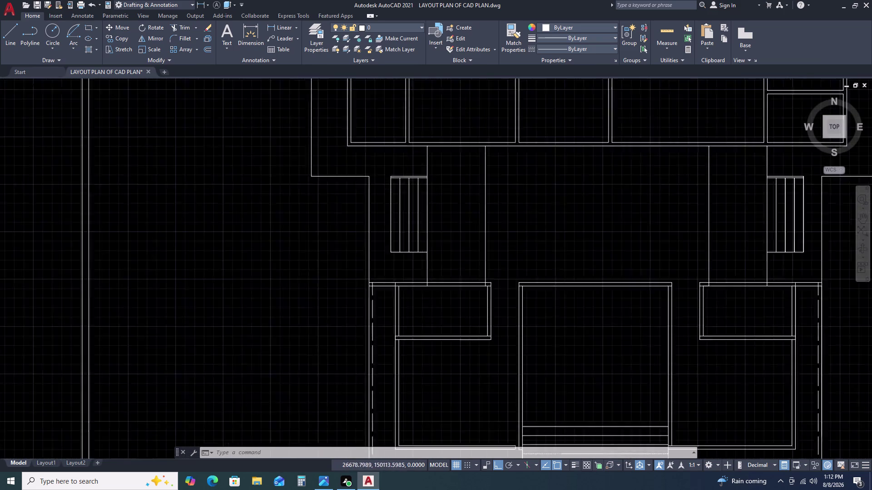
scroll(down, 3)
middle_drag(442, 398, 432, 334)
scroll(up, 3)
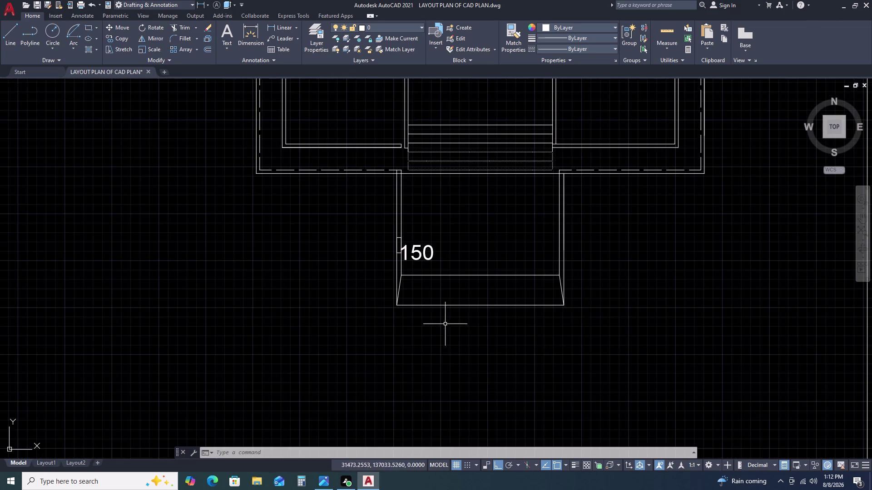
middle_drag(401, 351, 394, 302)
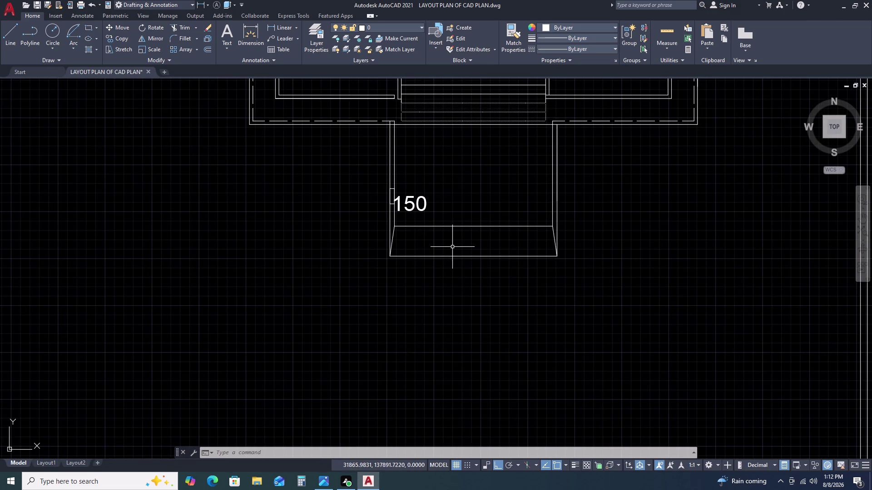
Draw a horizontal line leftward from the entrance's left wall at step level.
text(L)
key(space)
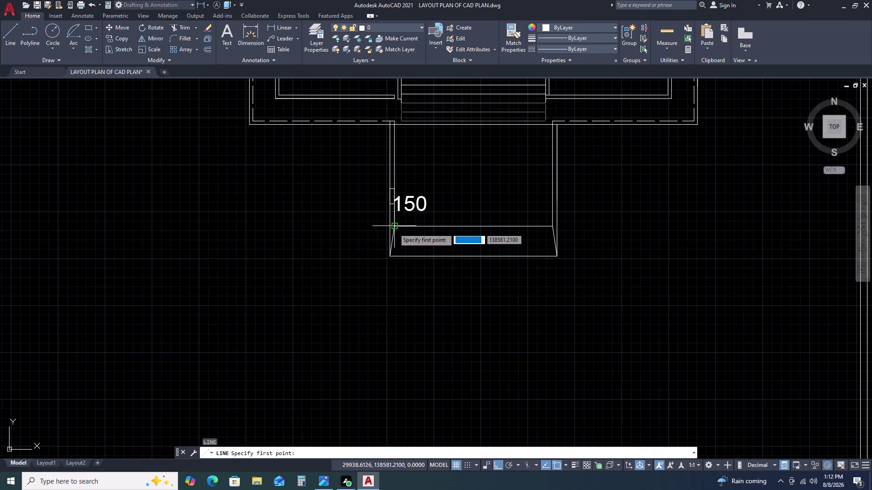
scroll(up, 3)
click(393, 222)
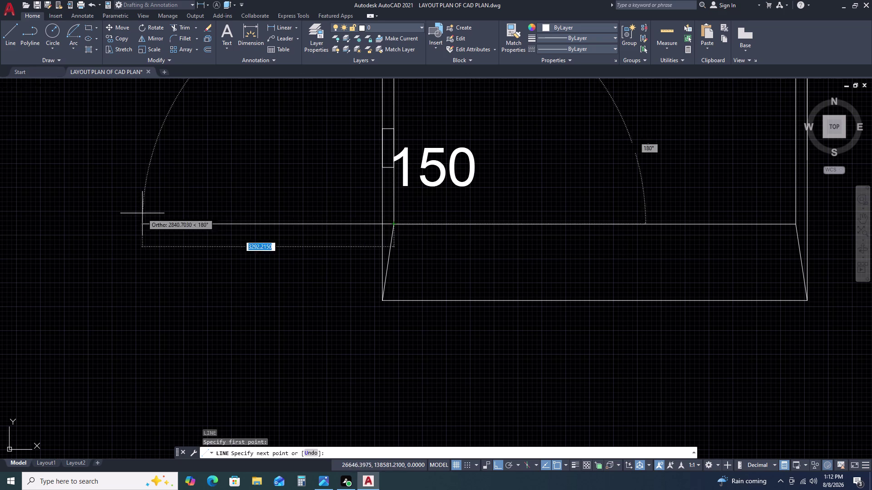
scroll(down, 3)
scroll(down, 3)
middle_drag(131, 221, 151, 225)
middle_drag(170, 226, 281, 235)
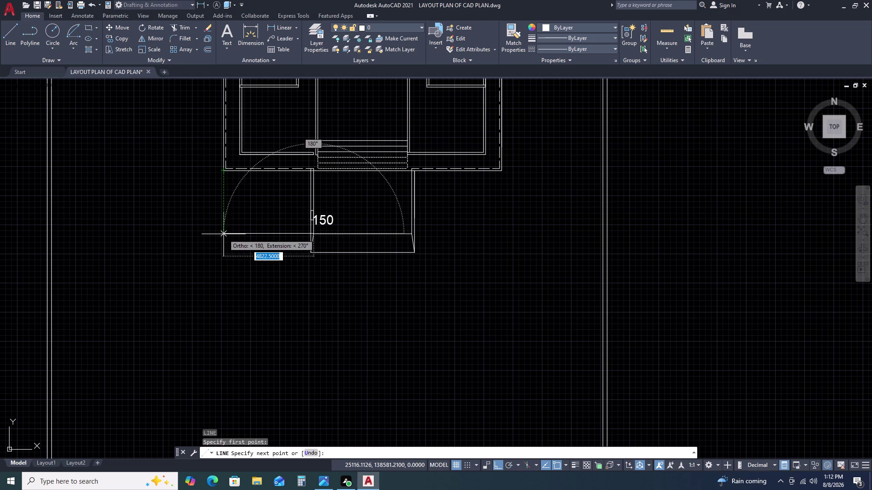
click(224, 235)
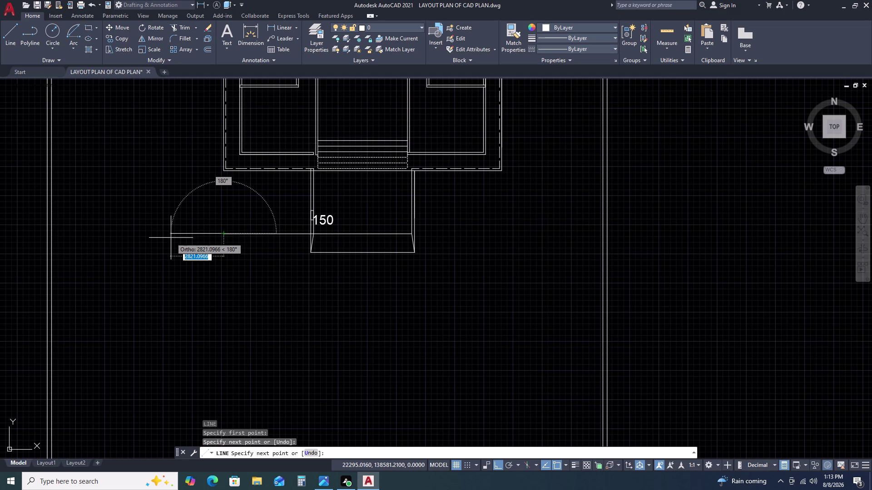
scroll(down, 3)
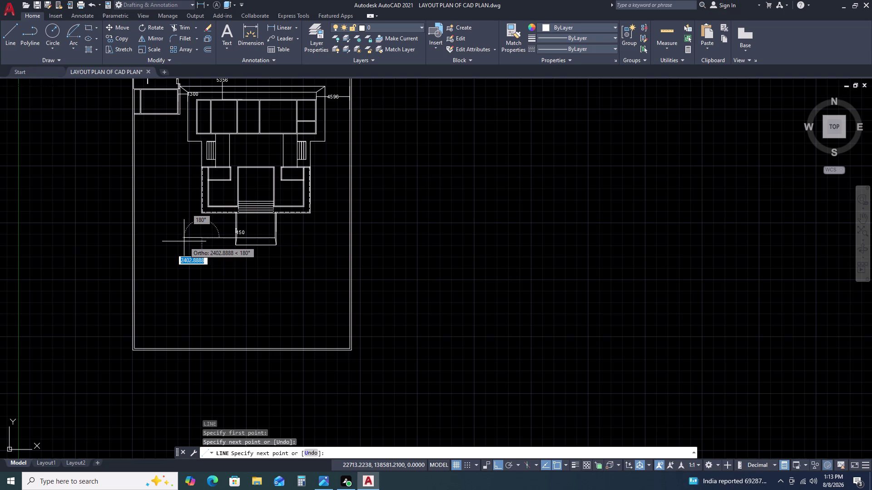
key(Escape)
scroll(down, 3)
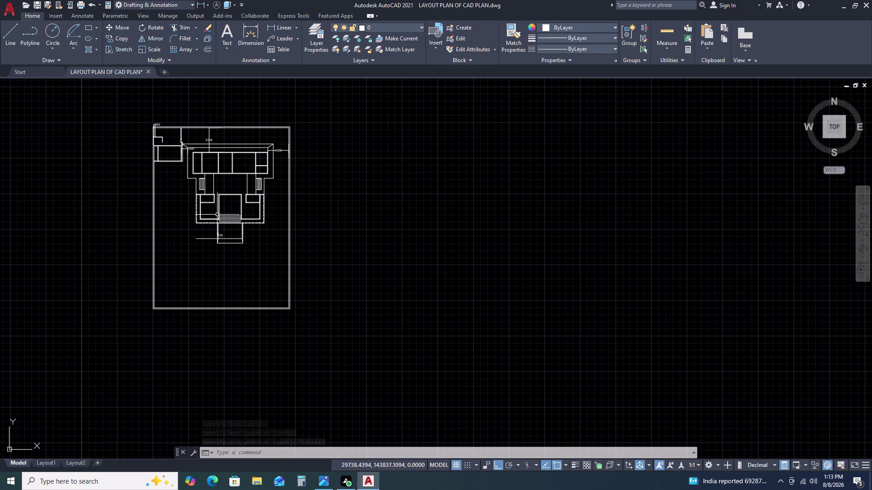
scroll(down, 3)
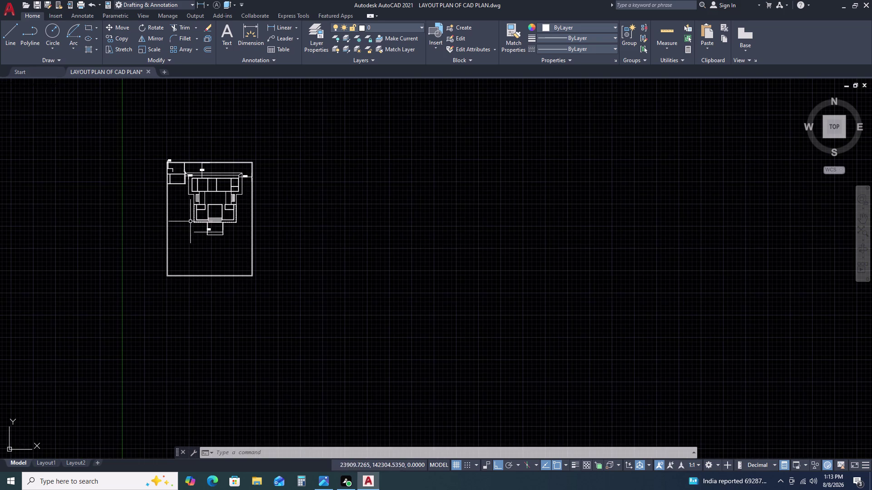
scroll(down, 3)
scroll(down, 3)
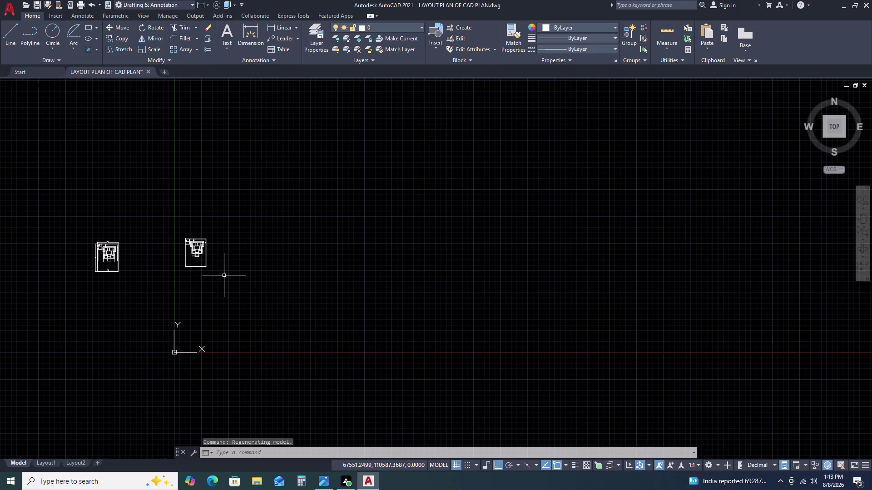
scroll(up, 3)
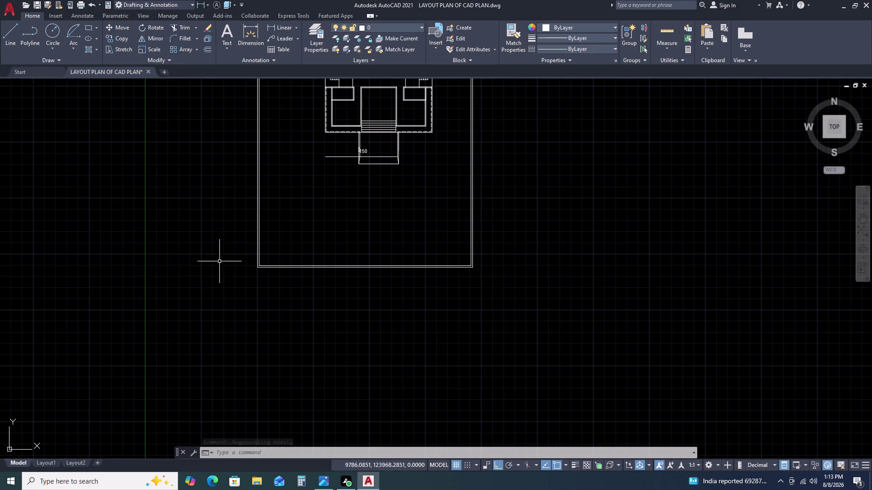
middle_drag(280, 252, 280, 312)
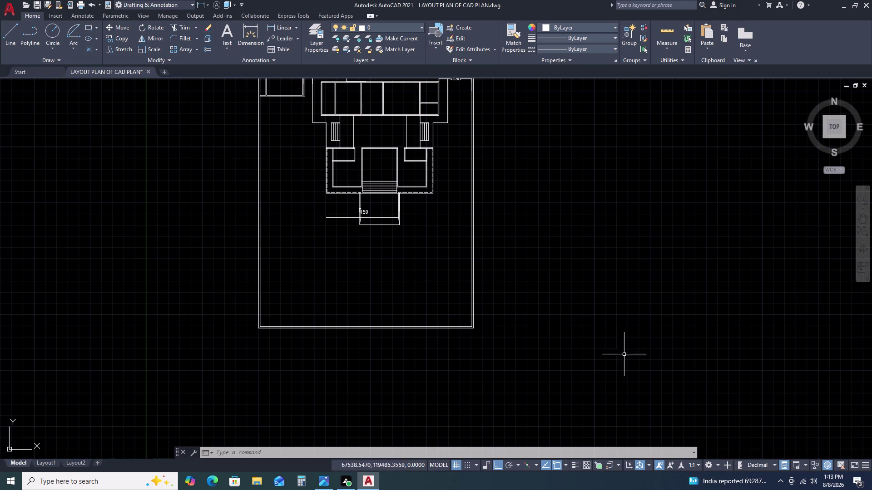
scroll(up, 3)
scroll(up, 3)
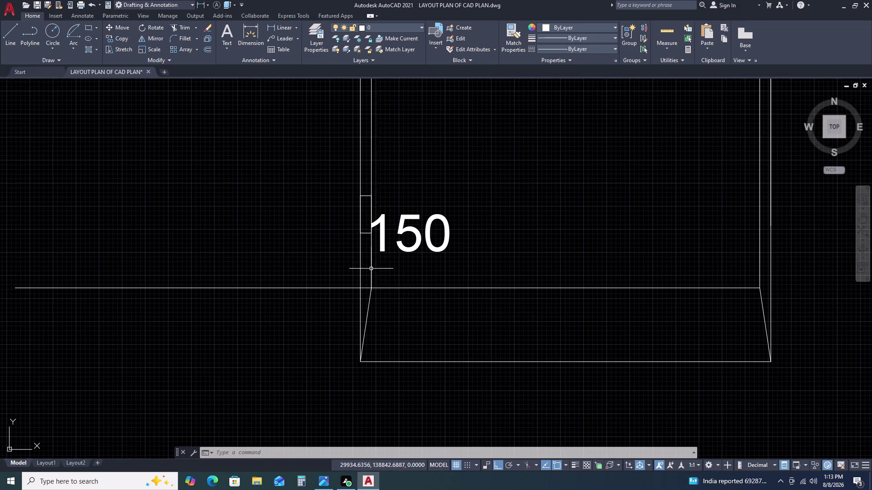
middle_drag(431, 299, 472, 266)
scroll(down, 3)
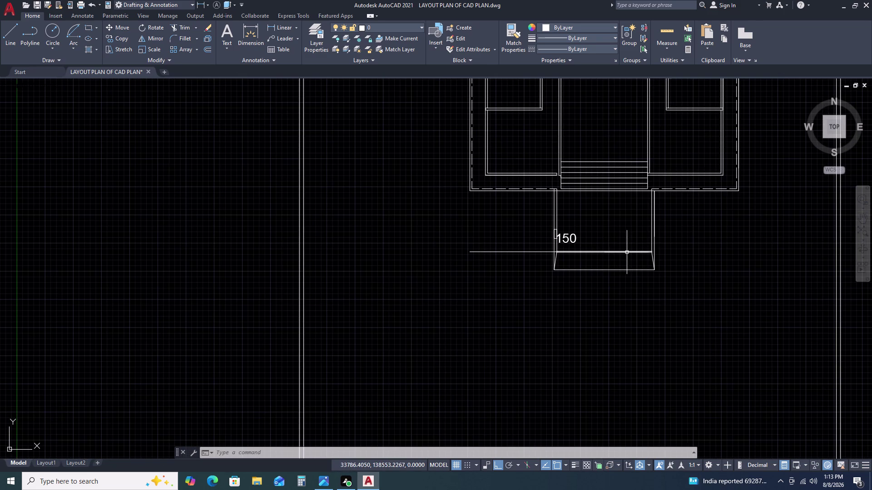
Grip-stretch the step line's right end past the porch's right wall.
click(627, 253)
click(653, 252)
click(732, 251)
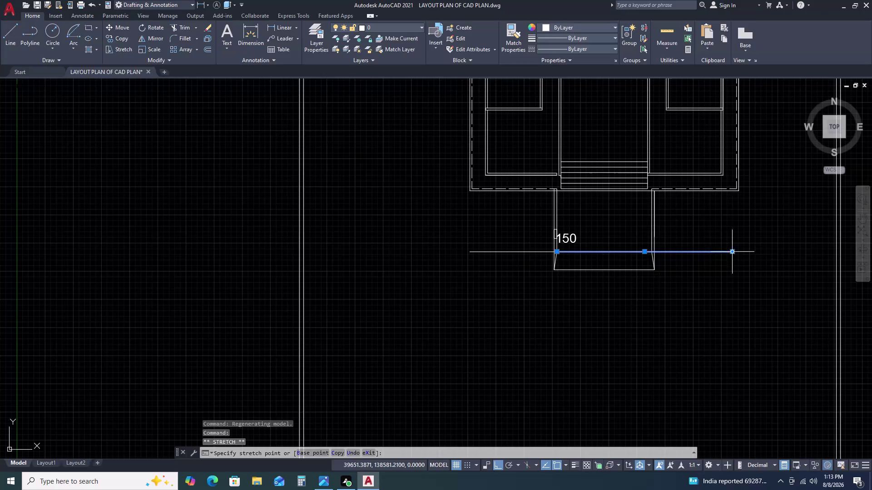
key(Escape)
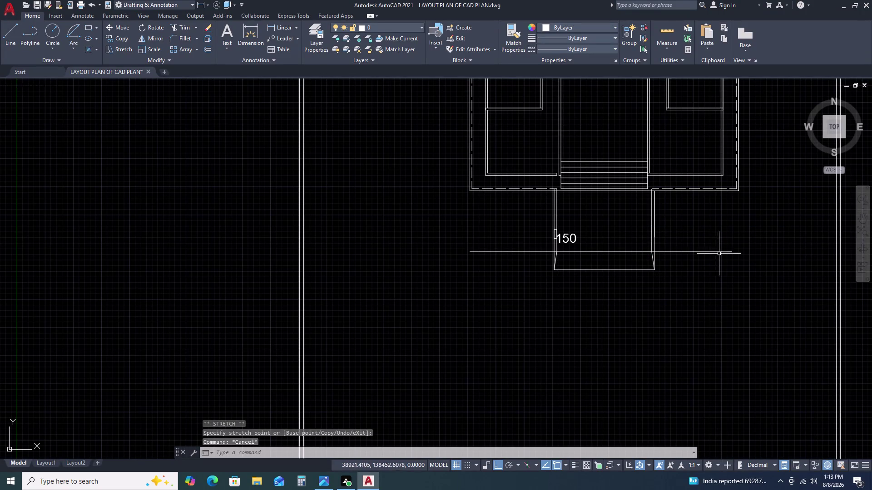
click(717, 249)
click(699, 263)
key(Escape)
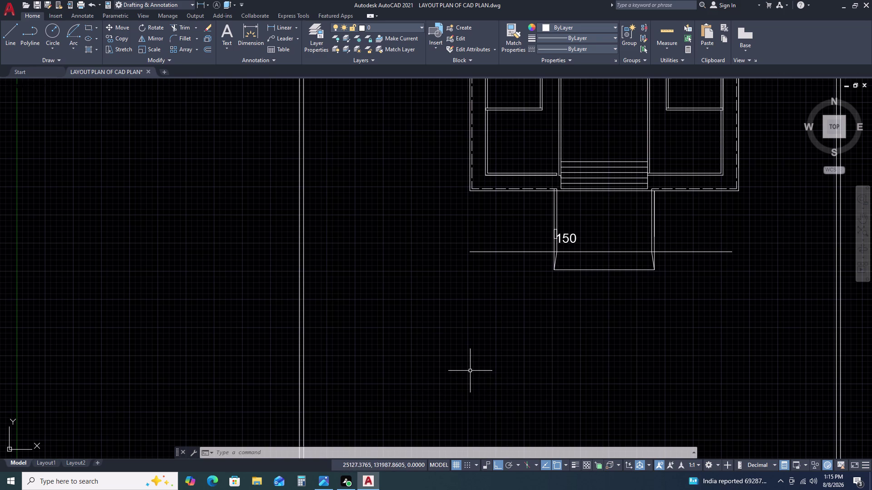
scroll(down, 3)
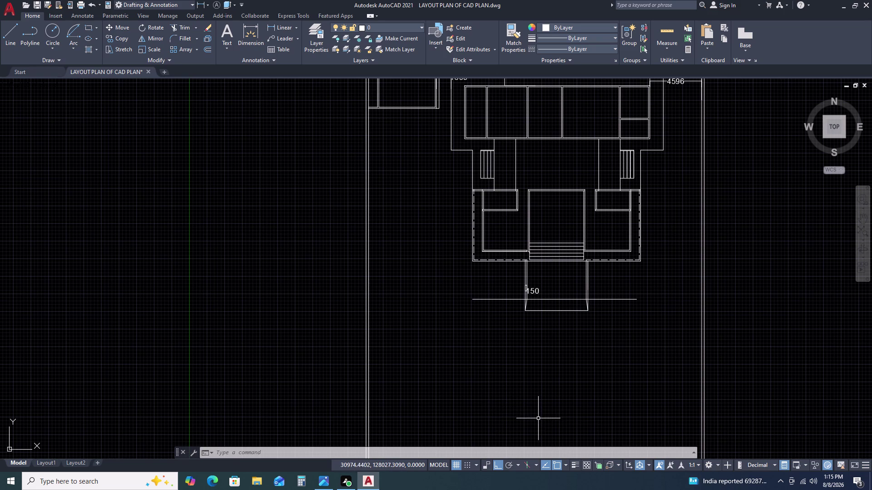
scroll(up, 3)
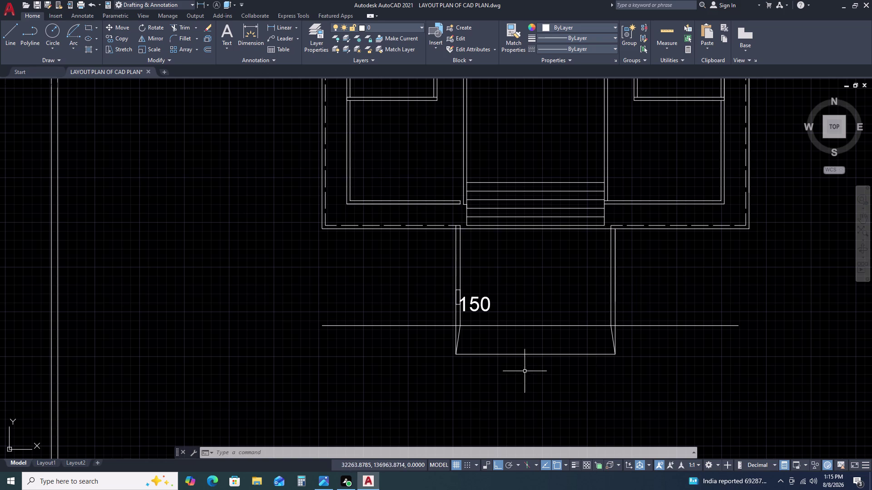
scroll(up, 3)
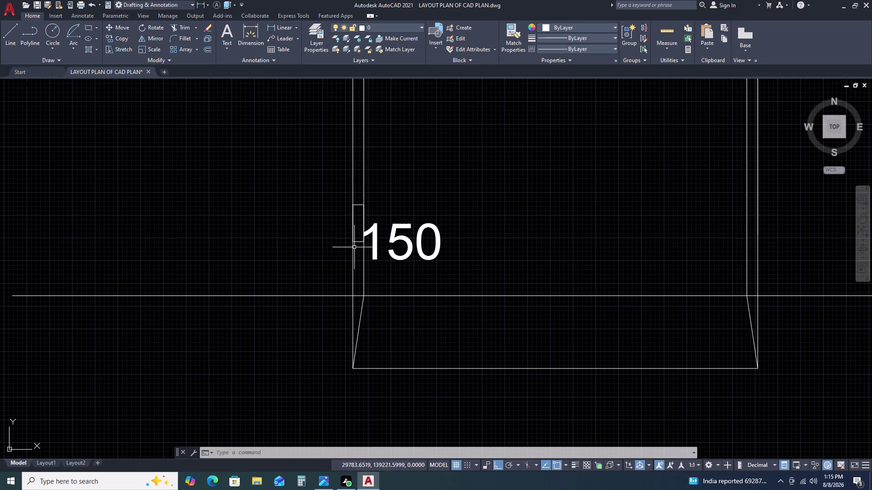
scroll(up, 3)
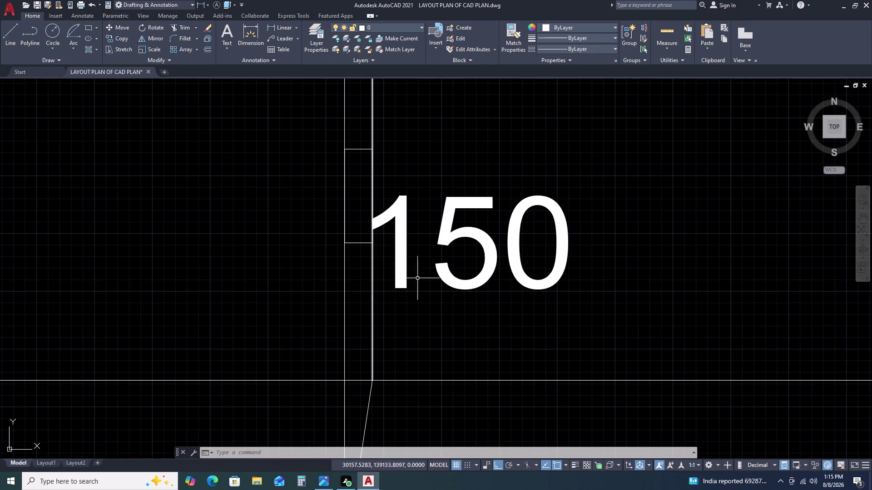
scroll(down, 3)
middle_click(479, 302)
scroll(down, 3)
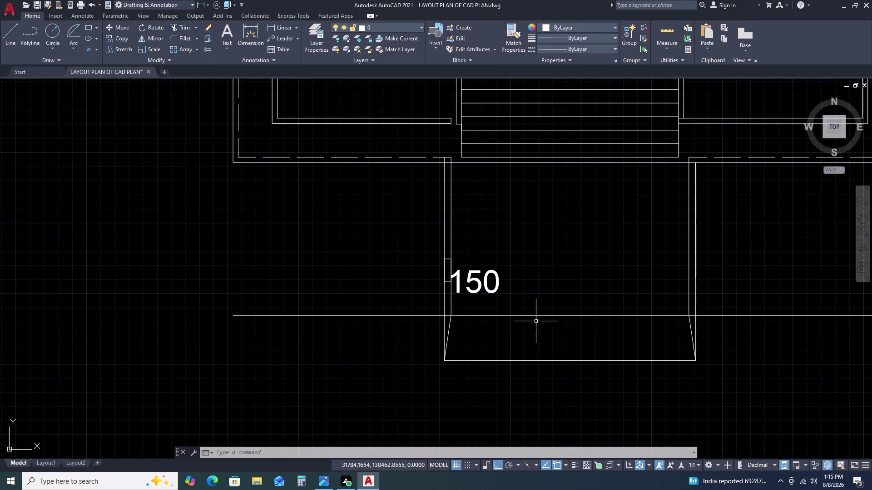
middle_drag(540, 323, 484, 268)
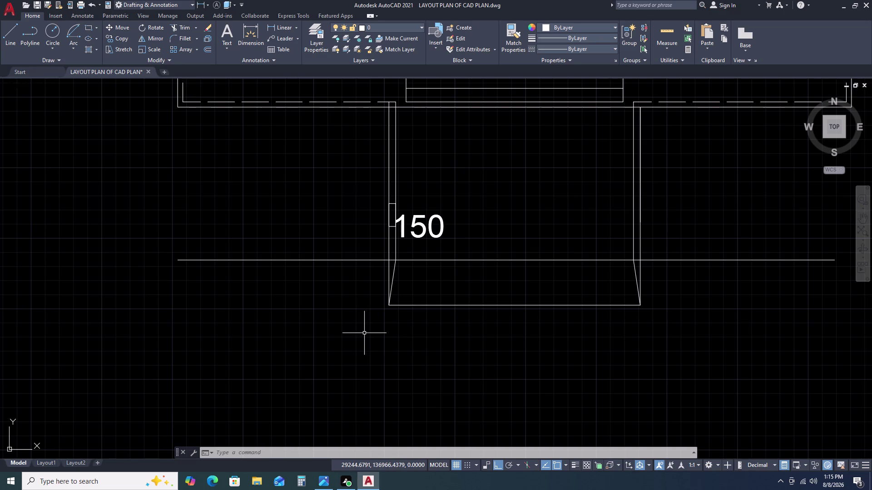
scroll(down, 3)
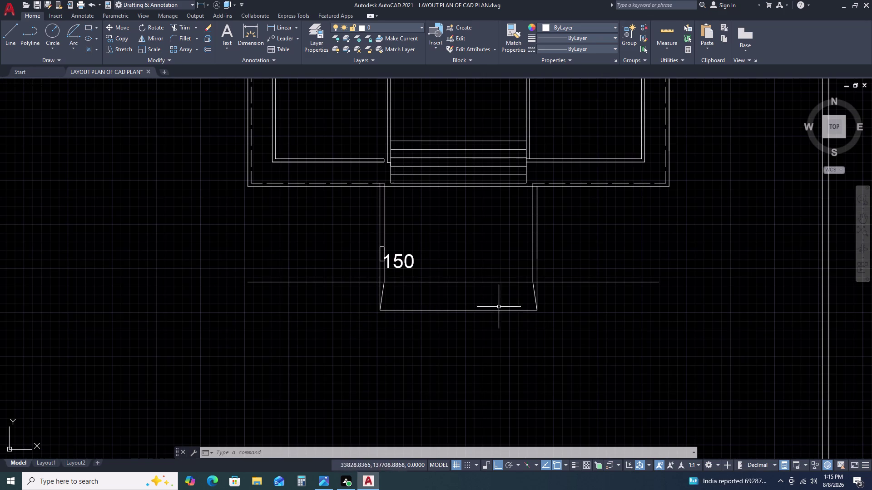
scroll(down, 3)
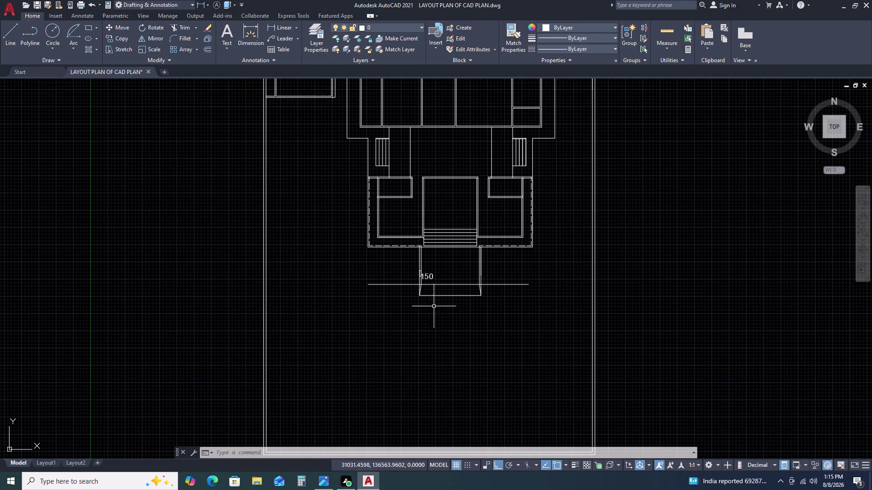
scroll(up, 3)
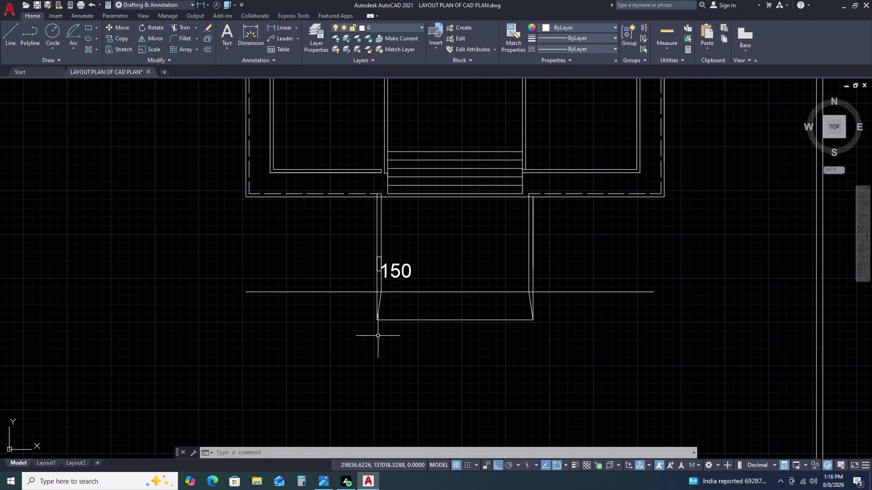
scroll(up, 3)
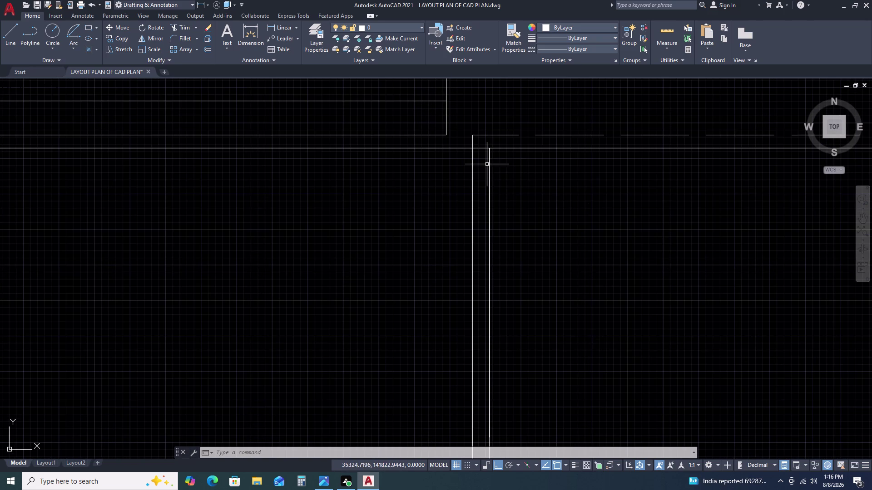
click(490, 166)
scroll(down, 3)
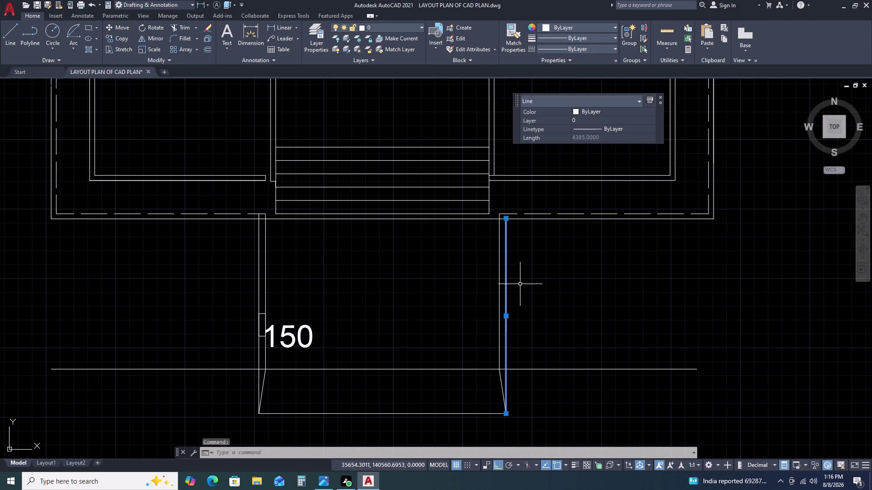
middle_drag(520, 290, 508, 263)
click(421, 267)
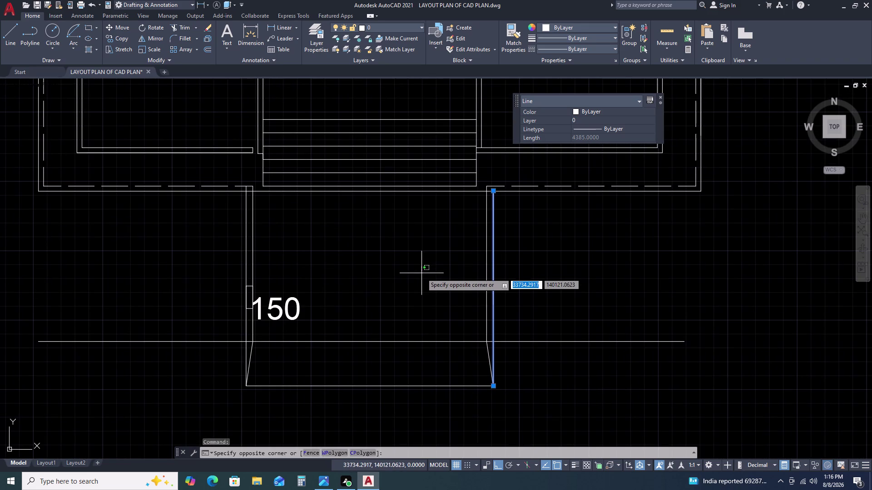
right_click(417, 273)
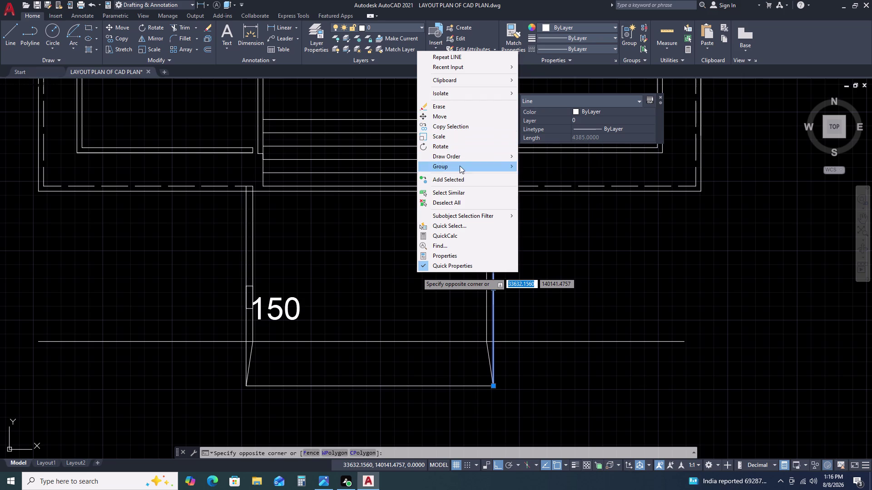
click(364, 249)
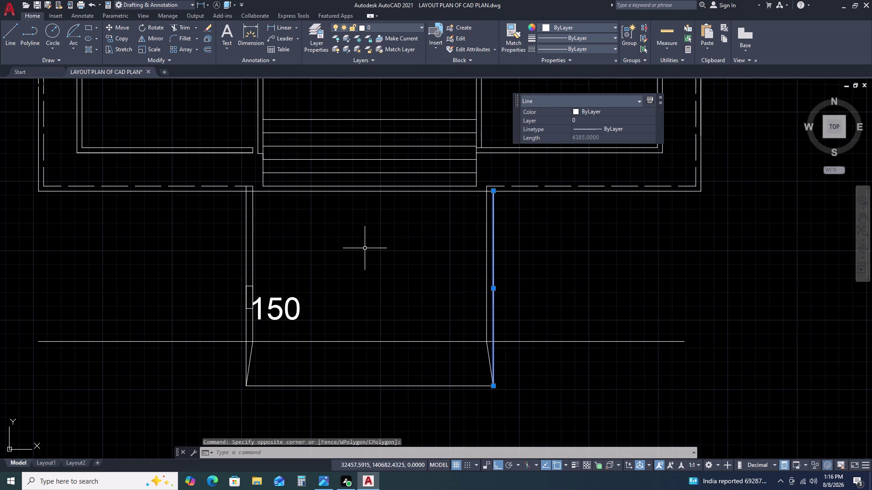
click(364, 248)
click(492, 255)
drag(519, 253, 490, 285)
click(486, 289)
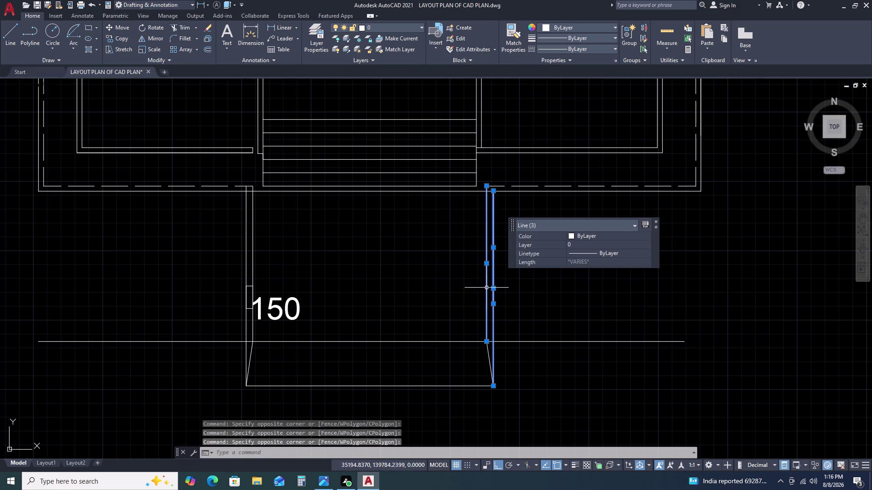
click(403, 273)
click(405, 272)
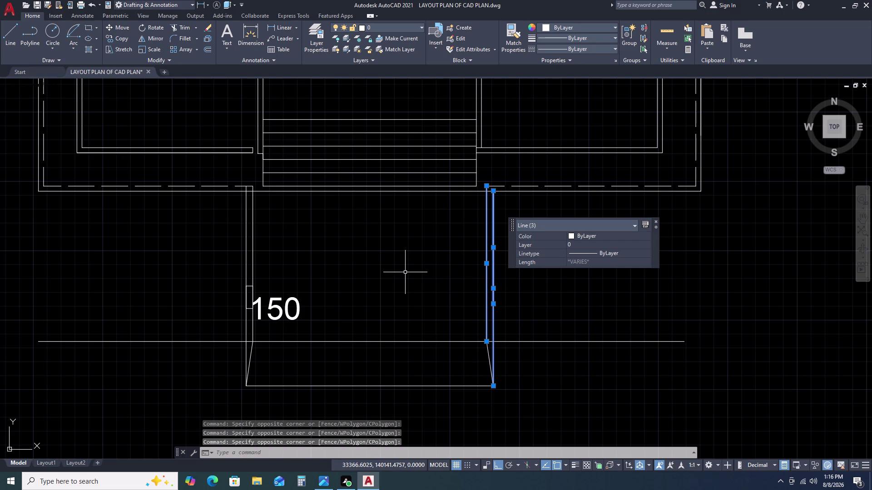
key(Escape)
key(Escape)
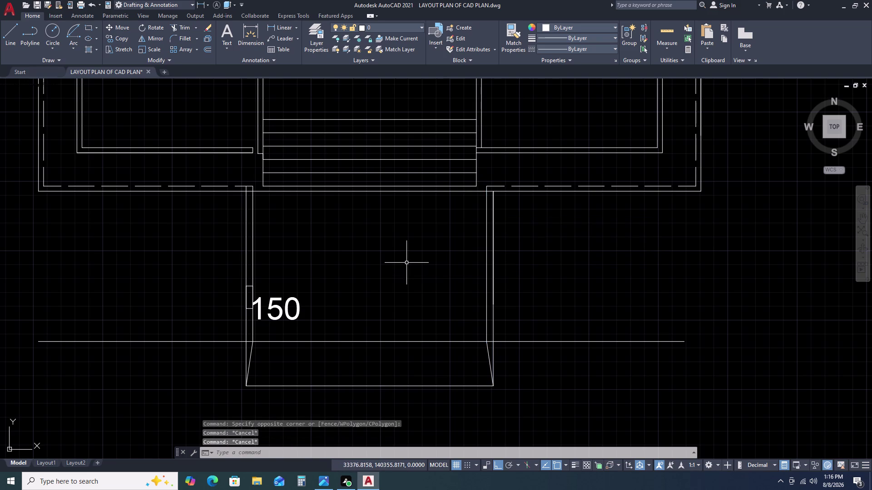
scroll(down, 3)
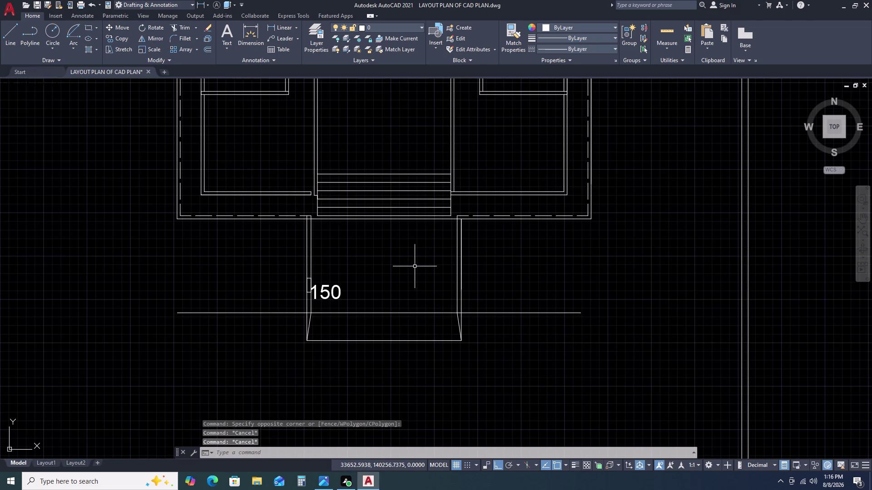
scroll(down, 3)
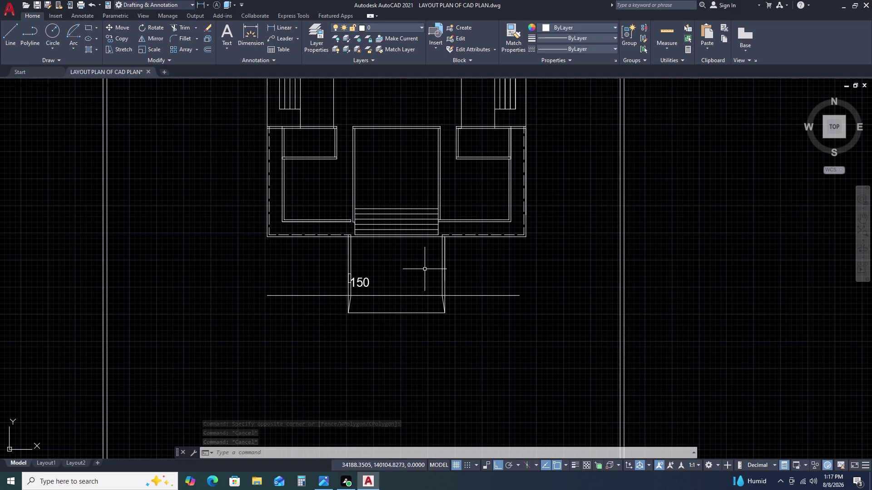
scroll(up, 3)
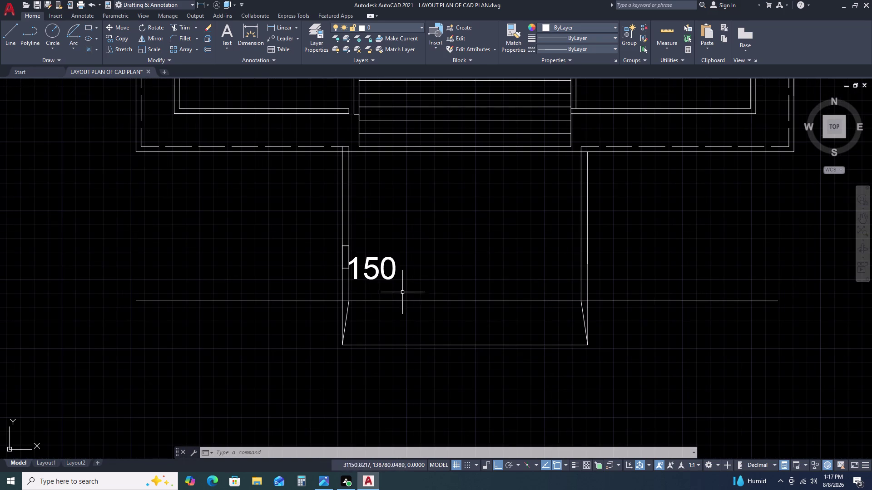
click(587, 213)
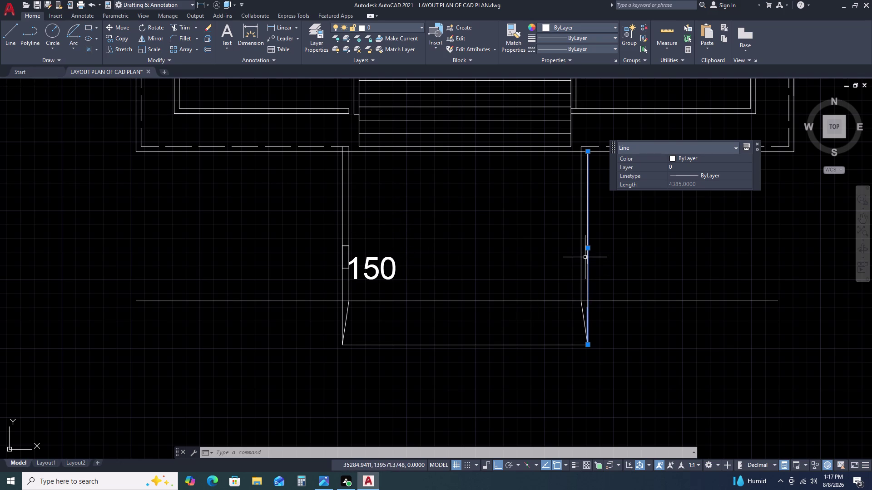
Inspect the roughly 9713-long horizontal line crossing the passage, then deselect it.
scroll(up, 3)
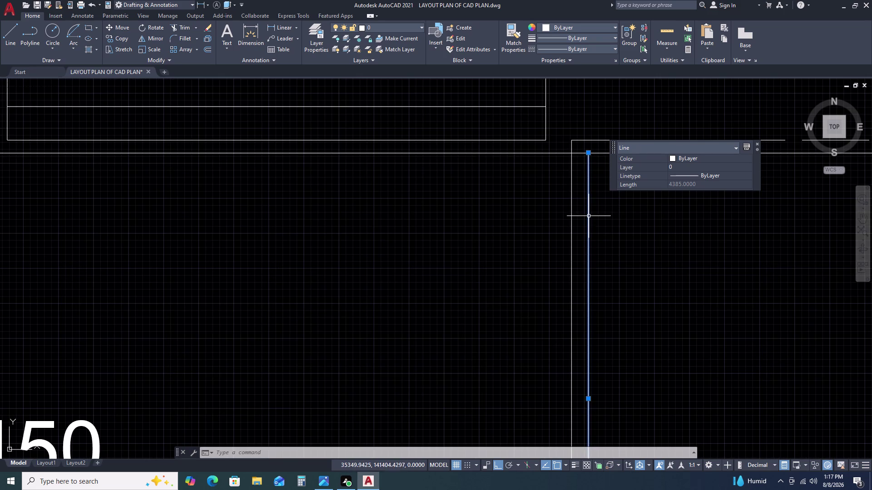
key(Escape)
scroll(down, 3)
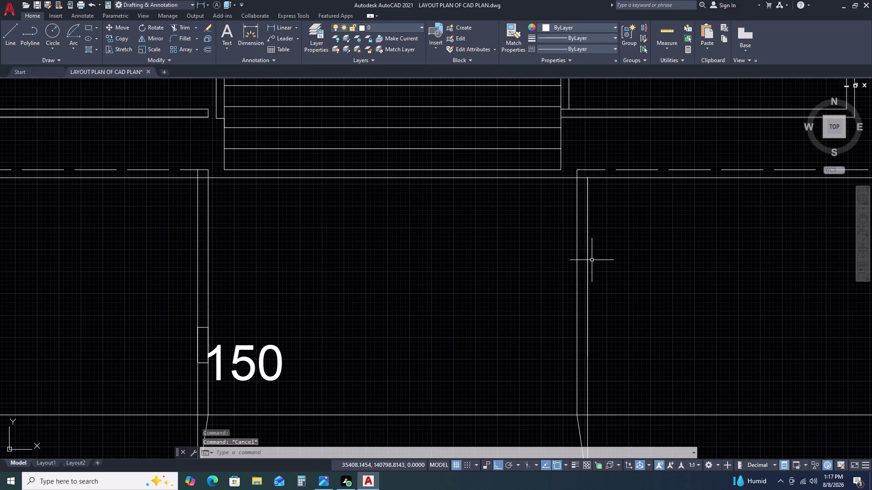
scroll(down, 3)
click(697, 293)
double_click(663, 323)
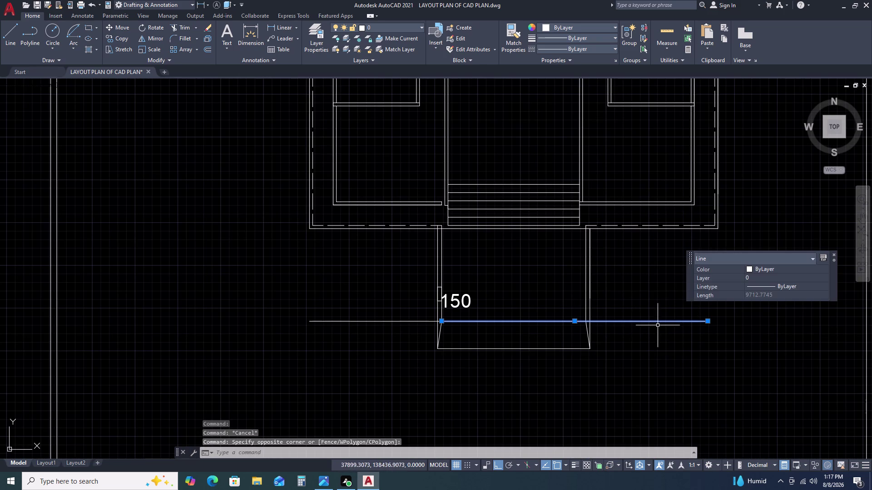
right_click(521, 278)
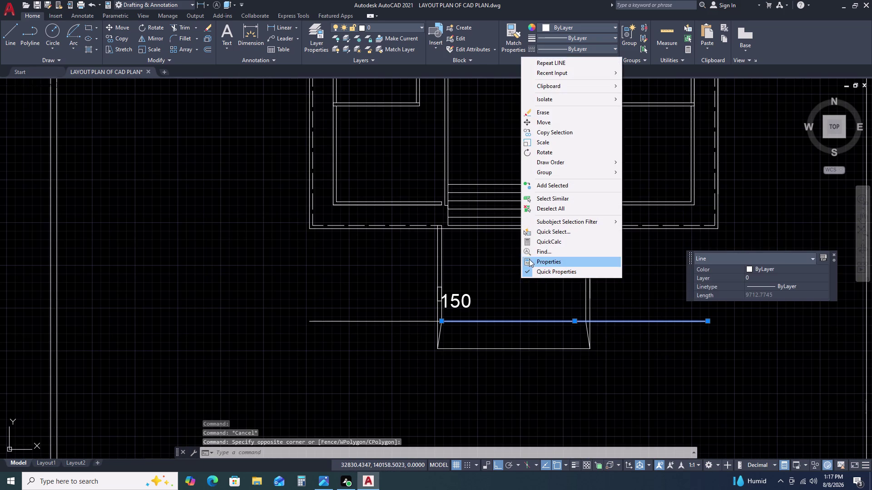
click(499, 314)
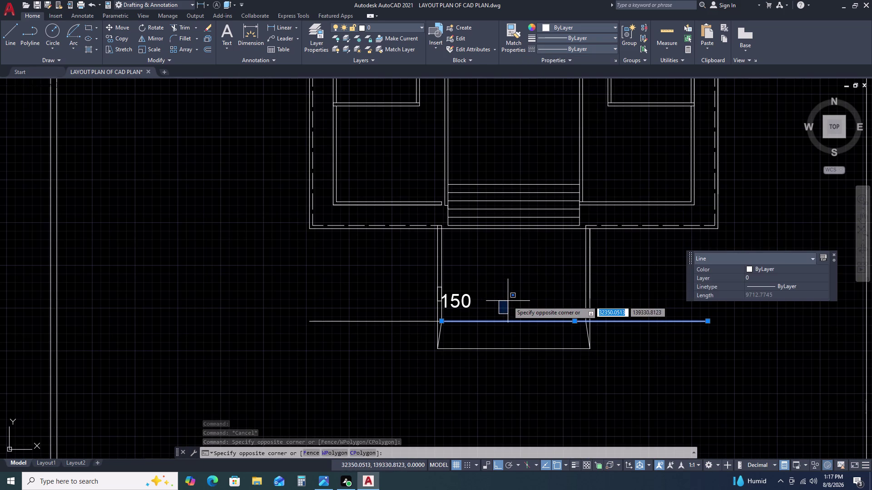
key(Escape)
key(Escape)
key(Escape)
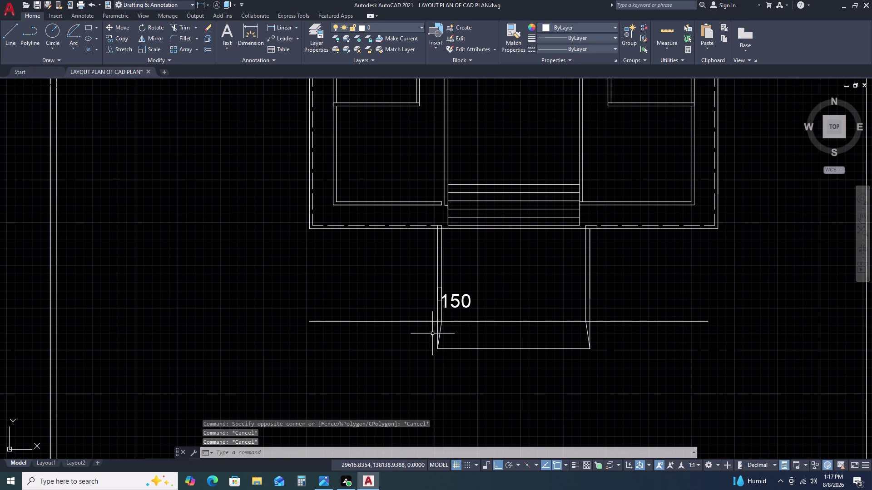
Select the passage's right edge line to read its 4385 length.
scroll(up, 3)
scroll(up, 3)
scroll(down, 3)
scroll(down, 3)
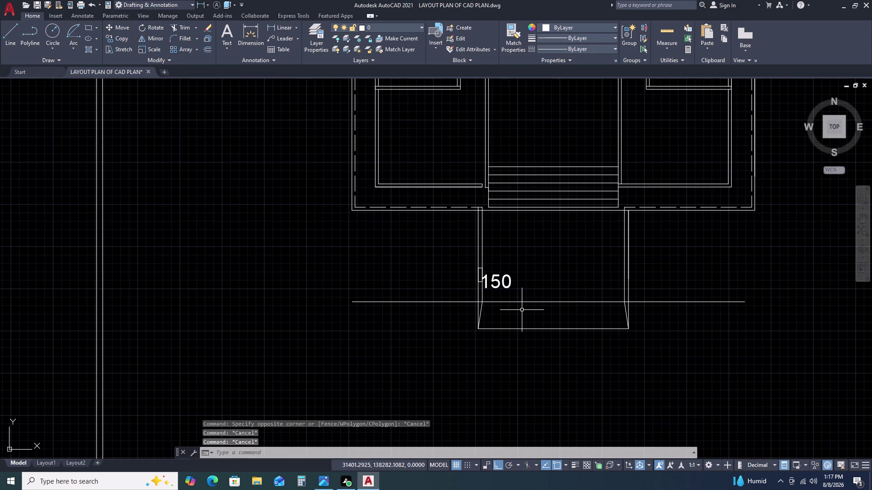
click(629, 240)
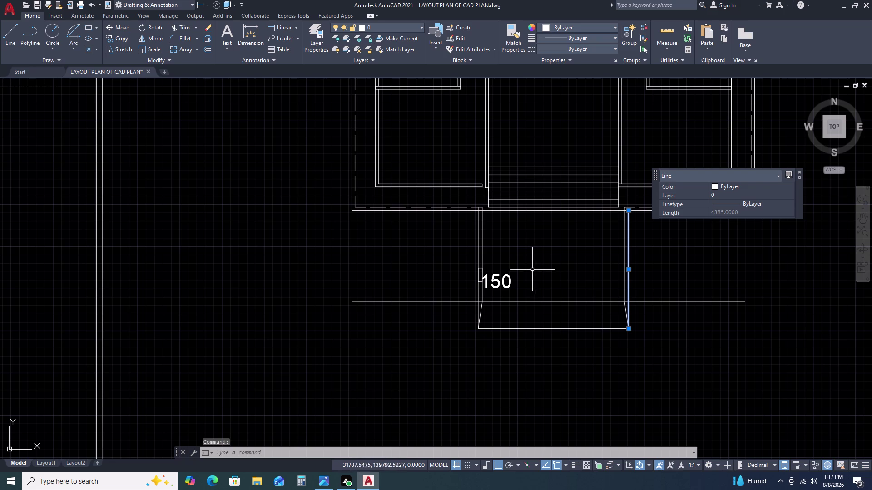
key(Escape)
key(Escape)
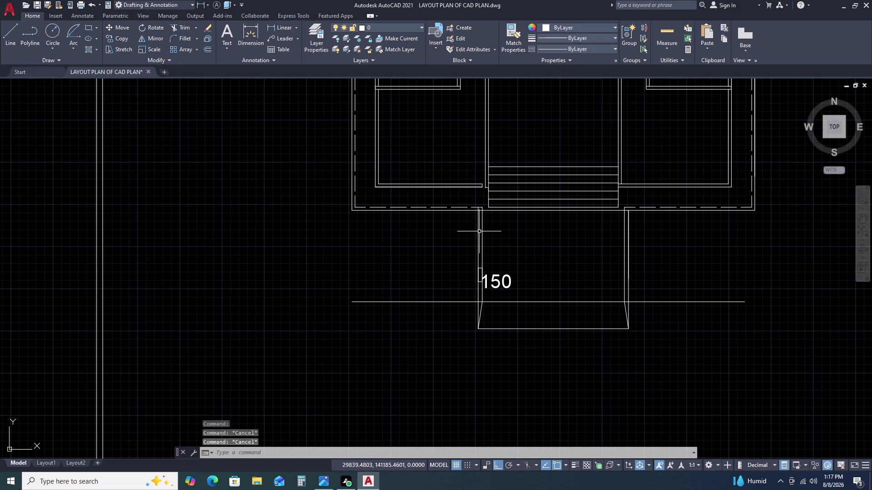
middle_drag(593, 285, 494, 262)
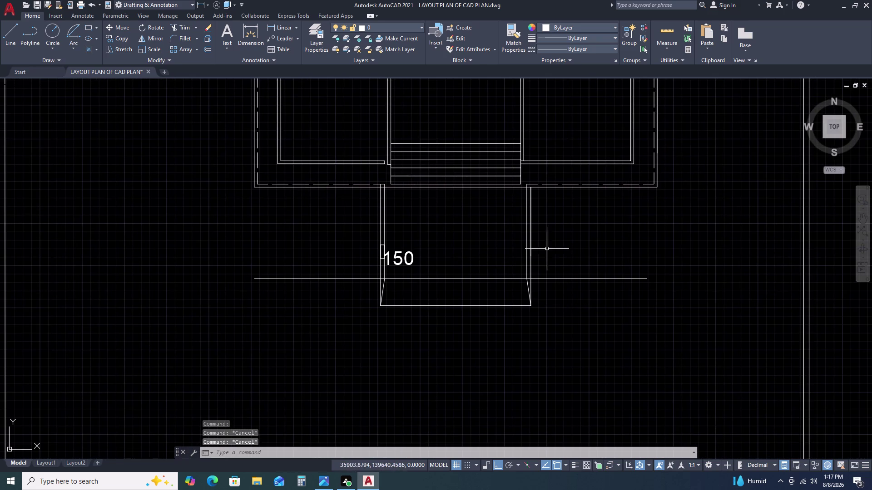
scroll(up, 3)
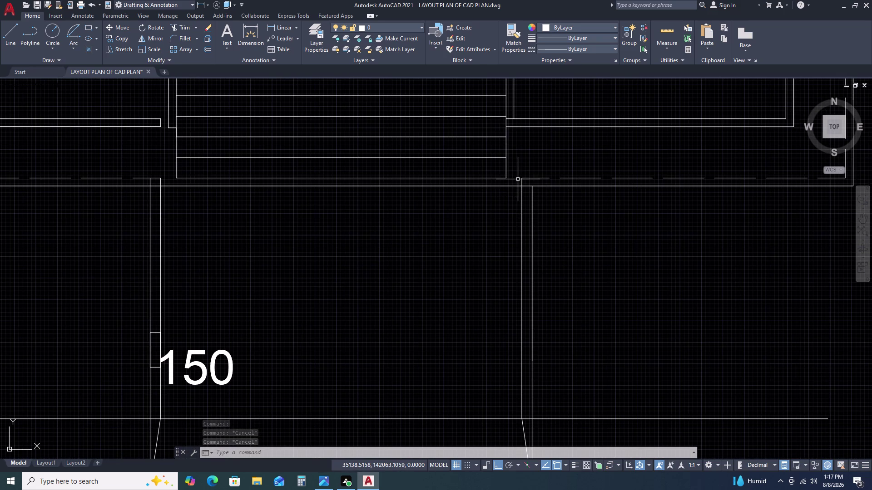
scroll(up, 3)
click(506, 160)
scroll(down, 3)
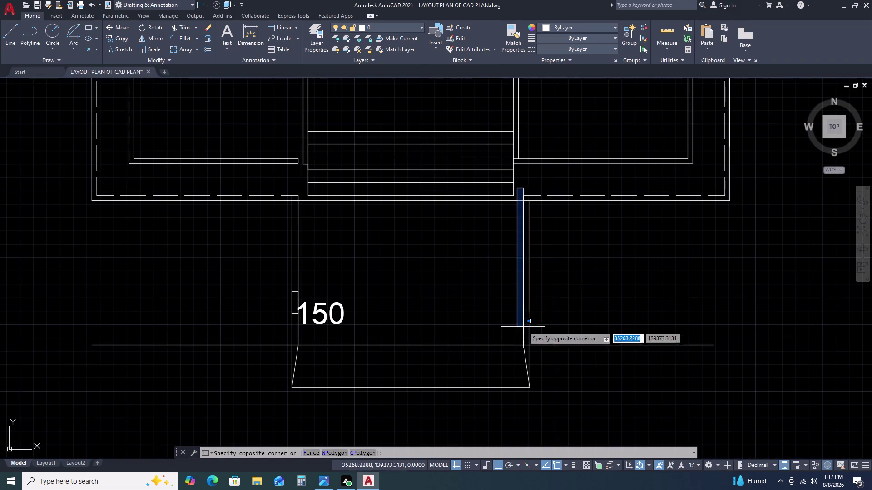
click(537, 356)
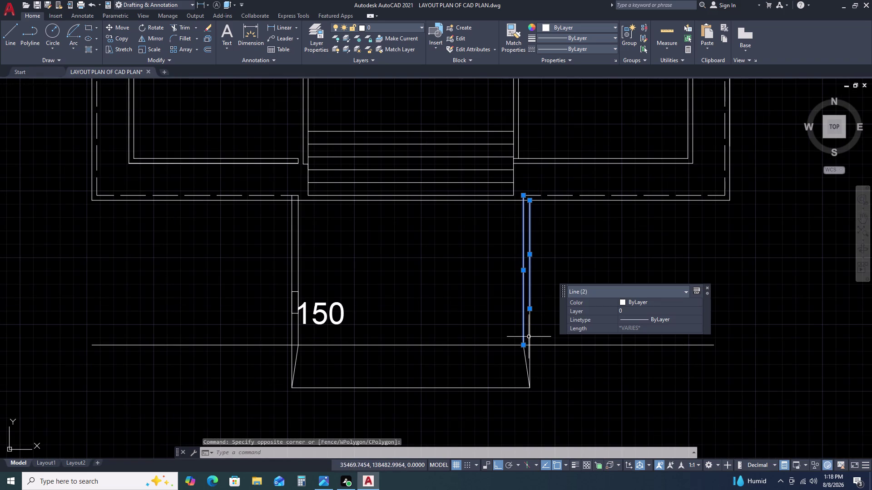
key(Escape)
key(Escape)
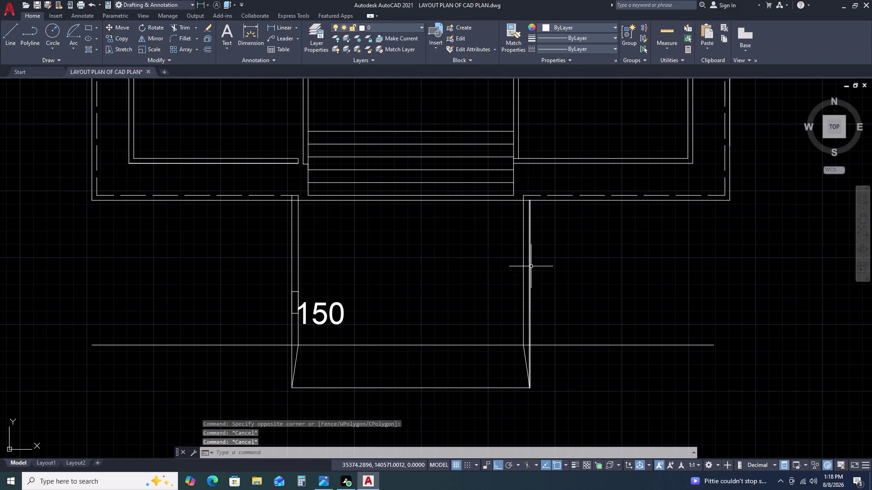
scroll(down, 3)
middle_drag(528, 324, 490, 270)
middle_drag(496, 319, 479, 280)
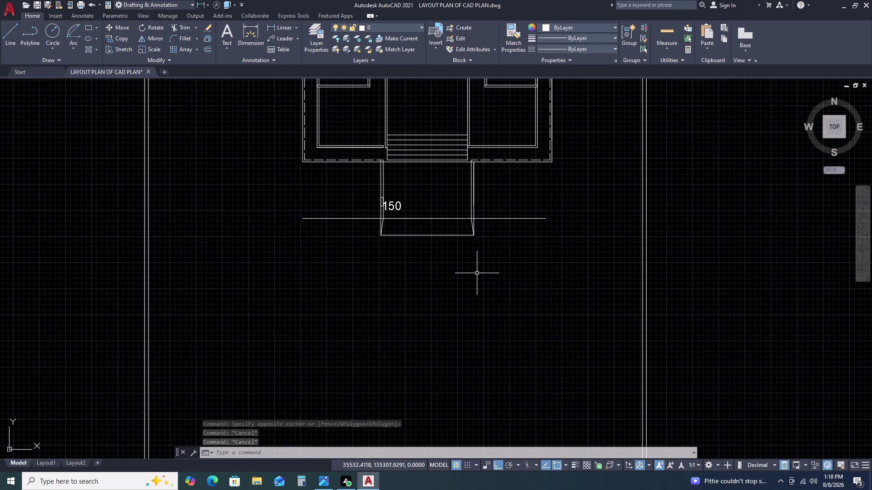
scroll(up, 3)
scroll(up, 3)
scroll(down, 3)
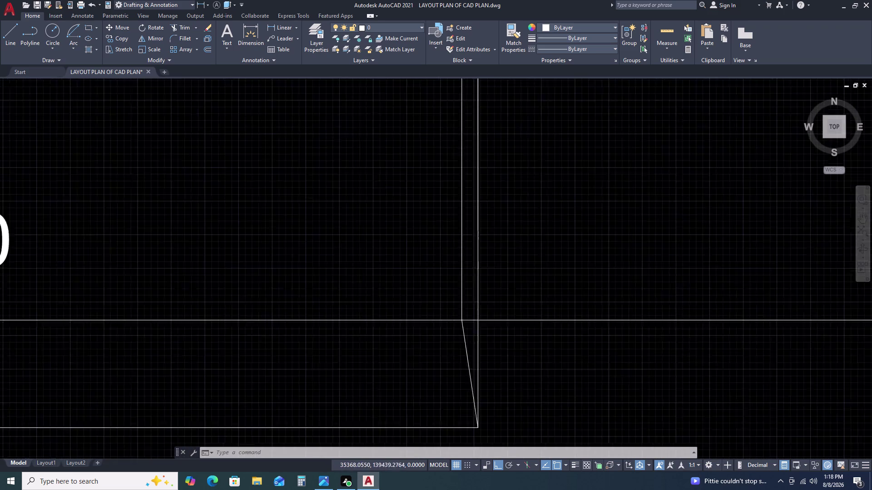
scroll(down, 3)
scroll(up, 3)
scroll(down, 3)
scroll(down, 3)
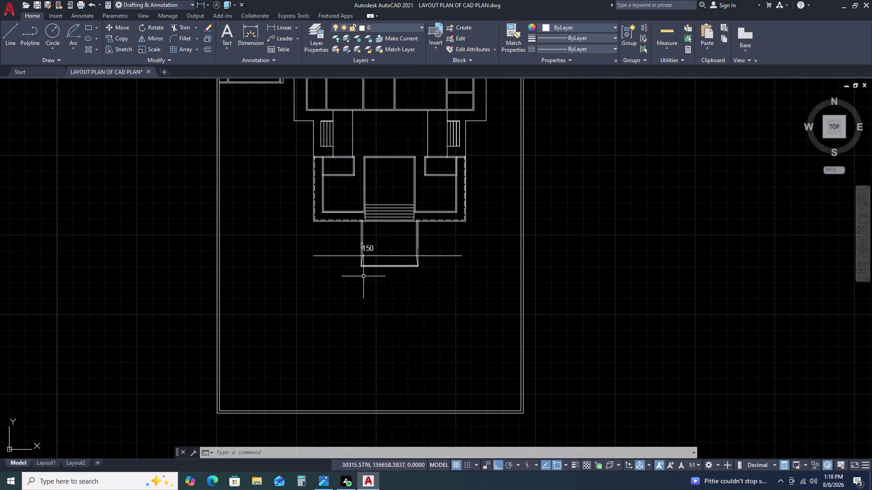
scroll(up, 3)
scroll(up, 3)
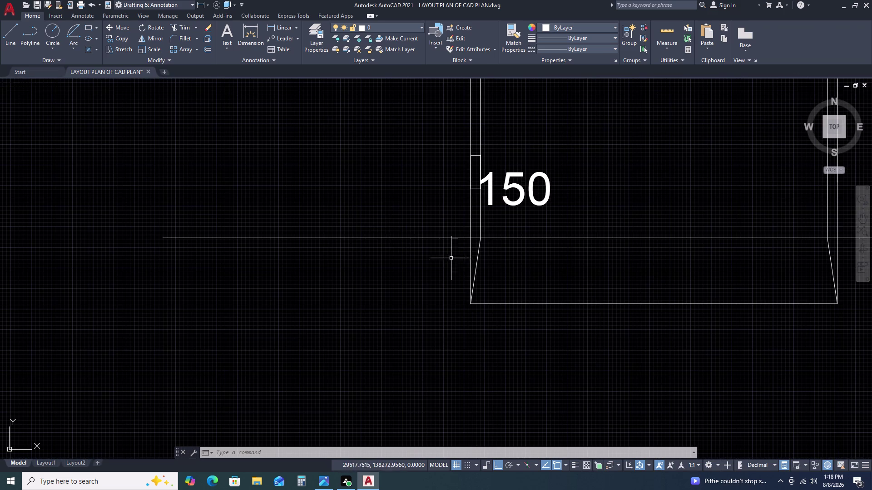
scroll(down, 3)
scroll(up, 3)
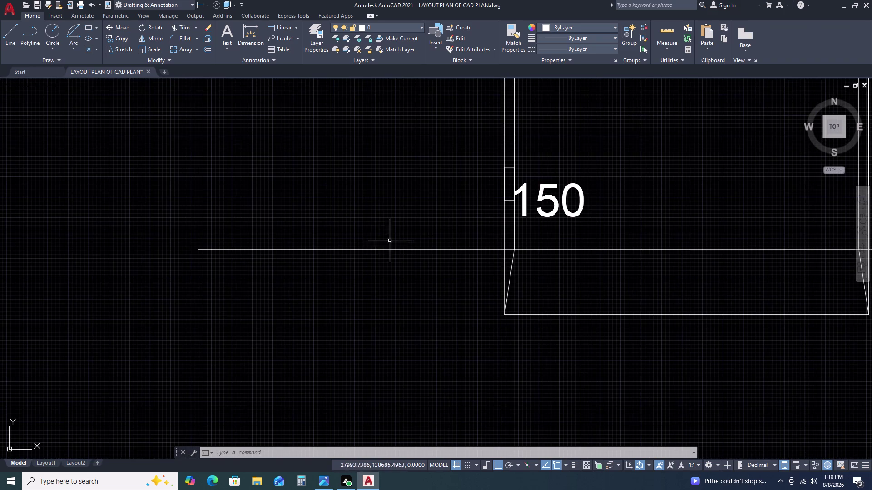
scroll(down, 3)
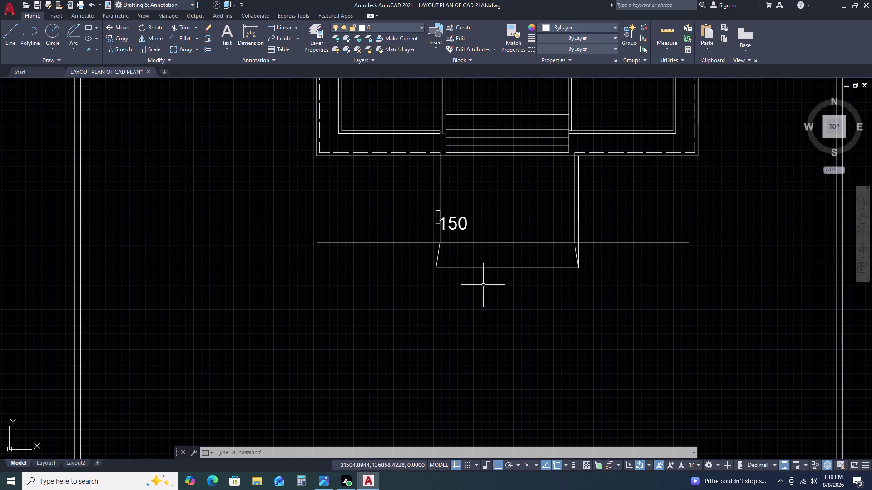
scroll(up, 3)
scroll(down, 3)
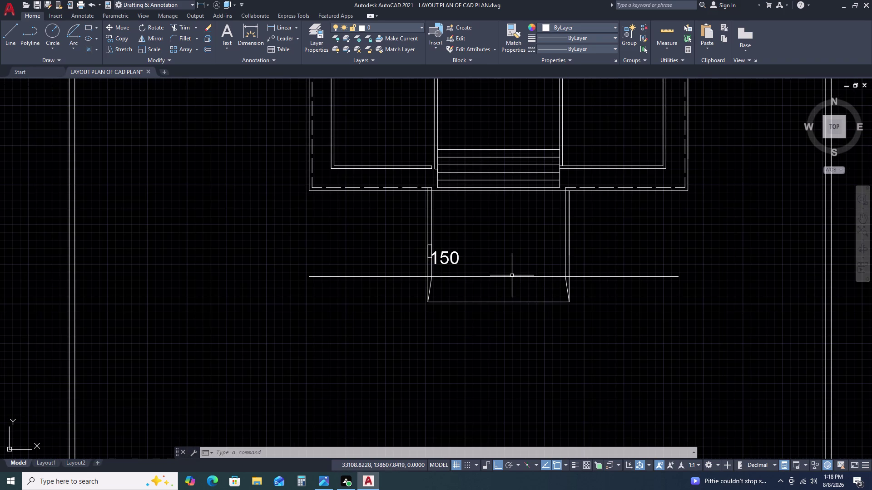
scroll(down, 3)
scroll(up, 3)
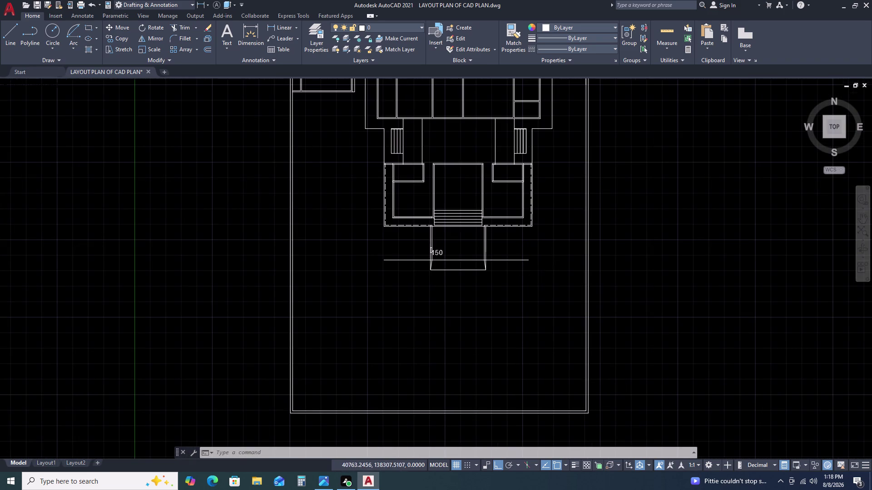
scroll(up, 3)
scroll(down, 3)
scroll(up, 3)
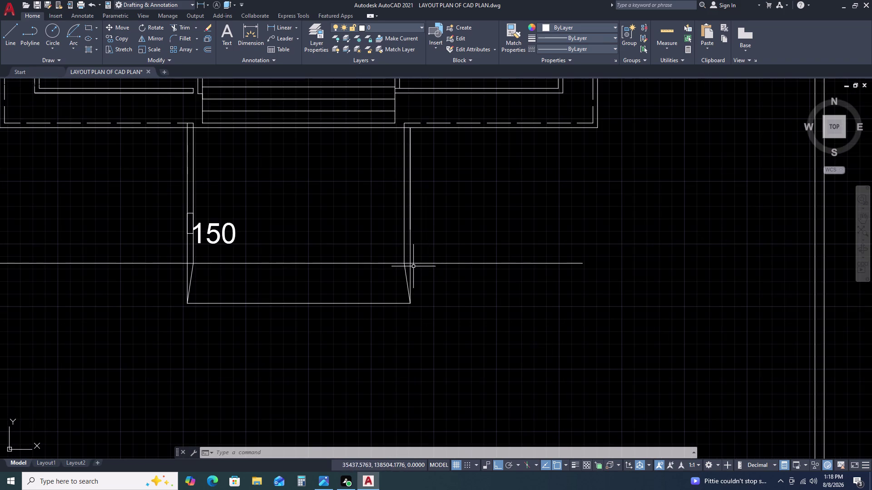
middle_click(332, 253)
scroll(down, 3)
scroll(down, 3)
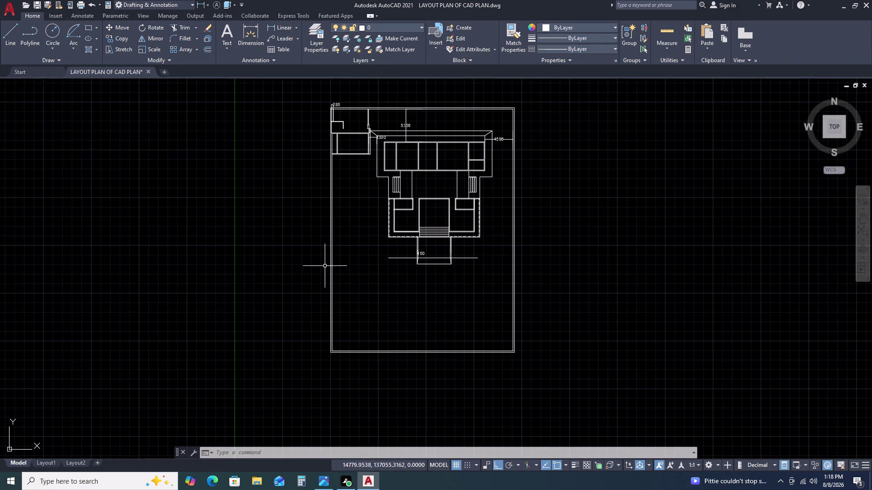
scroll(up, 3)
scroll(up, 3)
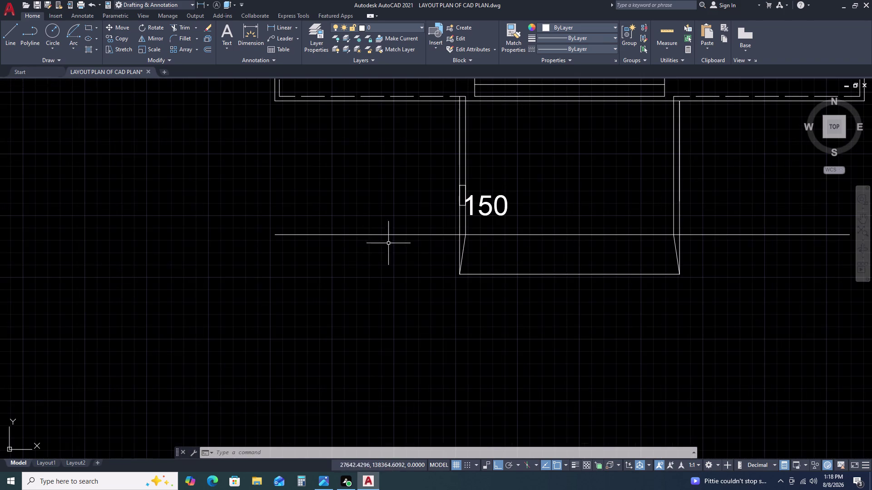
scroll(down, 3)
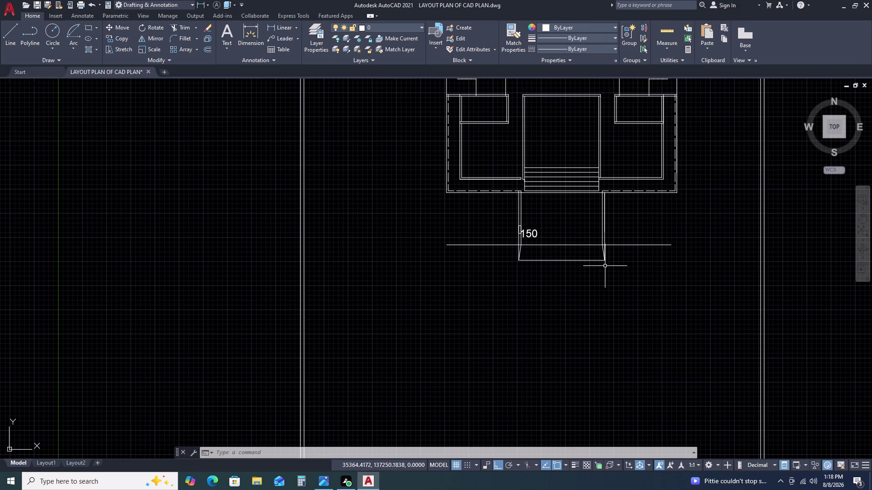
scroll(up, 3)
scroll(down, 3)
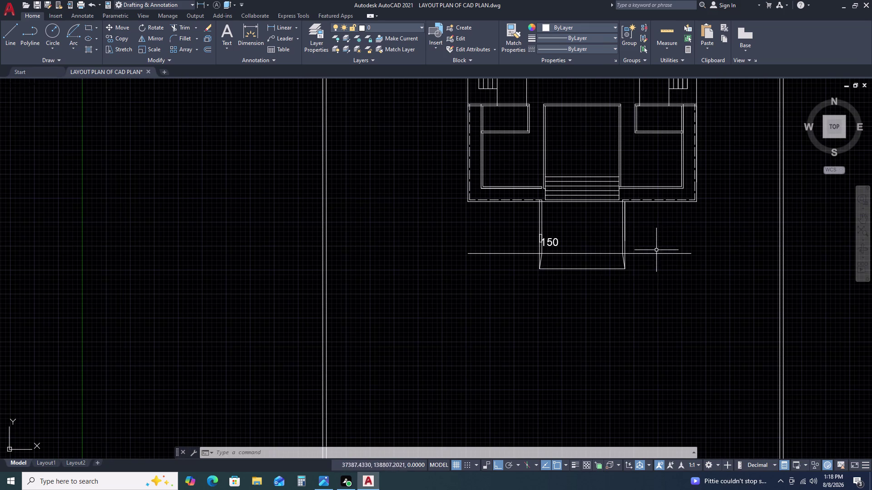
middle_drag(639, 294, 625, 252)
scroll(up, 3)
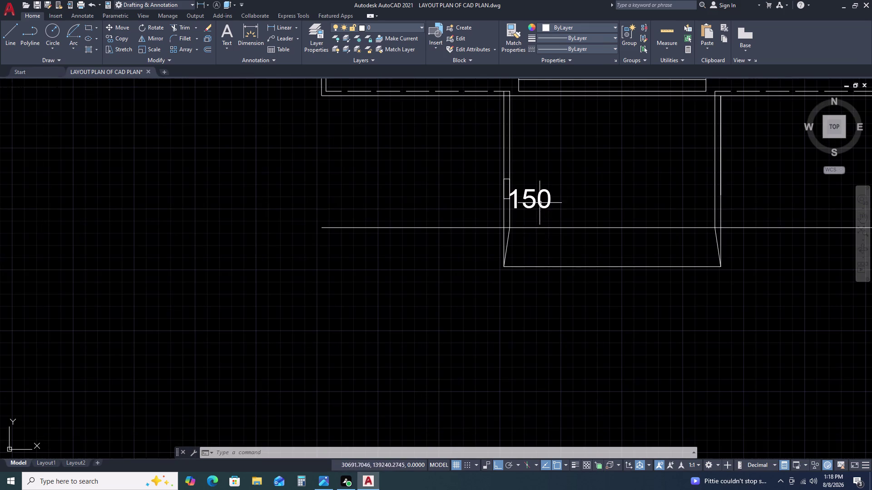
scroll(up, 3)
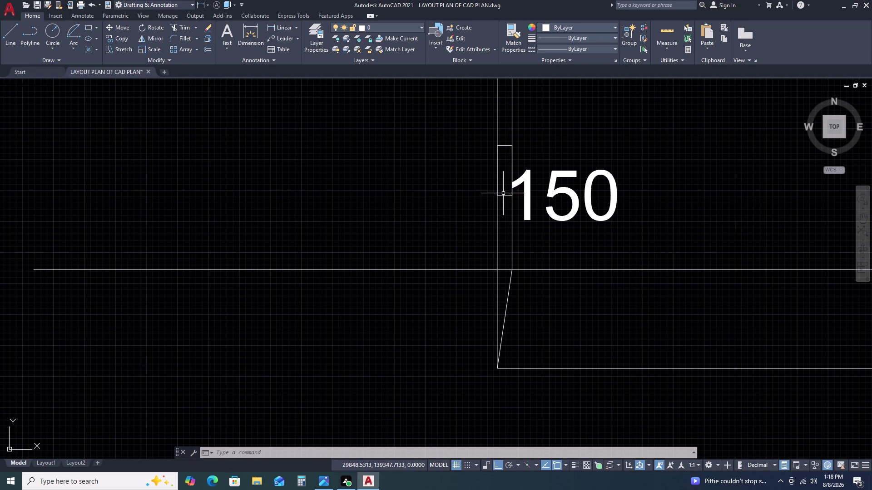
Erase the short 150-long line beside the porch's 150 dimension via the right-click menu.
click(506, 145)
right_click(351, 206)
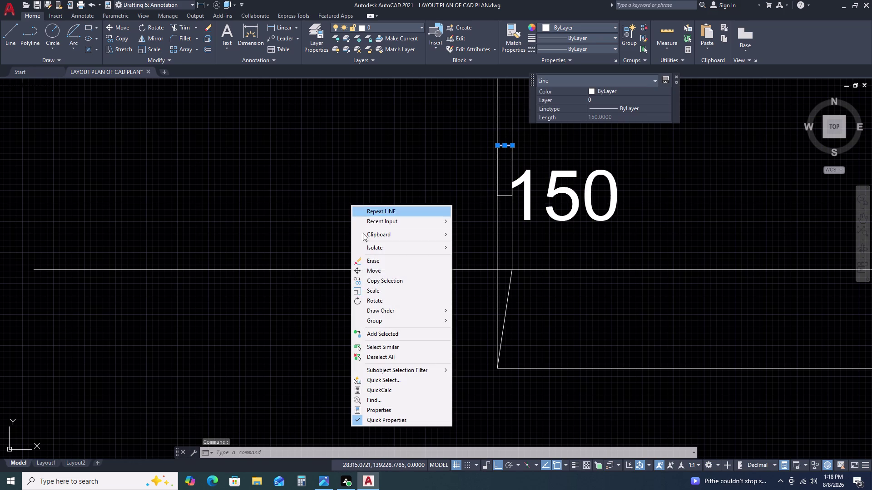
click(388, 259)
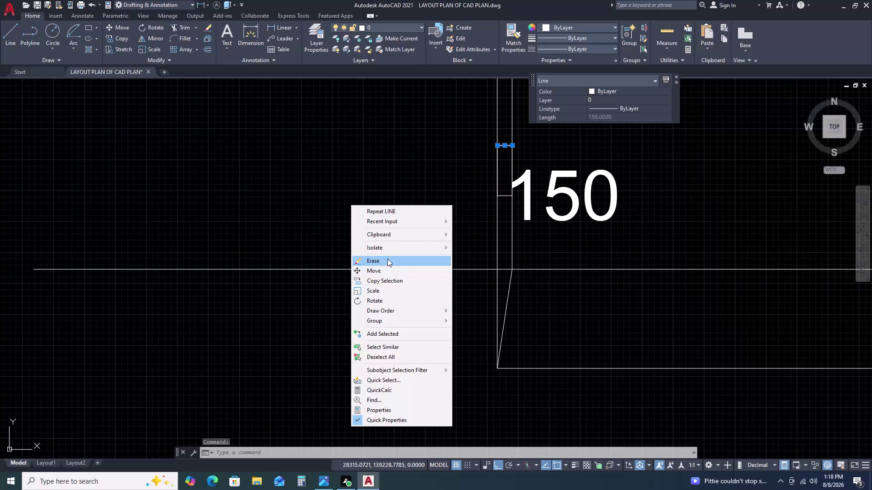
scroll(down, 3)
middle_drag(396, 311, 410, 244)
scroll(down, 3)
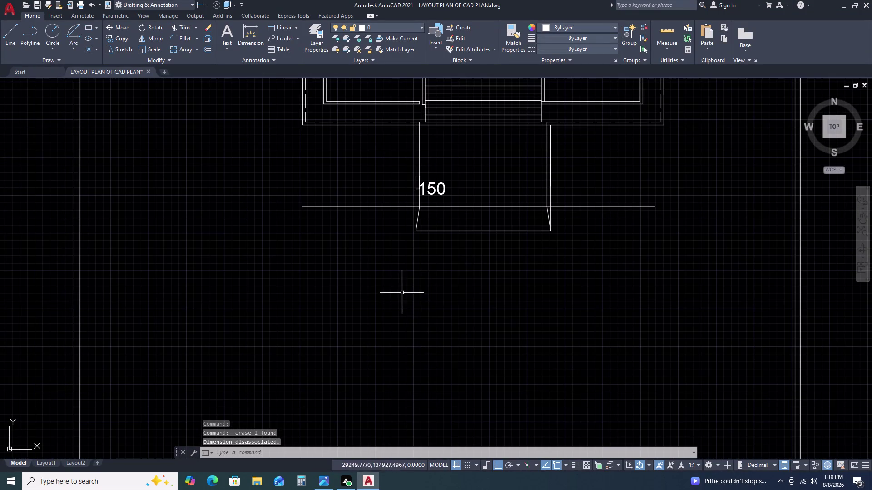
middle_drag(493, 289, 492, 266)
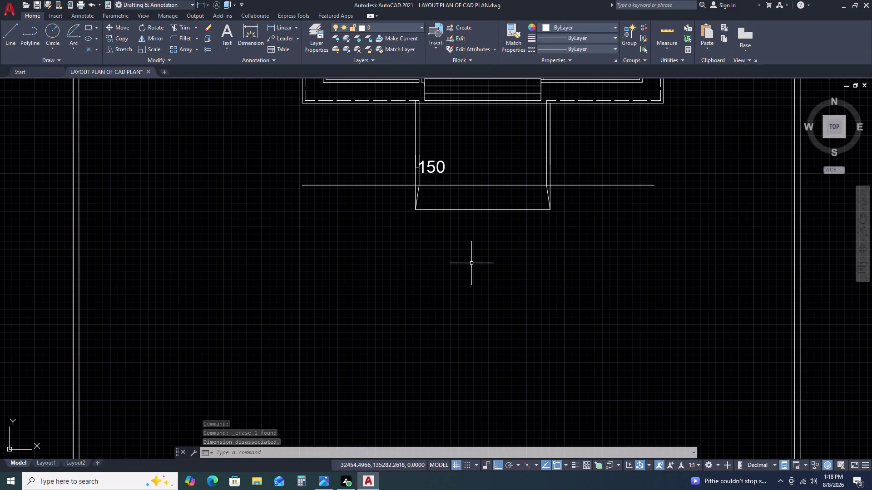
scroll(down, 3)
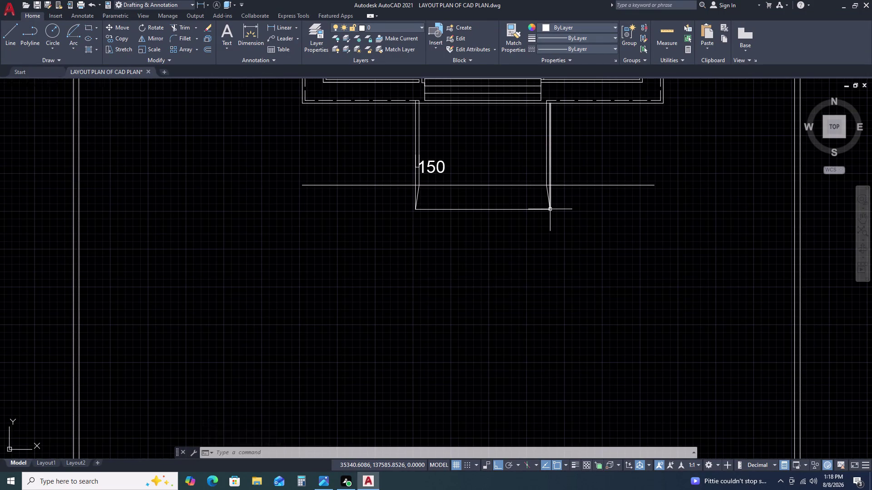
scroll(up, 3)
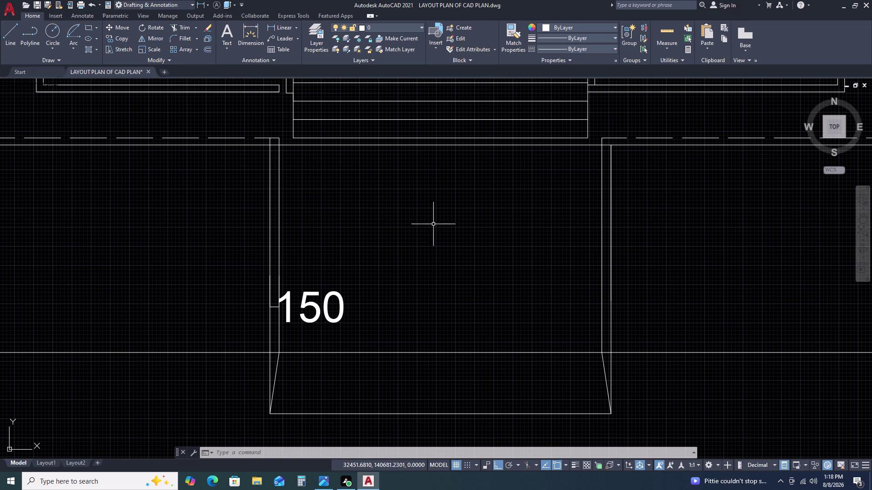
Snap the top grip of the porch's 4500-long left line to the wall line, then cancel the edit.
scroll(up, 3)
click(272, 138)
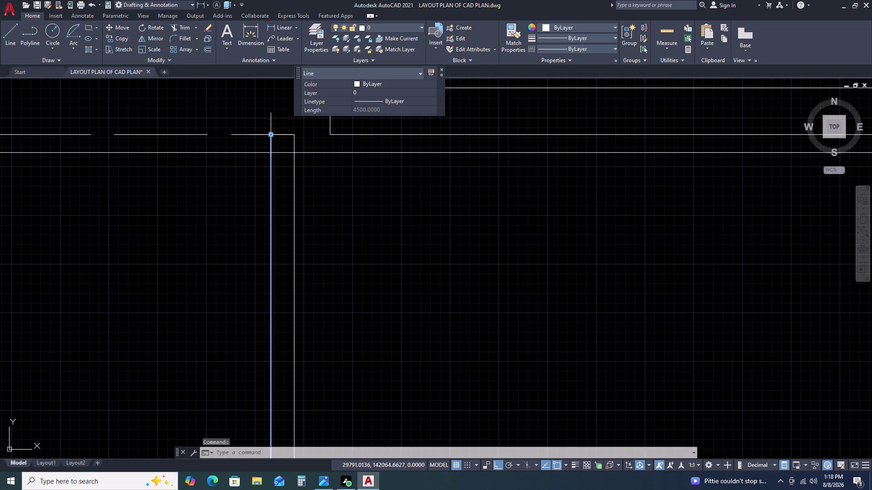
click(272, 134)
click(271, 154)
scroll(down, 3)
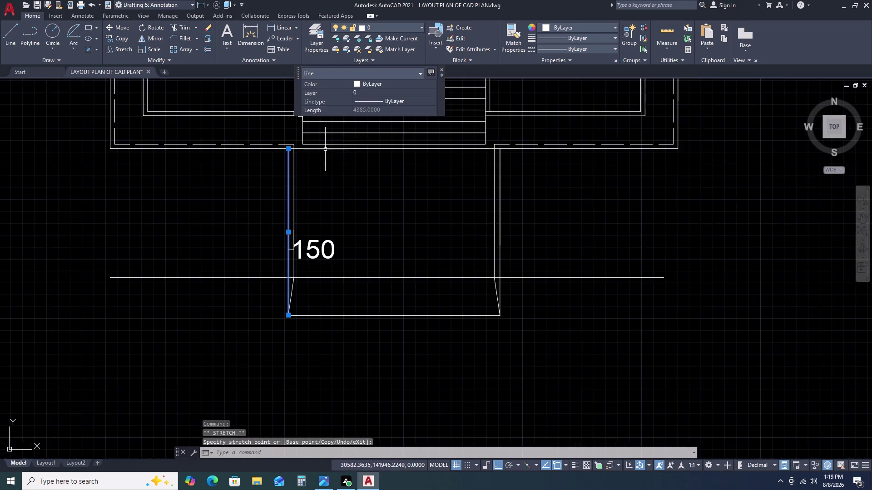
scroll(down, 3)
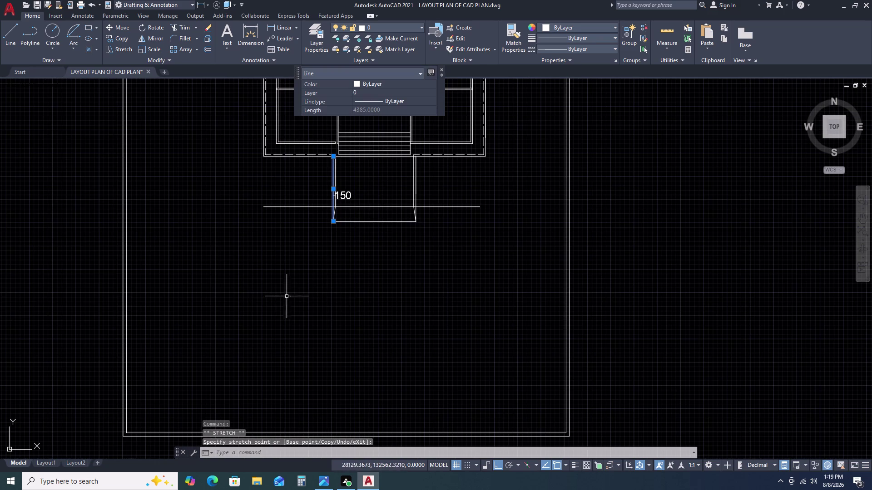
middle_drag(269, 294, 337, 268)
scroll(up, 3)
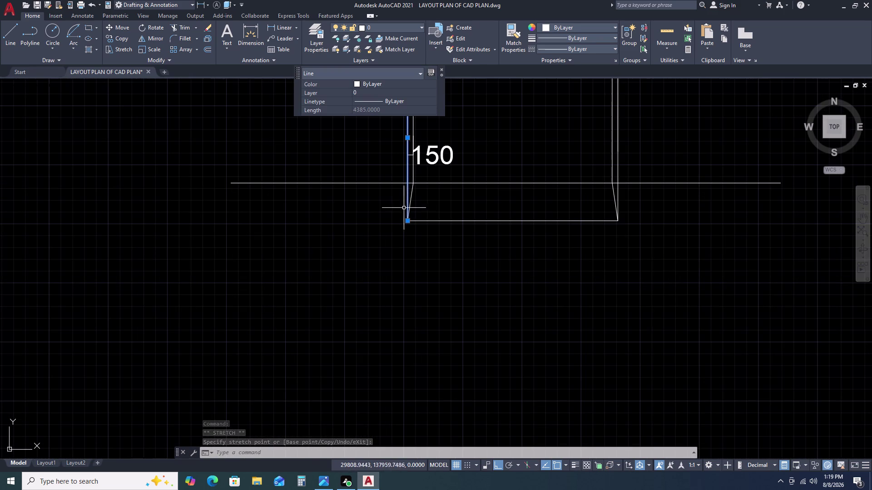
scroll(up, 3)
scroll(down, 3)
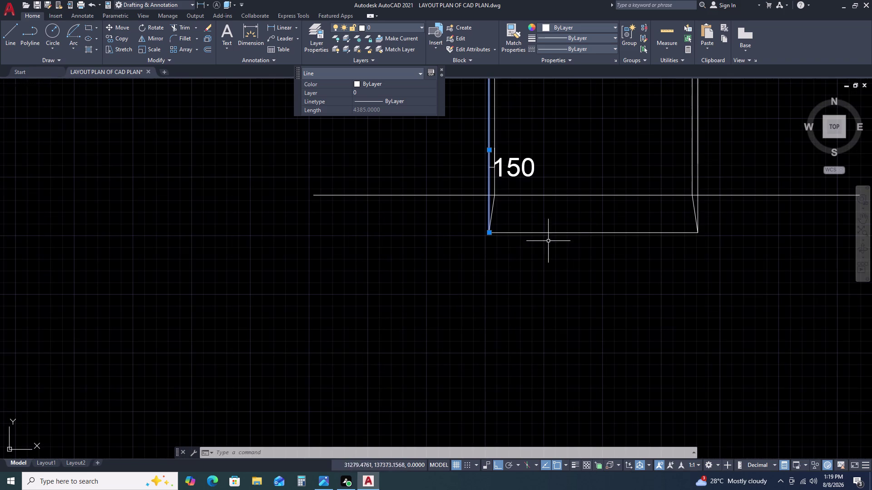
scroll(down, 3)
scroll(up, 3)
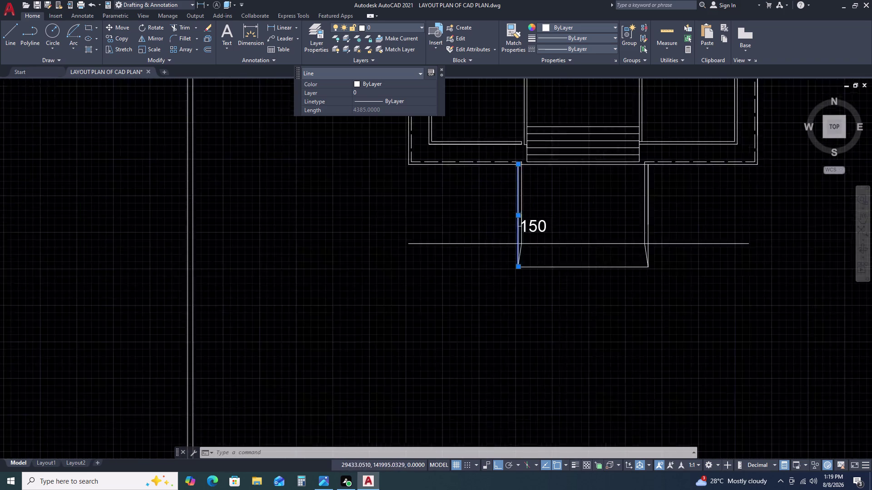
scroll(up, 3)
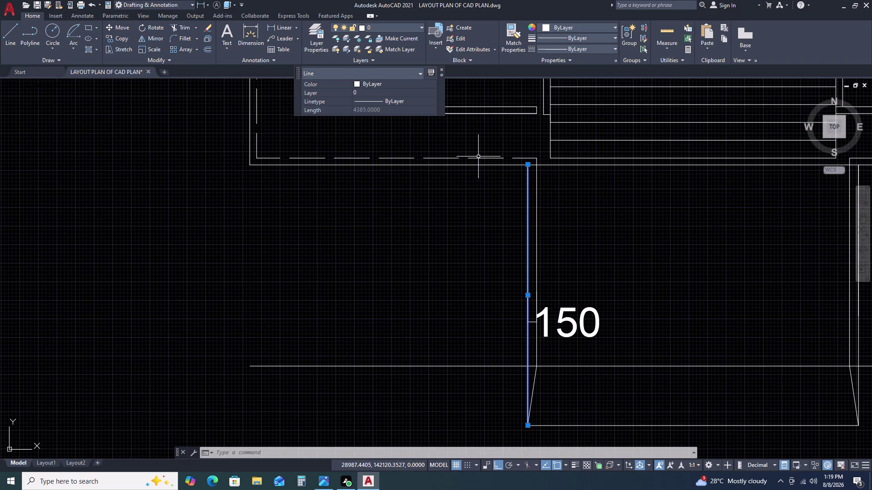
key(Escape)
key(Escape)
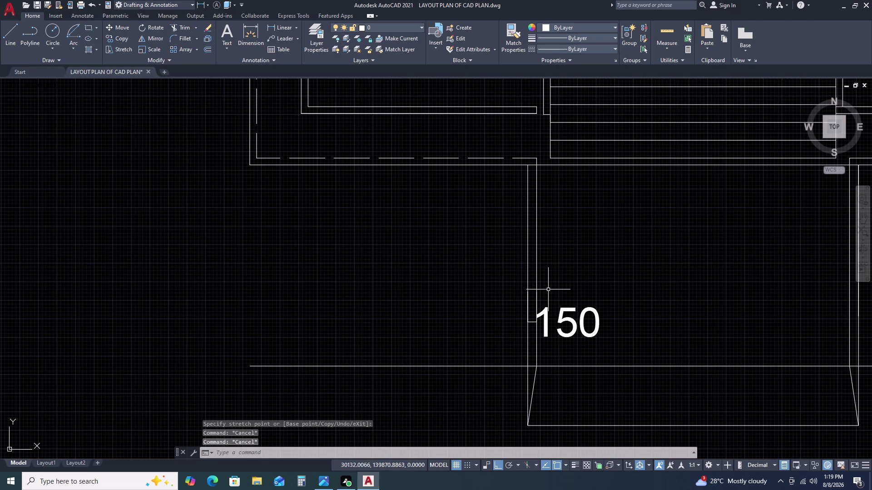
scroll(down, 3)
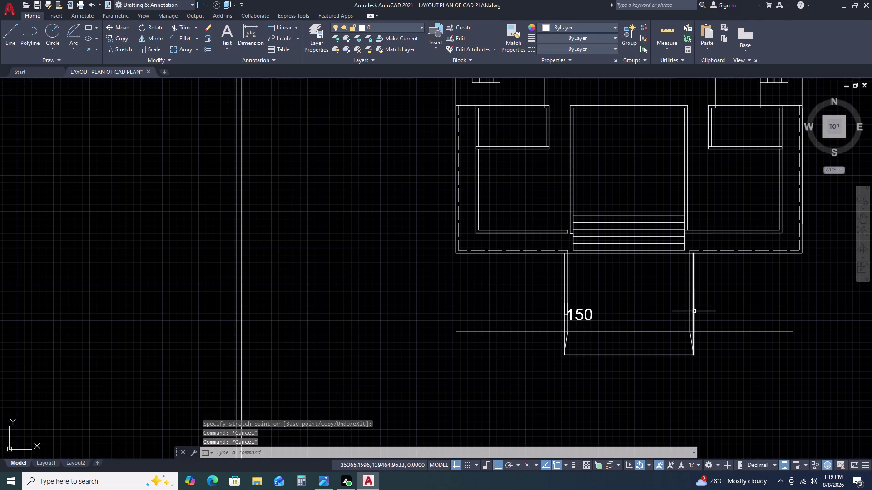
scroll(down, 3)
middle_drag(699, 342, 645, 313)
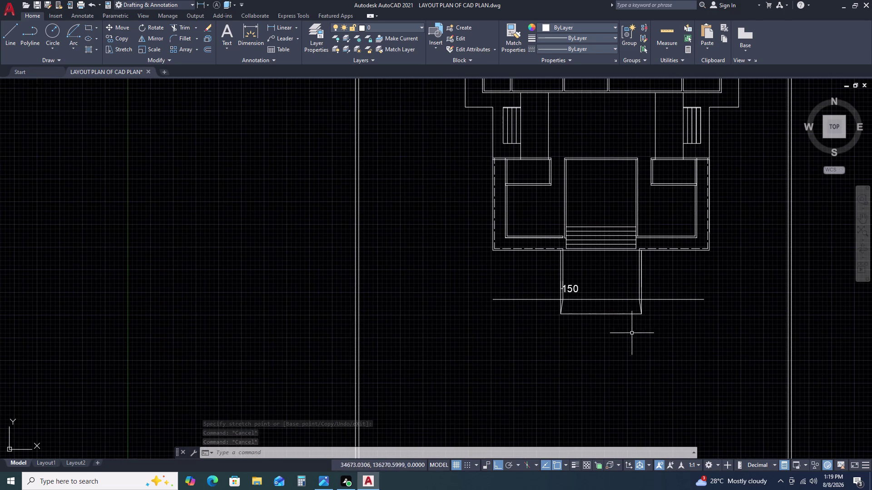
scroll(up, 3)
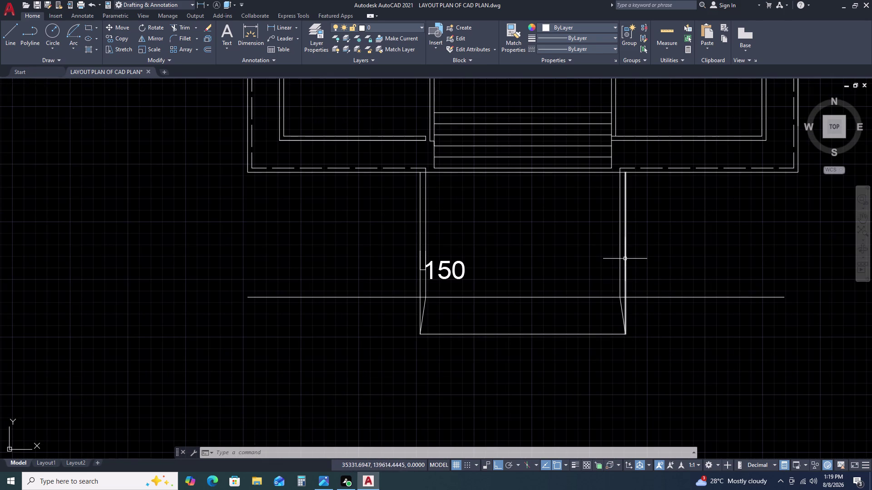
scroll(down, 3)
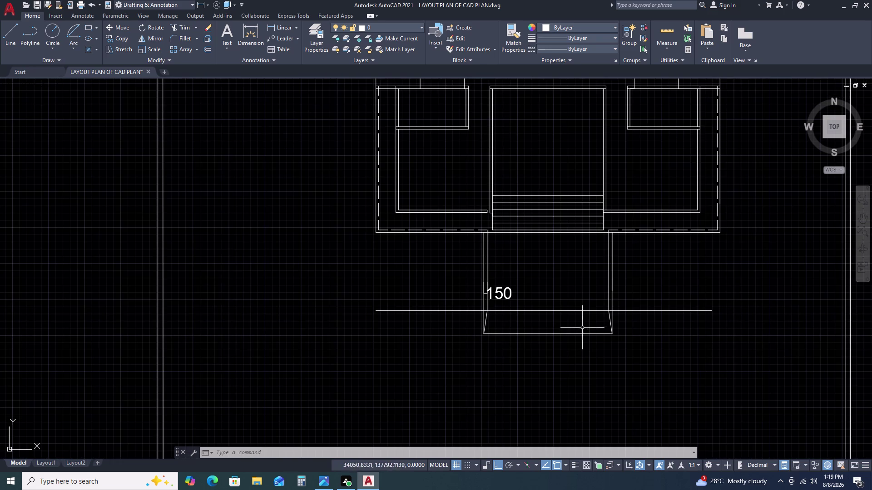
middle_drag(601, 347, 584, 291)
middle_click(583, 285)
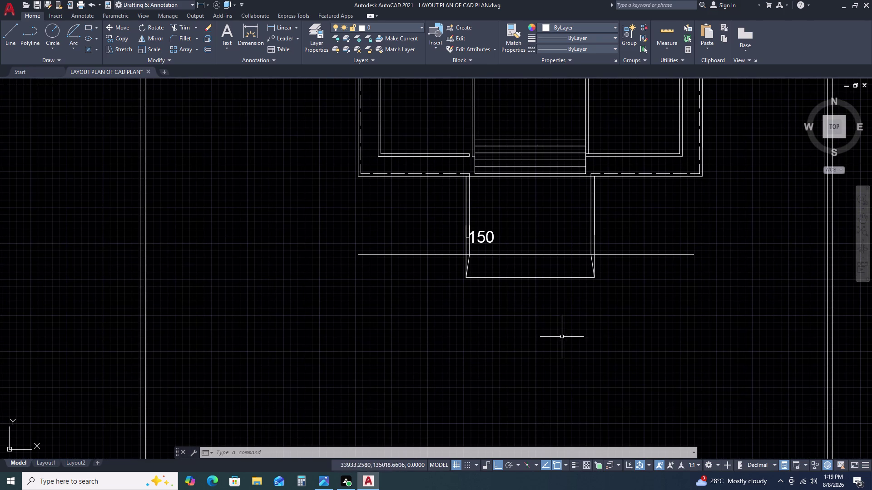
scroll(down, 3)
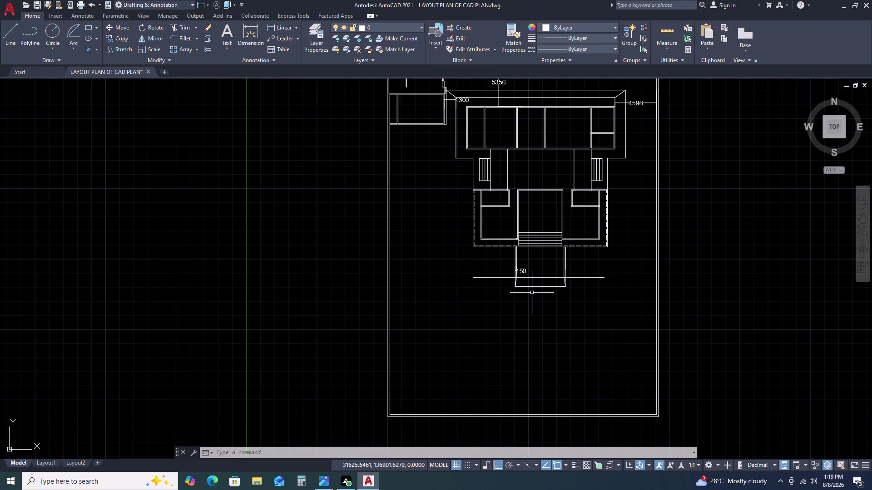
scroll(up, 3)
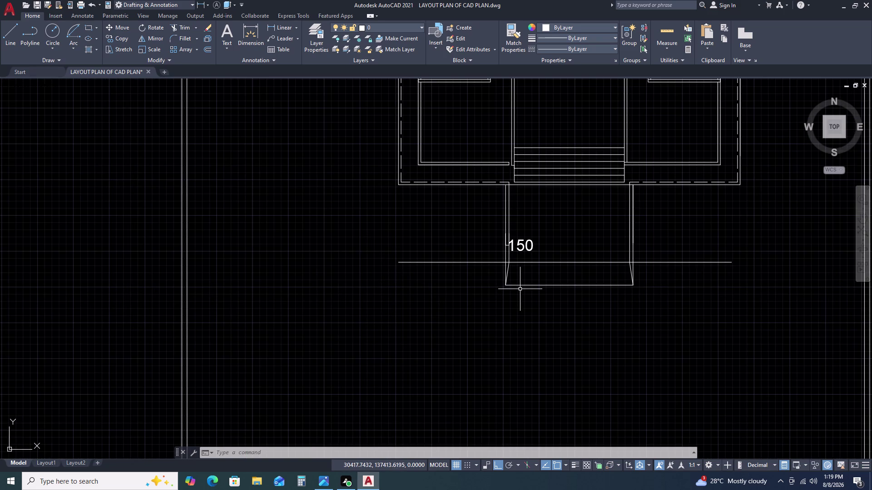
scroll(up, 3)
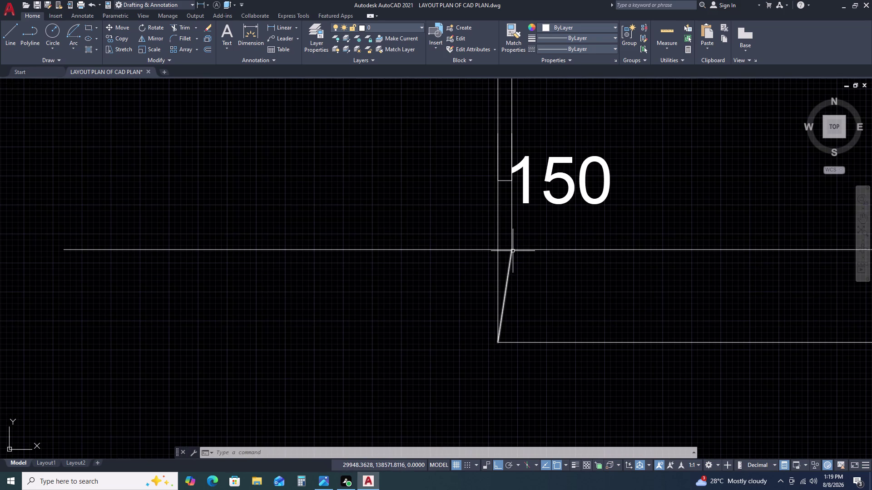
scroll(down, 3)
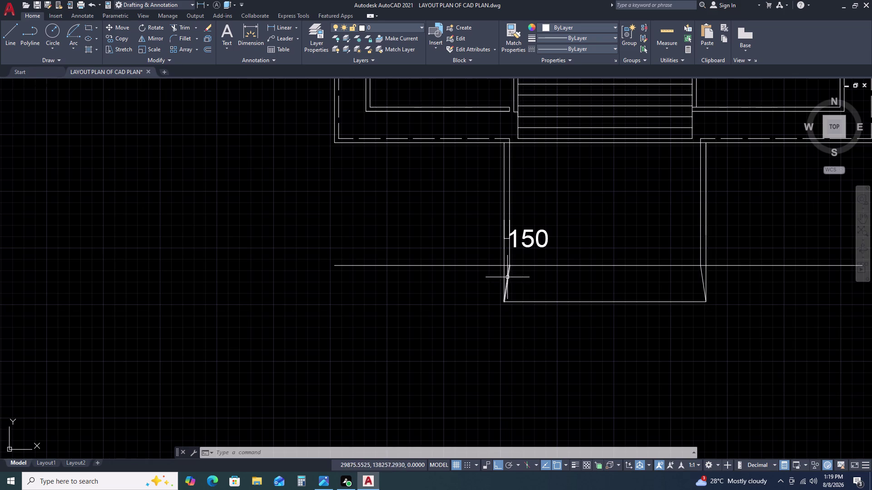
middle_drag(533, 292, 519, 240)
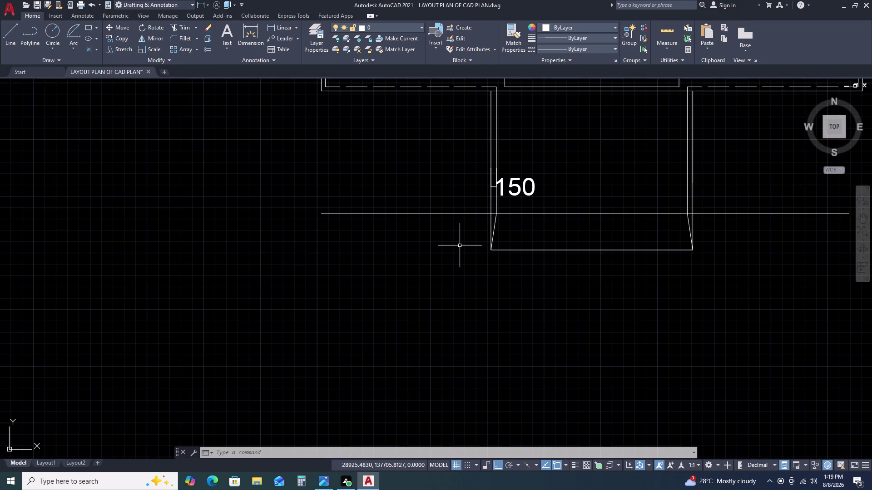
key(l)
key(Escape)
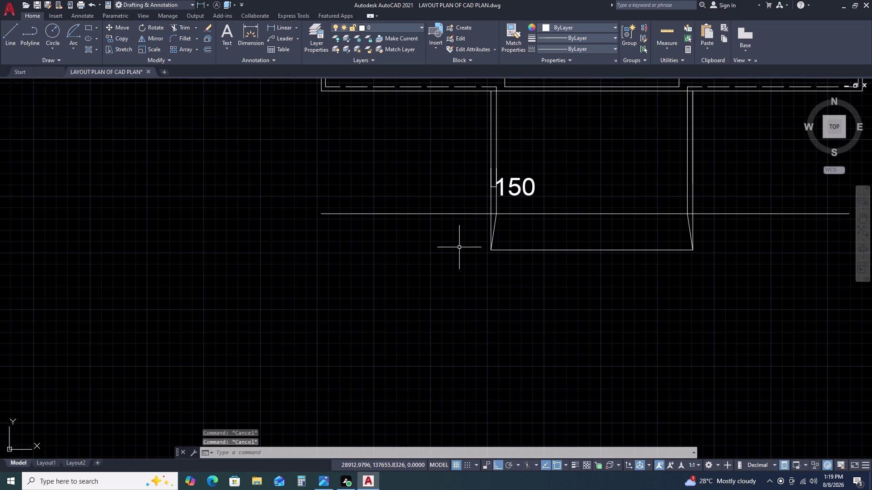
scroll(down, 3)
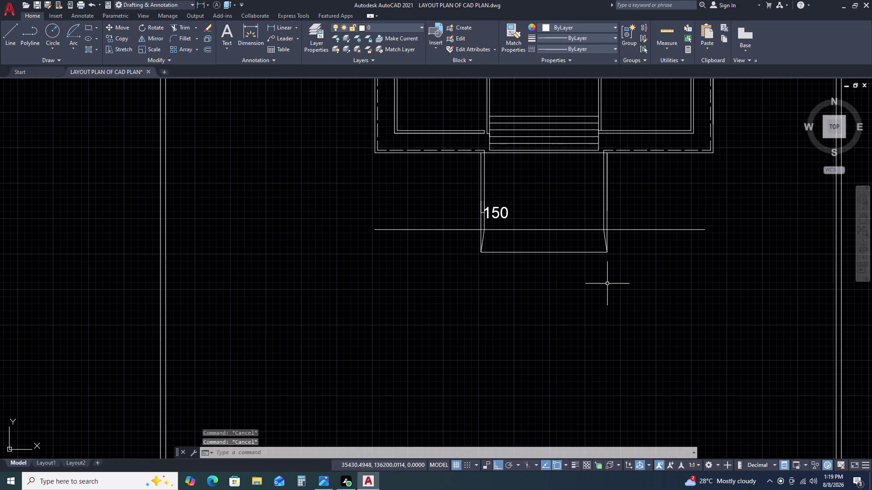
scroll(down, 3)
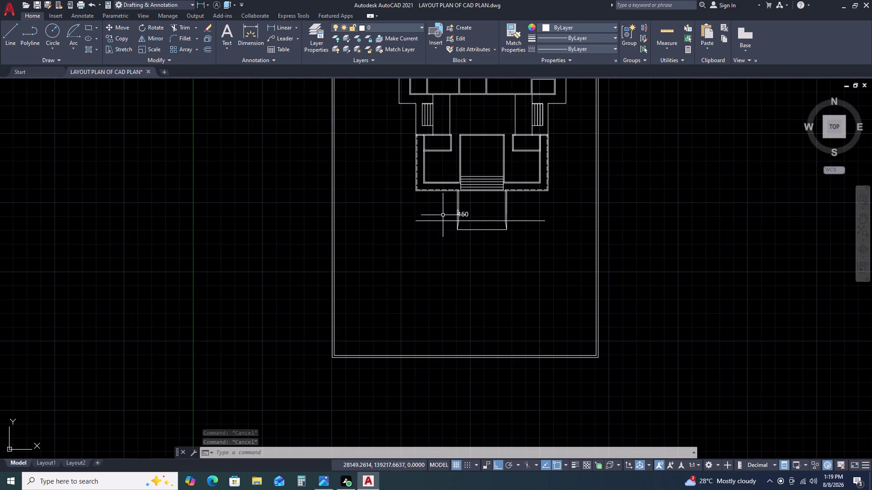
scroll(down, 3)
scroll(up, 3)
Grab the right endpoint of the horizontal line below the entrance, then cancel and deselect it.
click(535, 230)
click(527, 247)
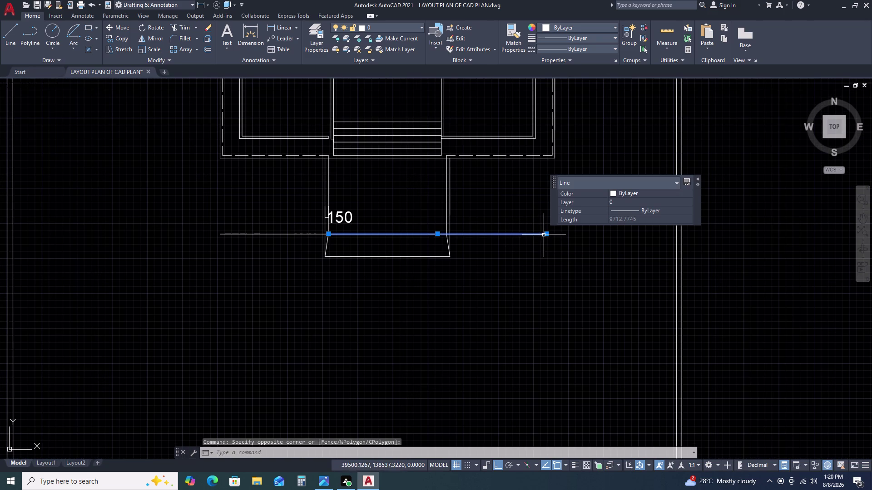
click(544, 234)
click(554, 234)
key(Escape)
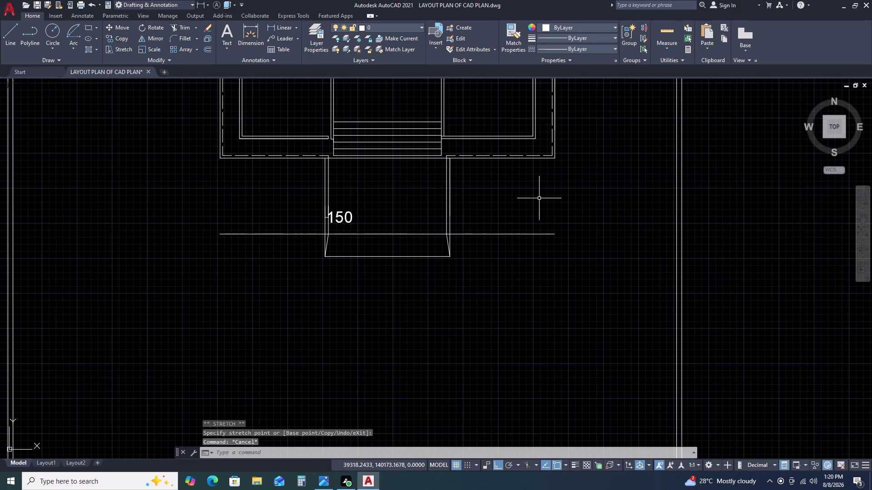
Draw lines straight down from the right and left wall corners, past the horizontal line.
text(L)
key(space)
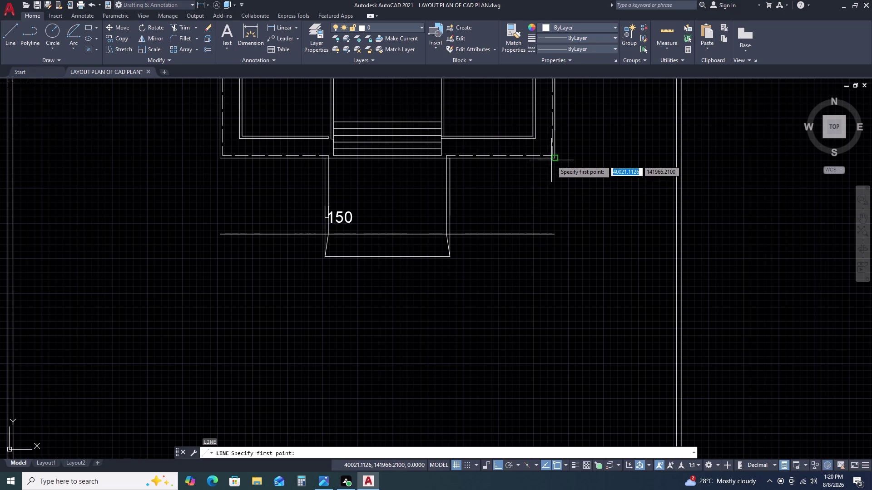
click(554, 159)
click(553, 284)
key(Escape)
key(space)
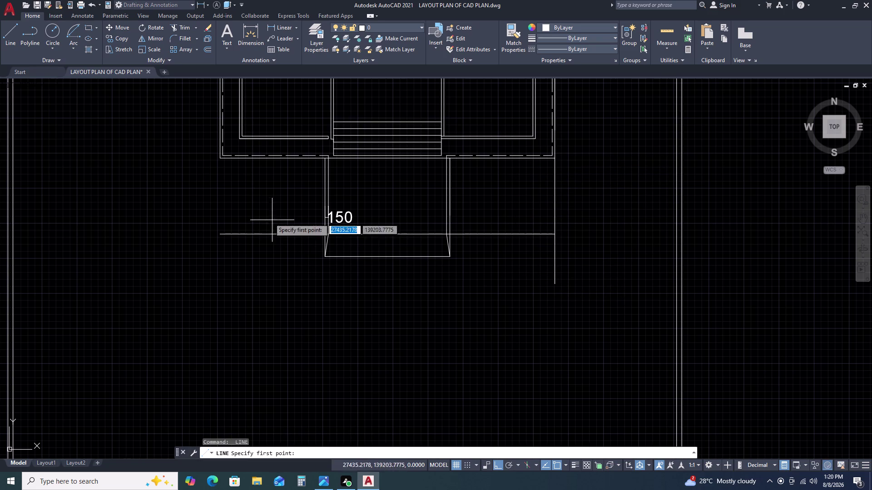
click(217, 157)
click(222, 322)
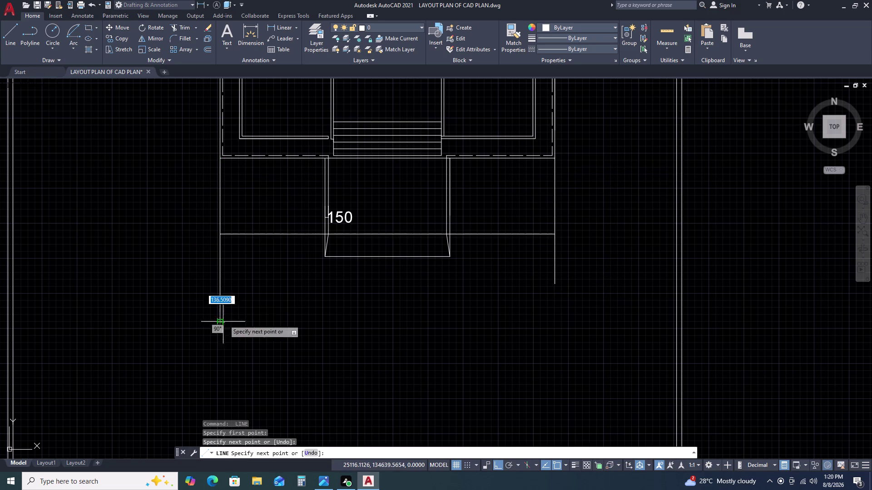
key(Escape)
scroll(down, 3)
scroll(up, 3)
middle_drag(557, 295, 567, 247)
scroll(down, 3)
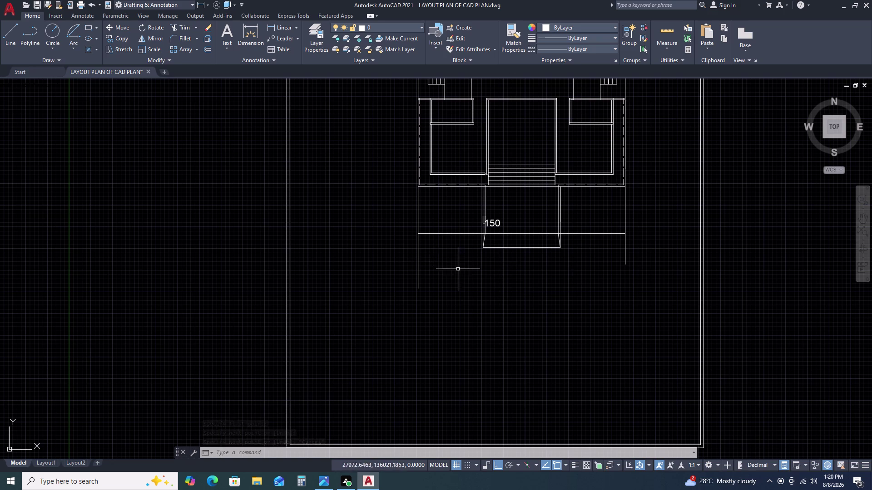
scroll(down, 3)
scroll(down, 3)
scroll(up, 3)
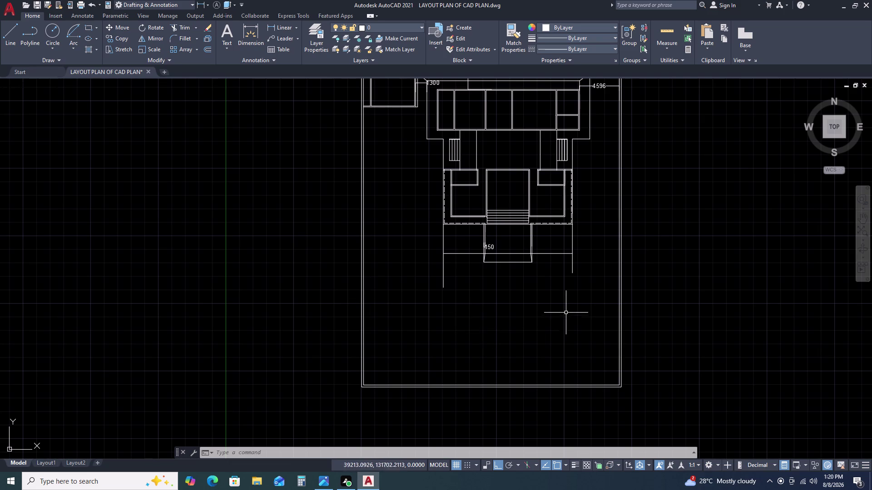
scroll(up, 3)
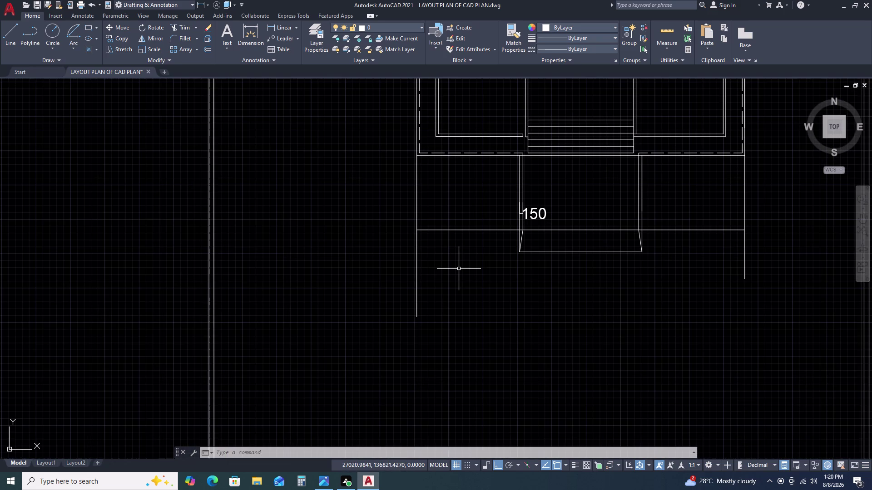
scroll(down, 3)
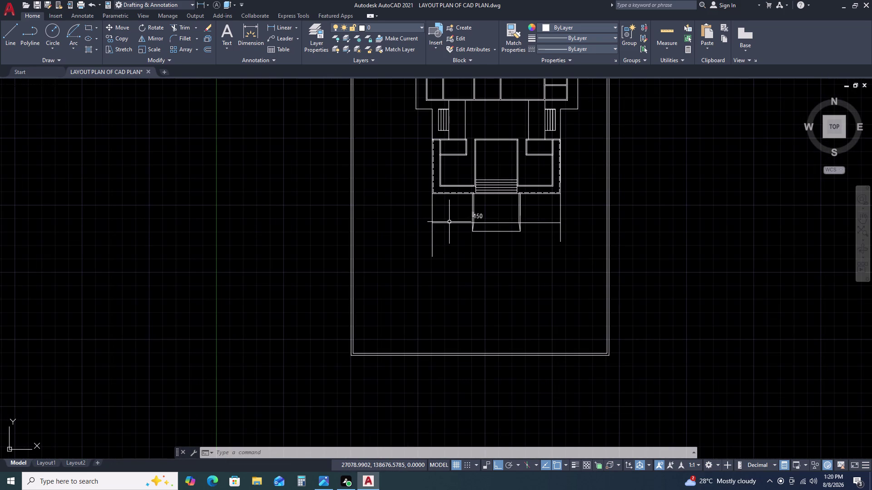
Fence-trim the left line overhangs and the right vertical line with TR.
text(TR)
key(space)
click(444, 203)
click(413, 204)
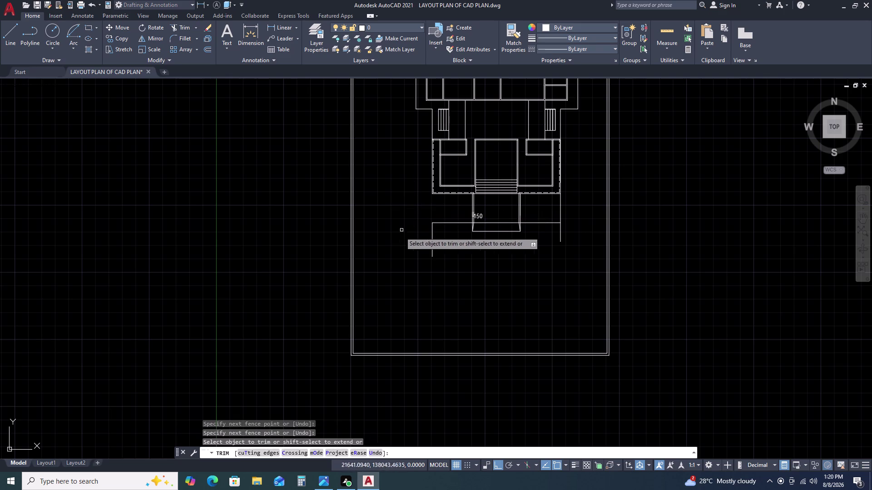
click(568, 208)
click(537, 206)
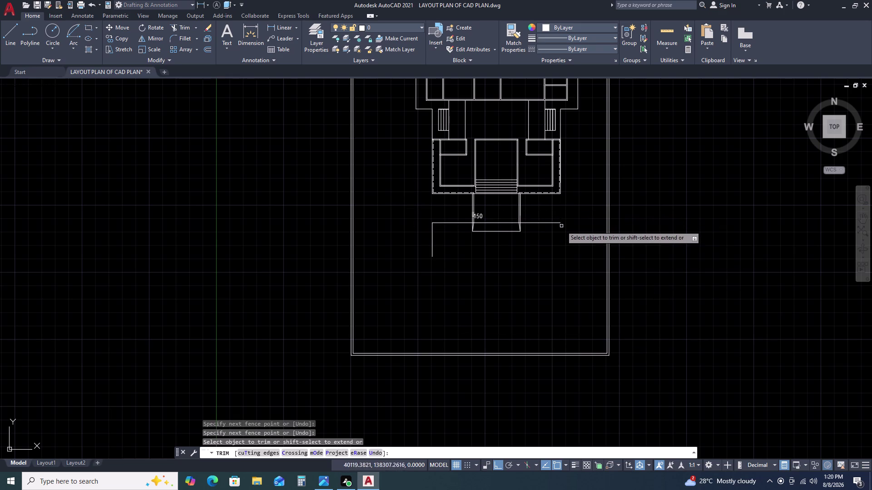
scroll(up, 3)
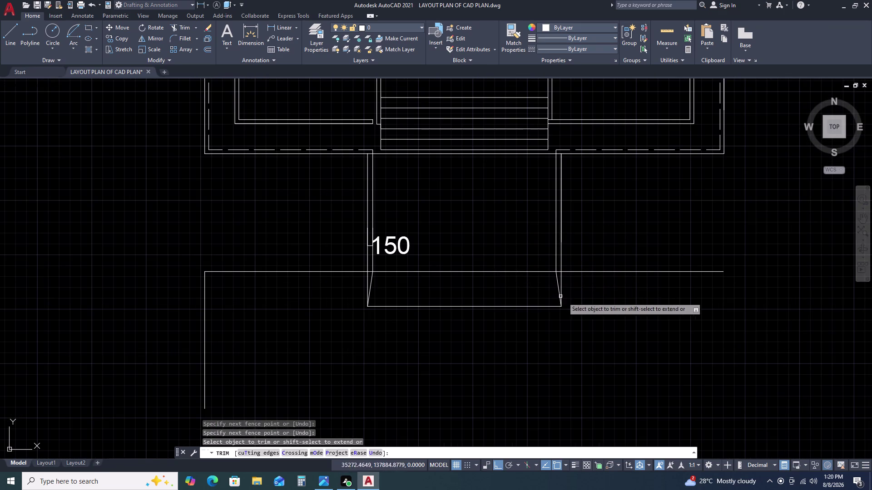
scroll(down, 3)
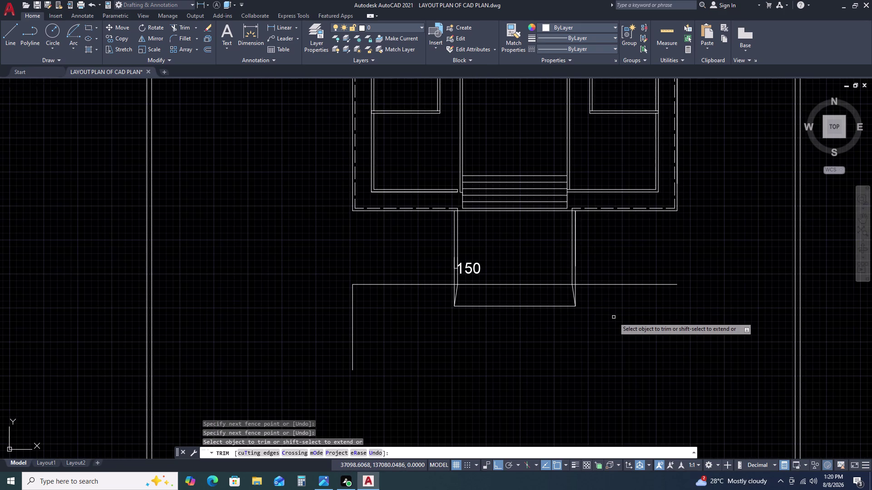
key(Escape)
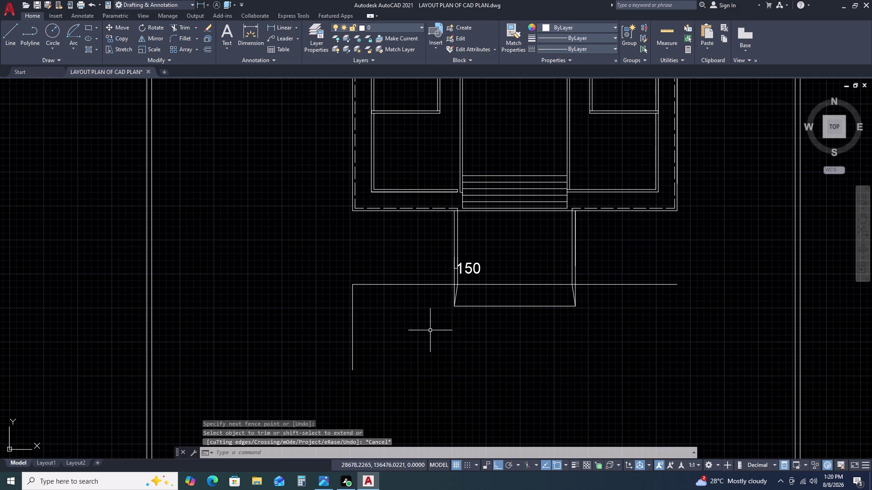
scroll(down, 3)
middle_drag(391, 361, 436, 315)
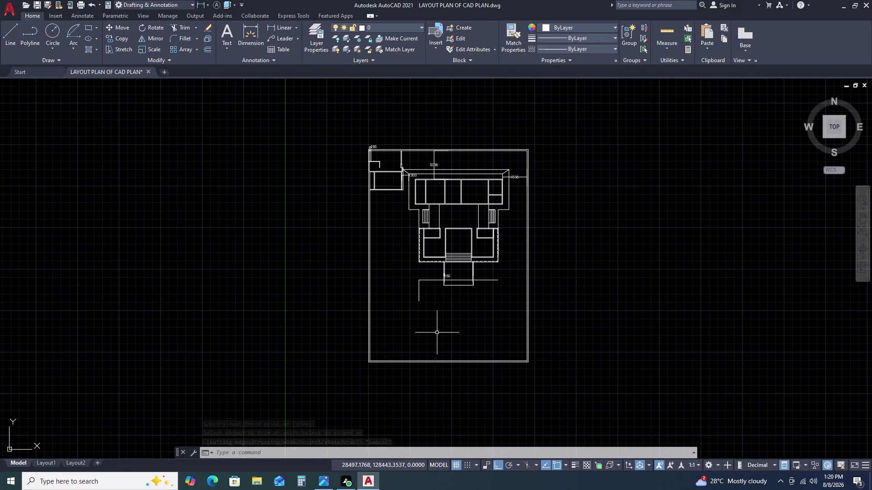
Zoom and pan the view to the top-left room, clearing the stray selection.
scroll(up, 3)
scroll(up, 3)
middle_drag(546, 314, 588, 312)
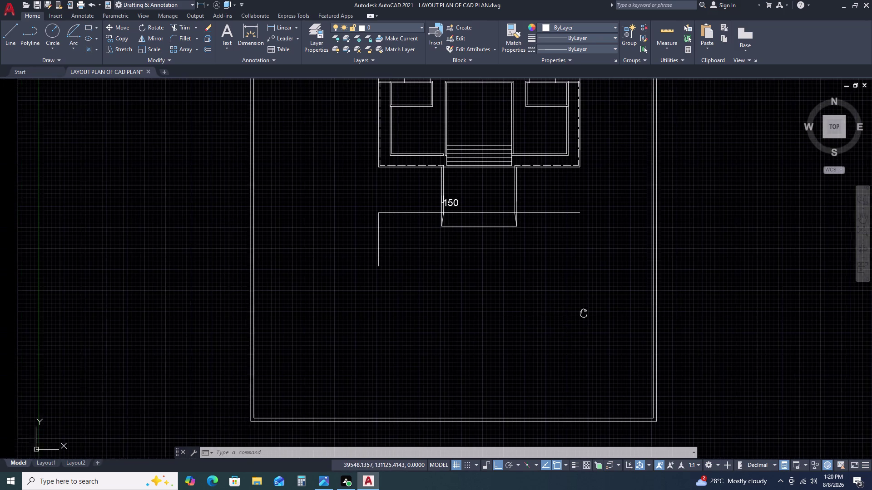
scroll(down, 3)
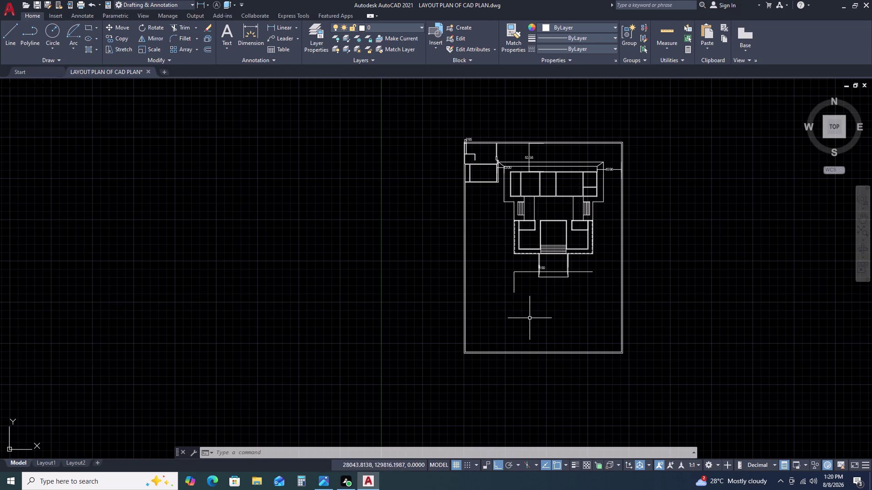
scroll(down, 3)
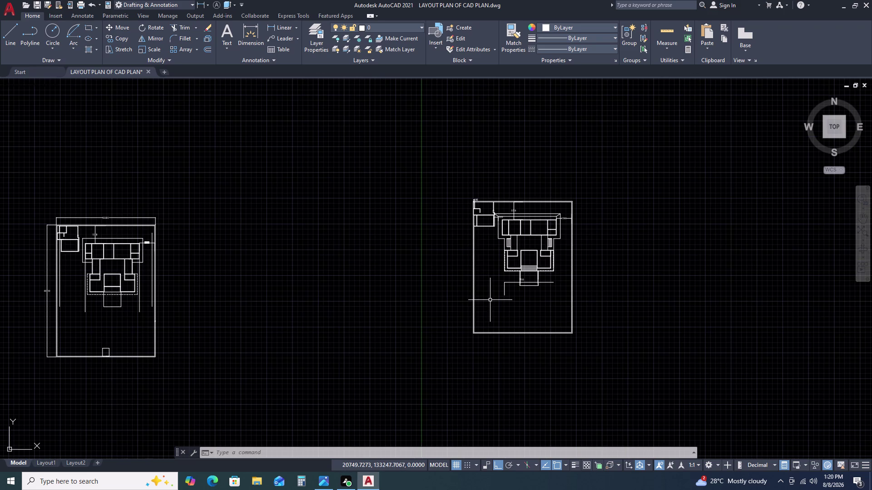
scroll(up, 3)
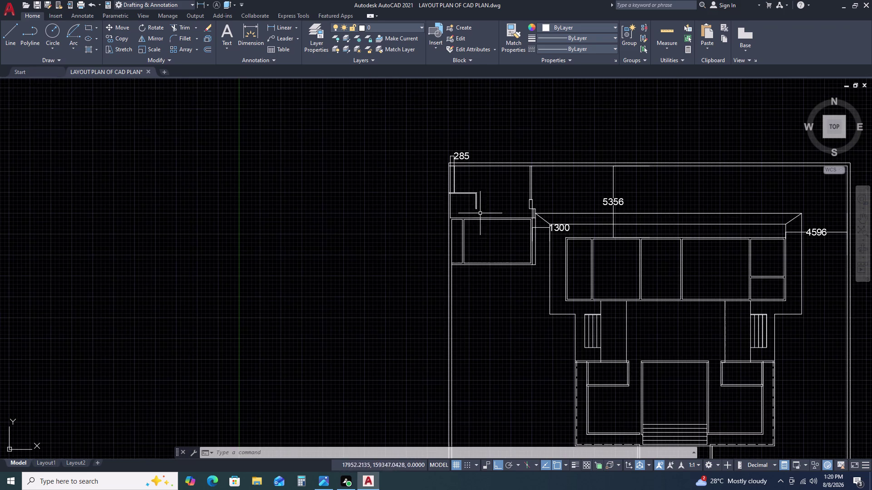
scroll(up, 3)
scroll(down, 3)
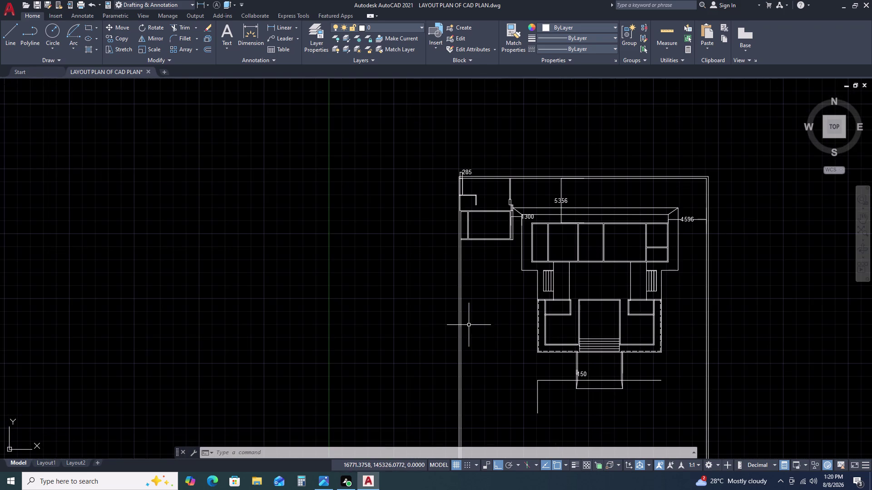
click(462, 303)
key(Escape)
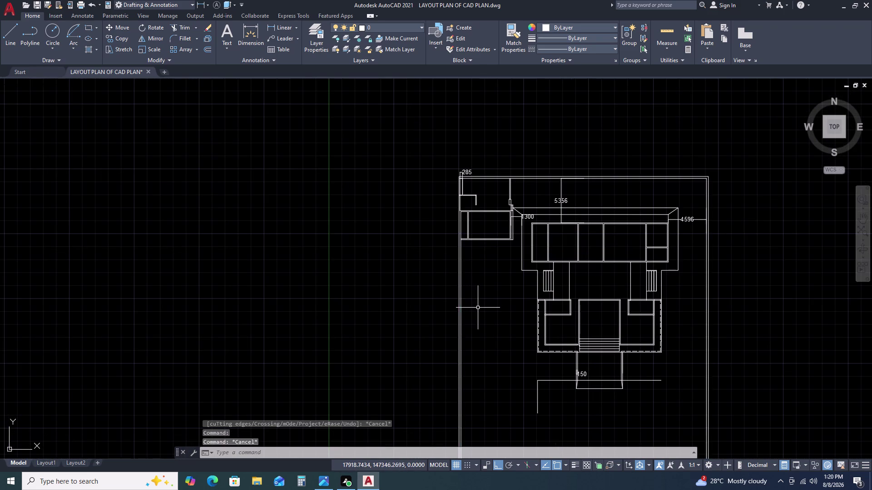
middle_drag(478, 308, 477, 246)
middle_click(478, 240)
Draw a vertical line up from the plot's lower-left corner along the plot edge.
key(l)
key(space)
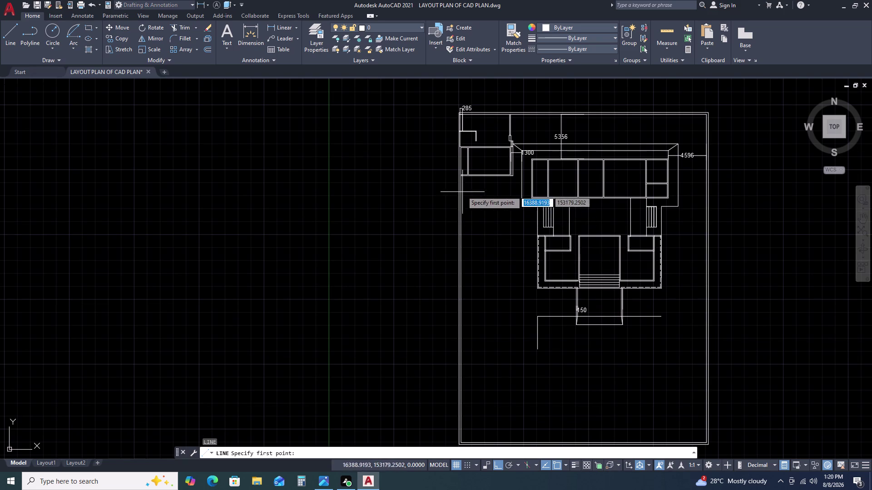
scroll(up, 3)
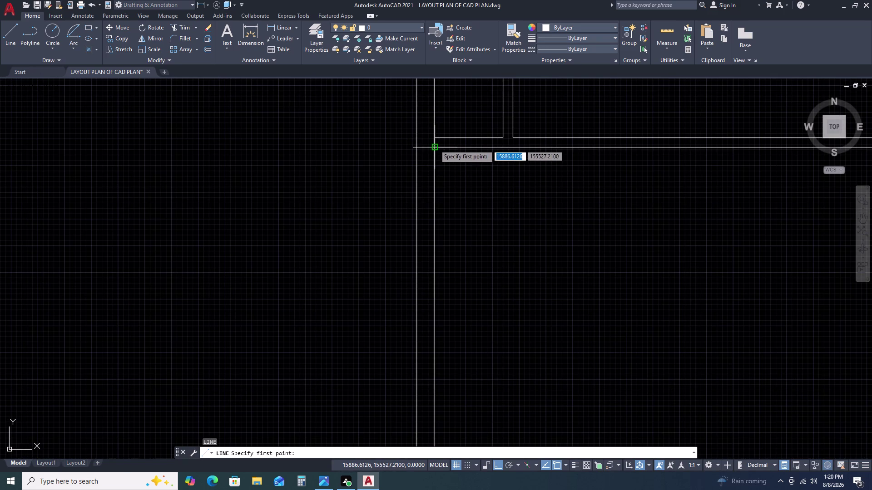
click(435, 145)
scroll(down, 3)
scroll(down, 3)
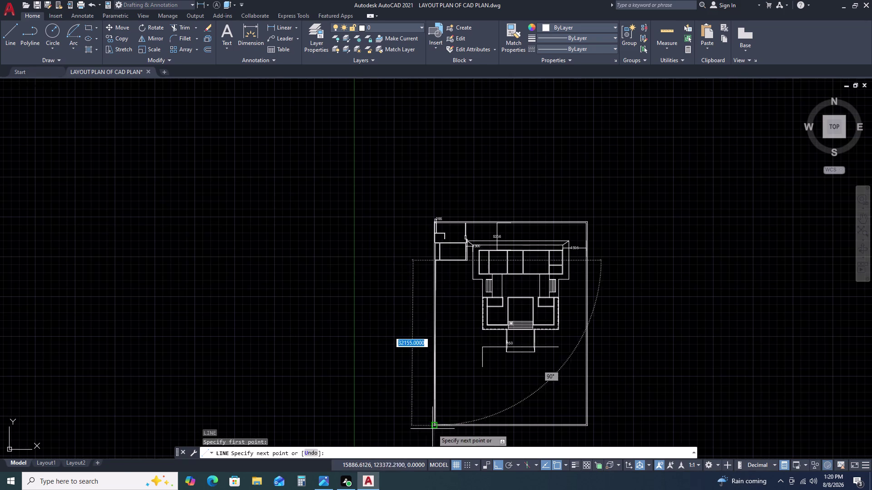
scroll(up, 3)
scroll(up, 3)
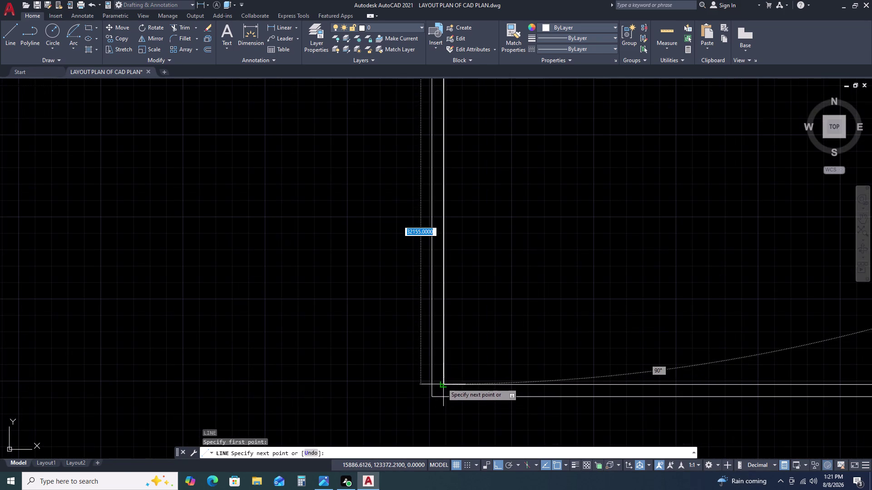
click(442, 383)
key(Escape)
Grip-stretch the line's bottom endpoint back onto the corner, leaving it about 32155 long.
scroll(up, 3)
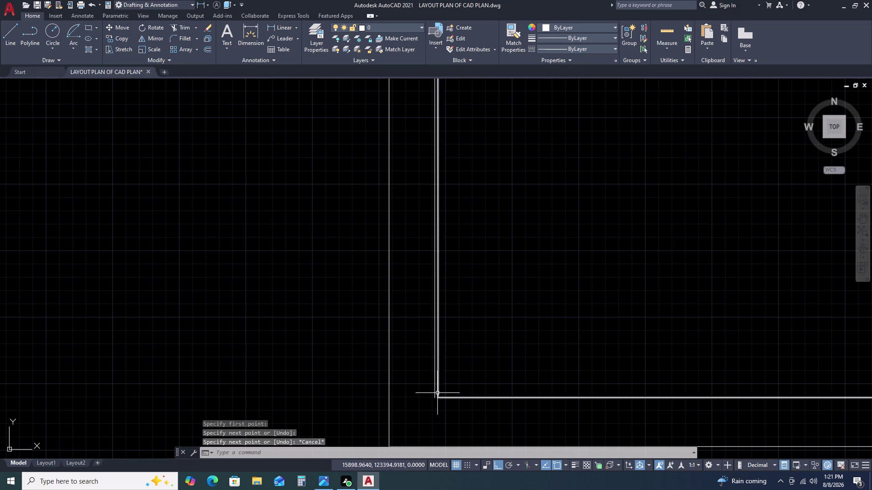
click(434, 394)
click(436, 400)
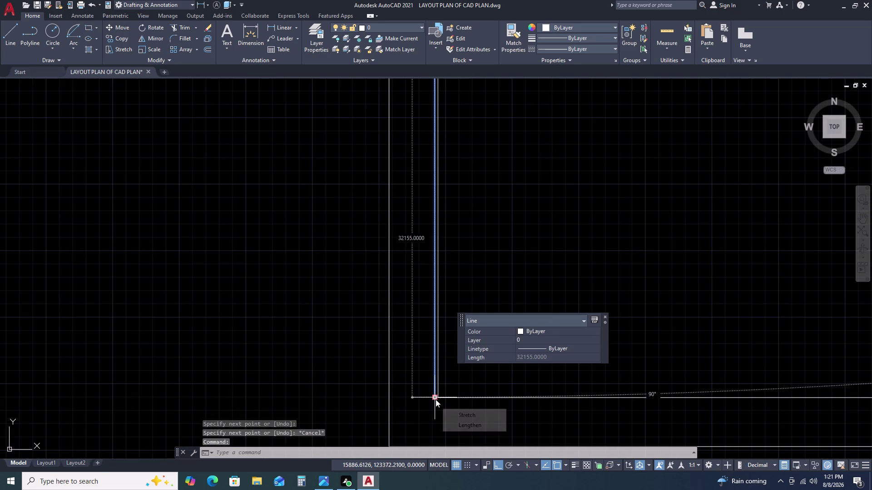
key(Escape)
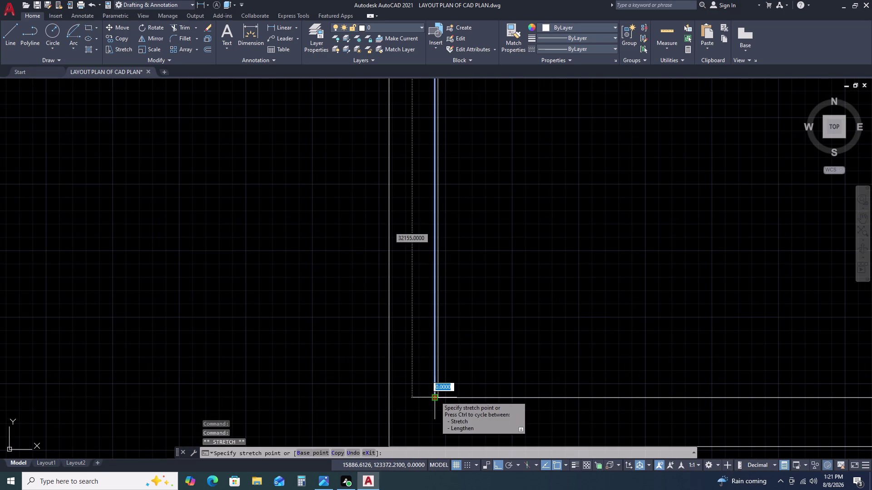
triple_click(437, 397)
scroll(up, 3)
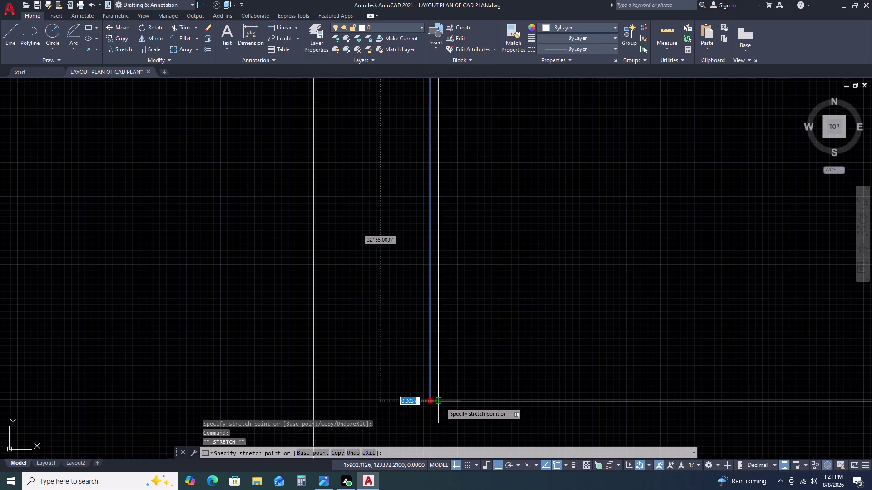
click(441, 402)
scroll(down, 3)
scroll(down, 3)
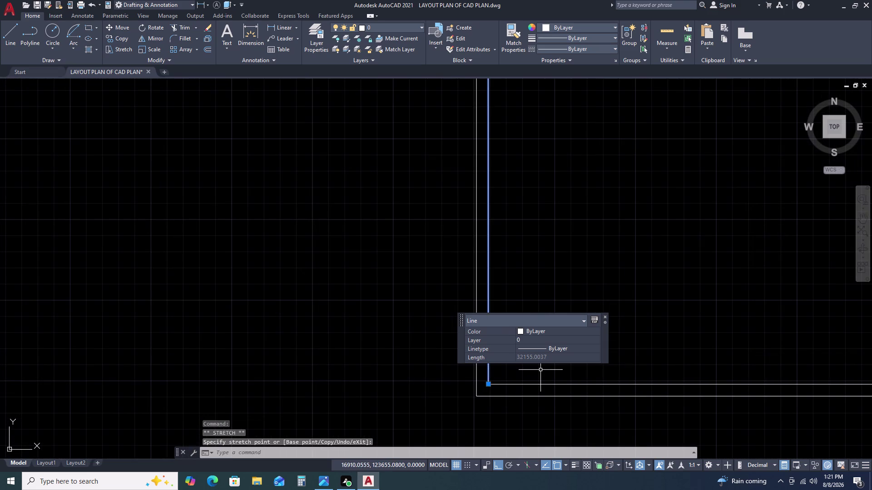
middle_click(541, 370)
middle_drag(535, 374, 462, 384)
scroll(down, 3)
scroll(down, 3)
middle_drag(426, 284, 405, 309)
scroll(up, 3)
scroll(up, 3)
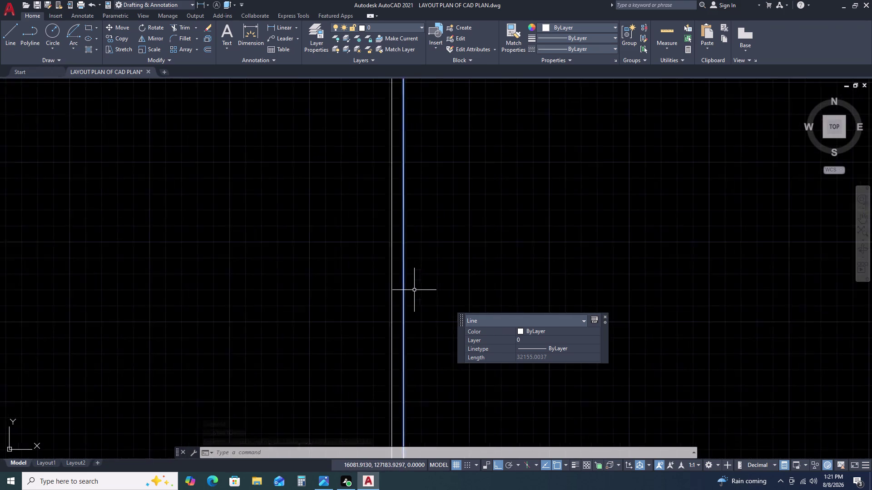
Enter a 285 offset distance, cancel, then restart OFFSET accepting the 285 default.
text(O)
key(space)
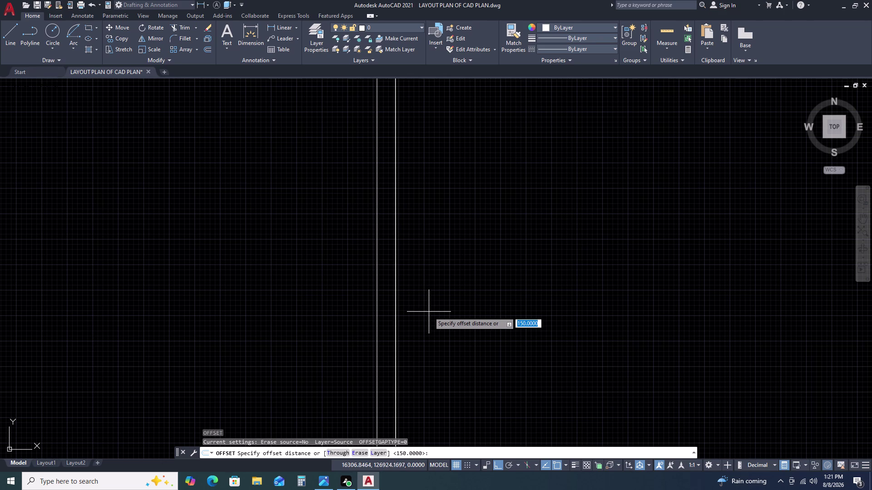
key(2)
text(8)
text(5)
key(space)
scroll(down, 3)
key(Escape)
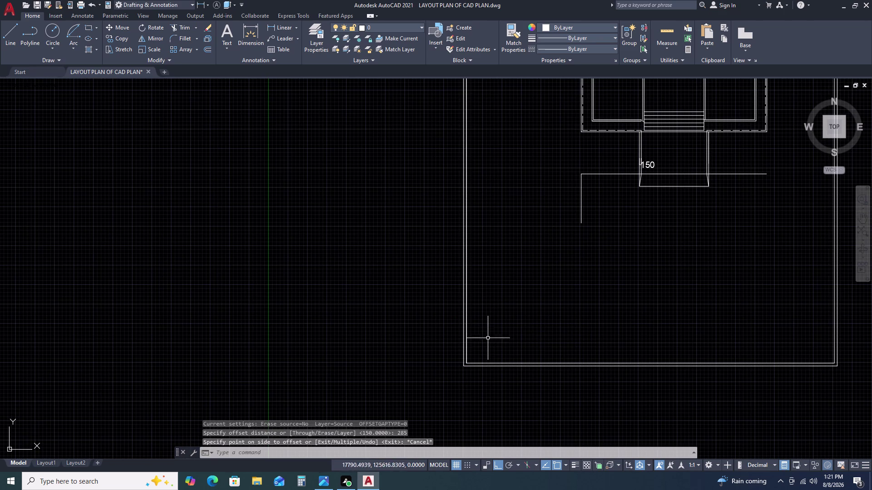
key(space)
key(space)
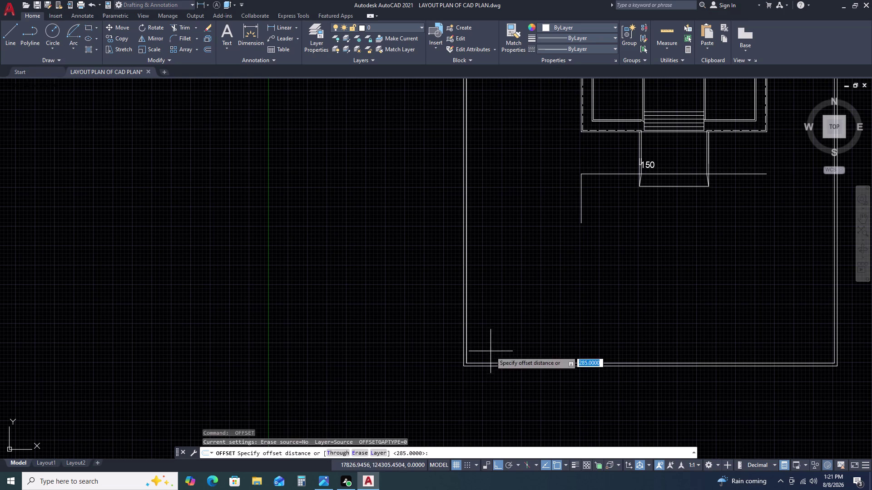
scroll(up, 3)
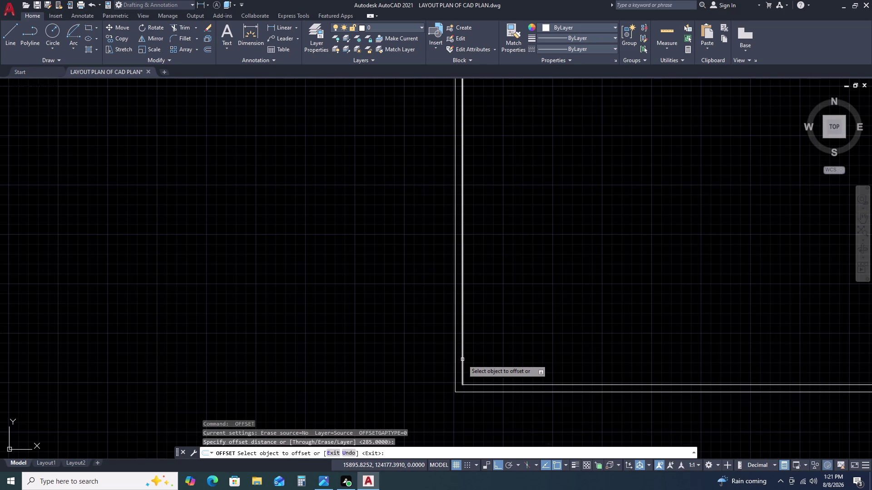
Cancel the pending offset and bring the whole site plan into view.
click(462, 360)
click(515, 353)
key(Escape)
scroll(down, 3)
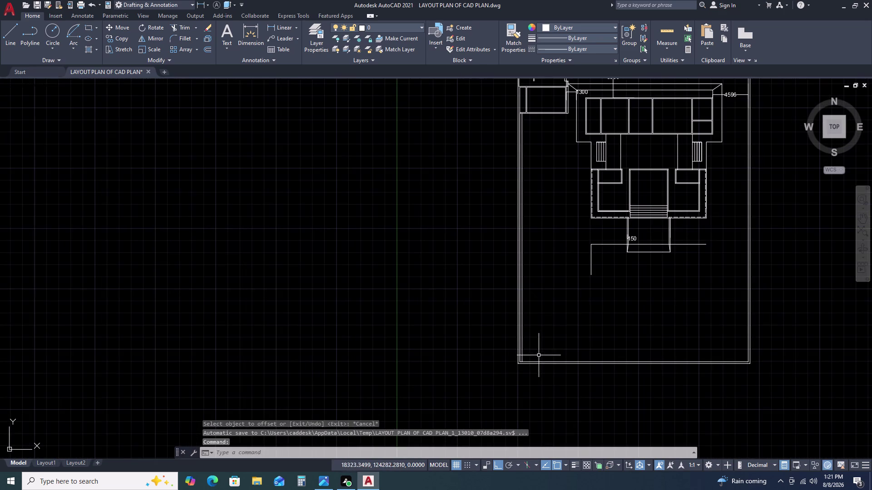
middle_drag(571, 309, 525, 329)
middle_click(524, 330)
middle_click(502, 277)
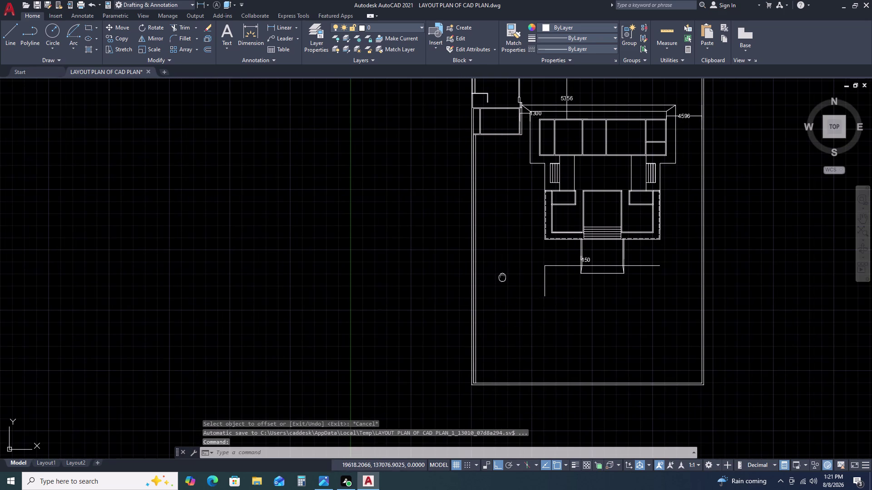
middle_click(497, 296)
middle_click(496, 298)
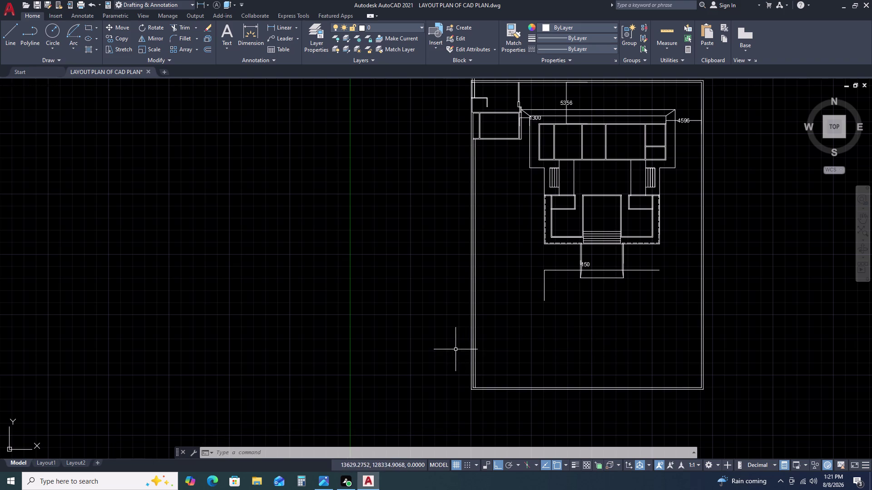
Pan and zoom across both site plans toward the plot's bottom boundary.
scroll(up, 3)
scroll(up, 3)
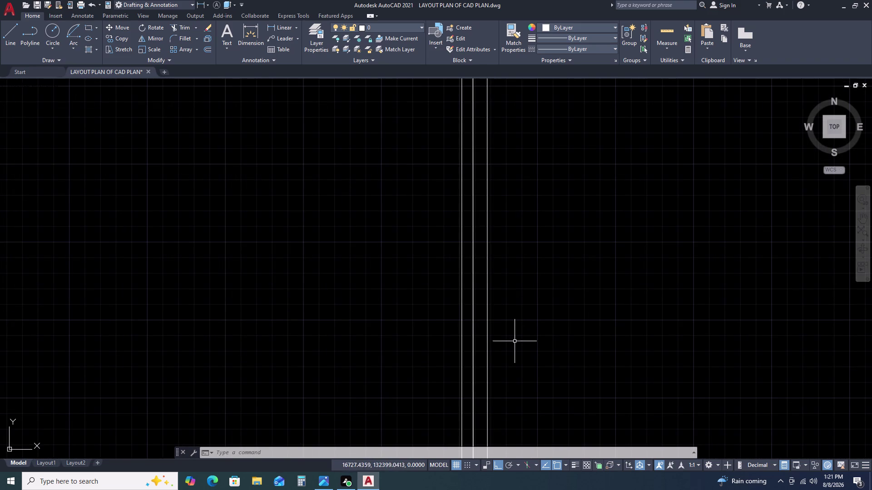
scroll(down, 3)
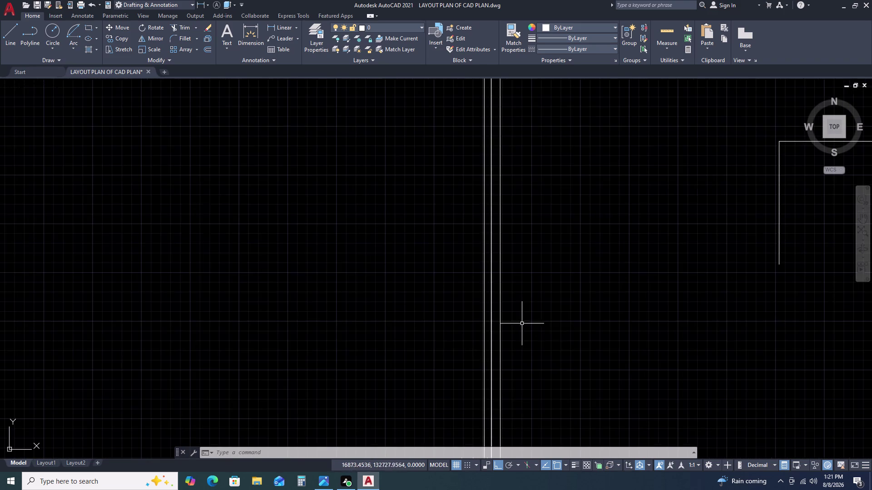
scroll(down, 3)
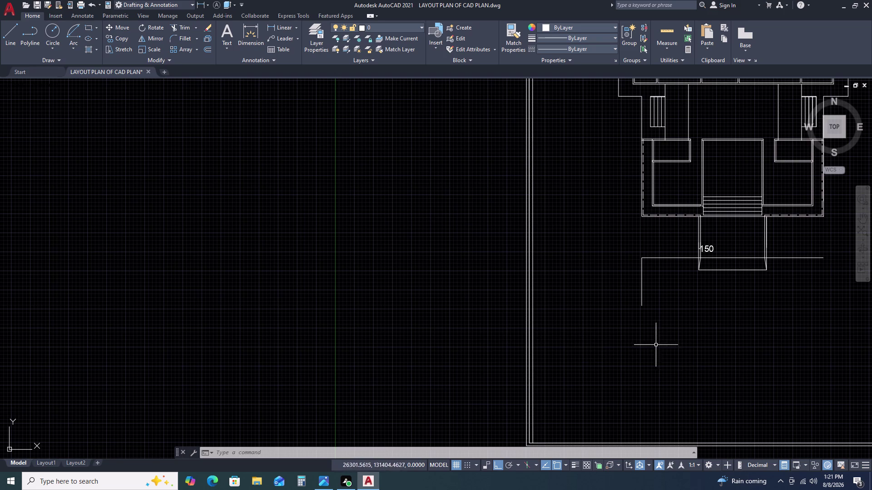
scroll(down, 3)
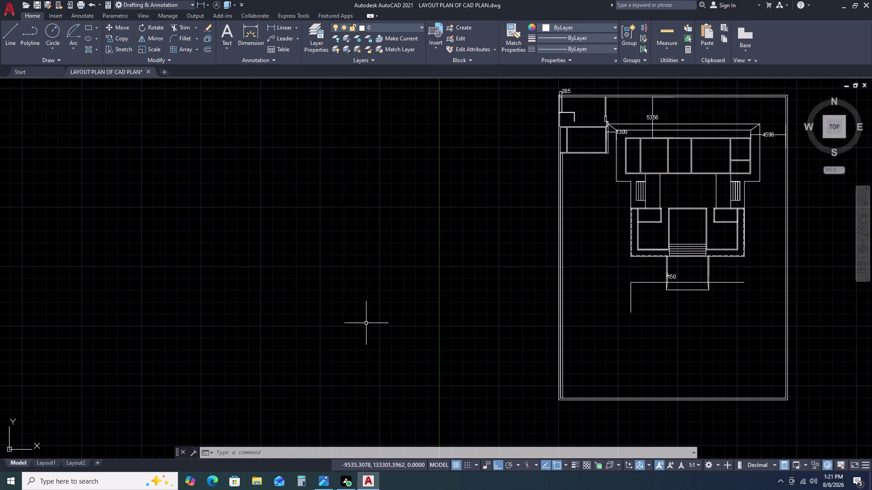
scroll(down, 3)
middle_drag(512, 358, 458, 315)
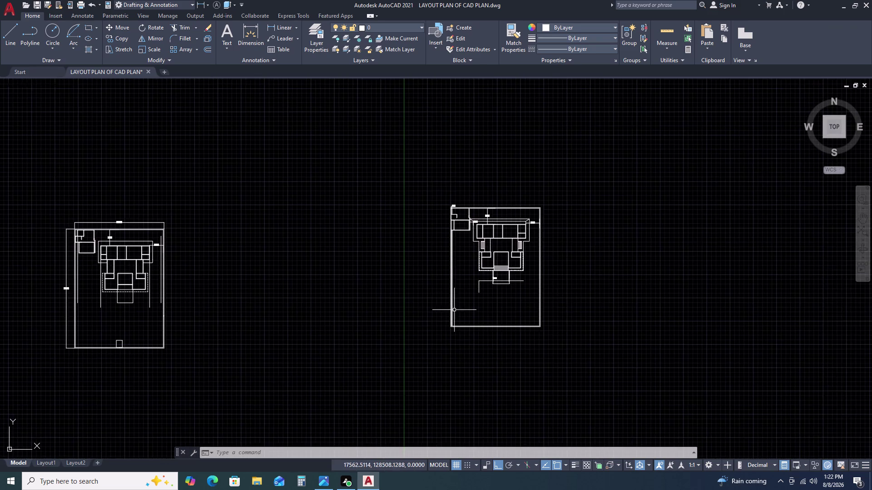
scroll(up, 3)
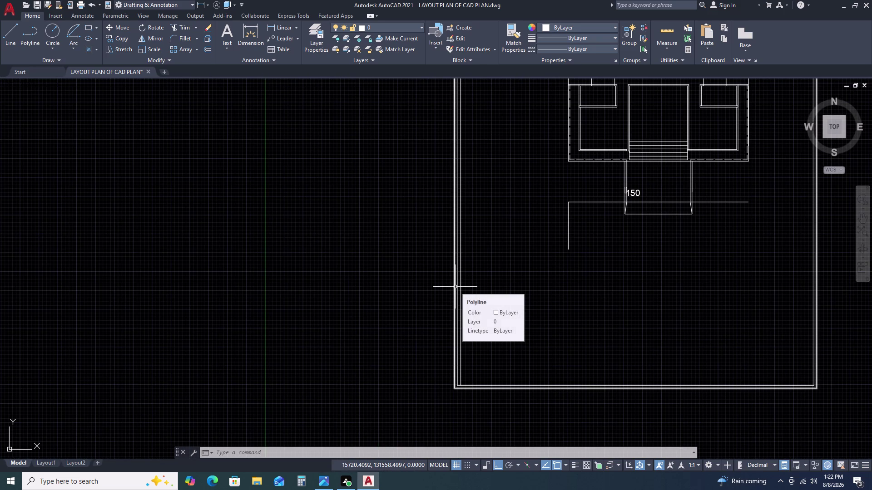
middle_drag(601, 394, 586, 374)
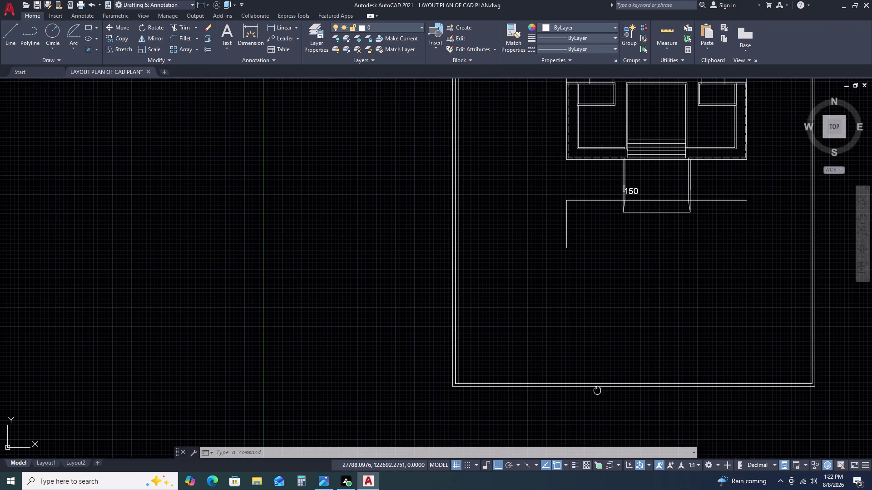
middle_drag(585, 375, 570, 348)
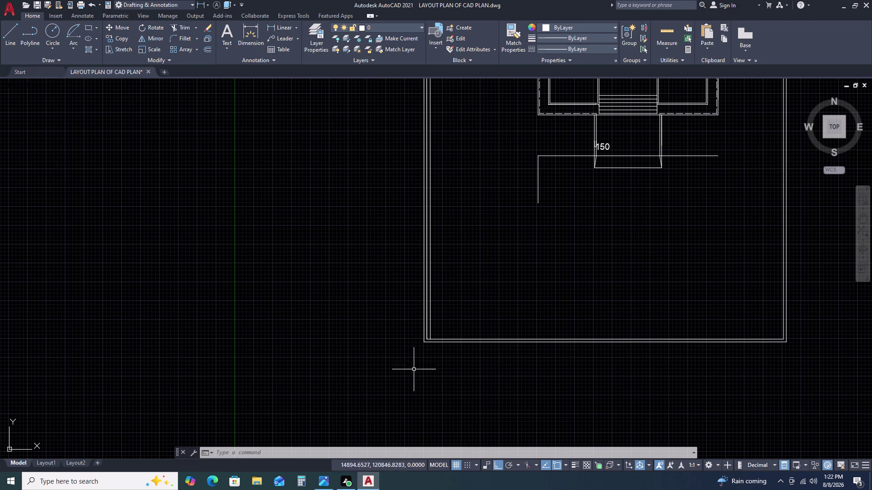
scroll(down, 3)
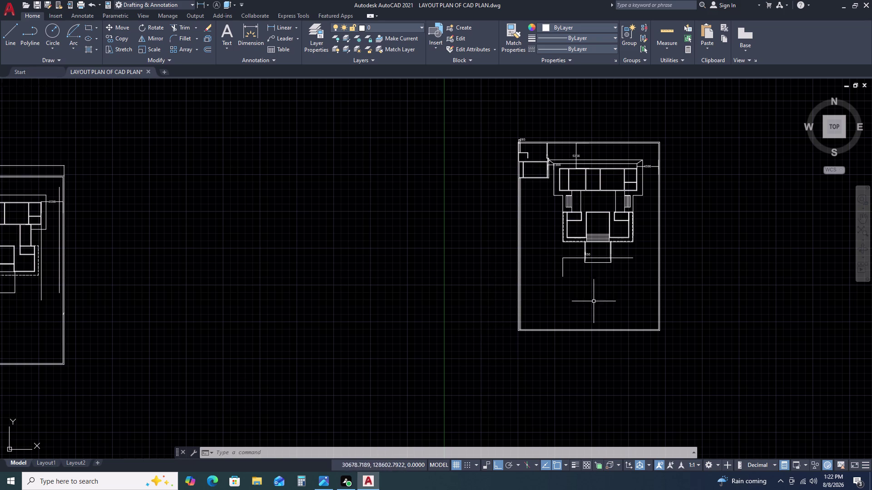
scroll(up, 3)
scroll(down, 3)
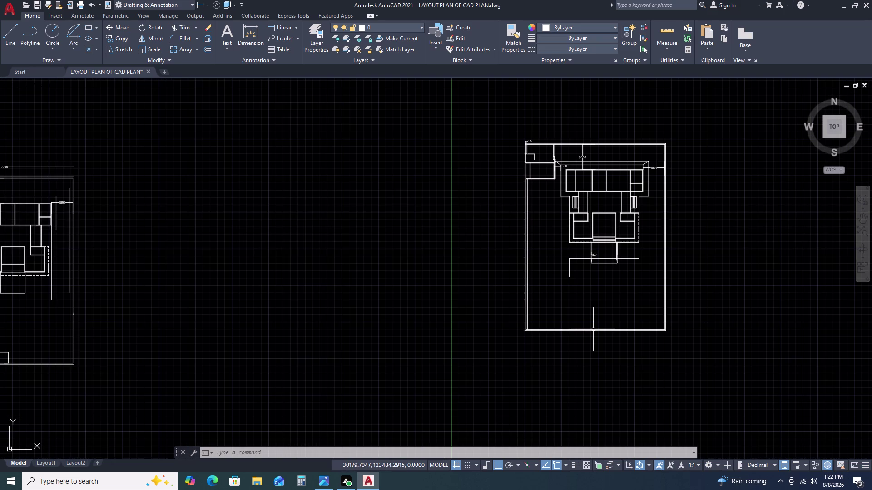
Place a Vertical-option XL construction line at the bottom boundary's midpoint.
text(XL)
key(space)
text(V)
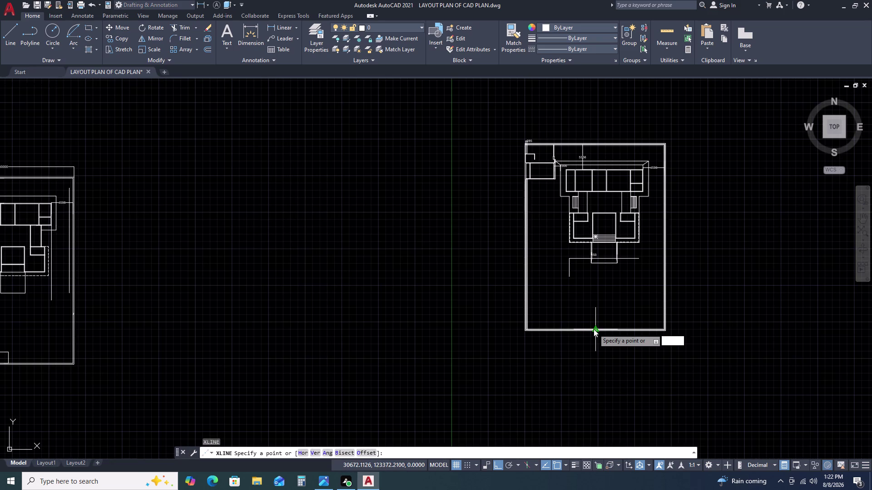
key(space)
scroll(up, 3)
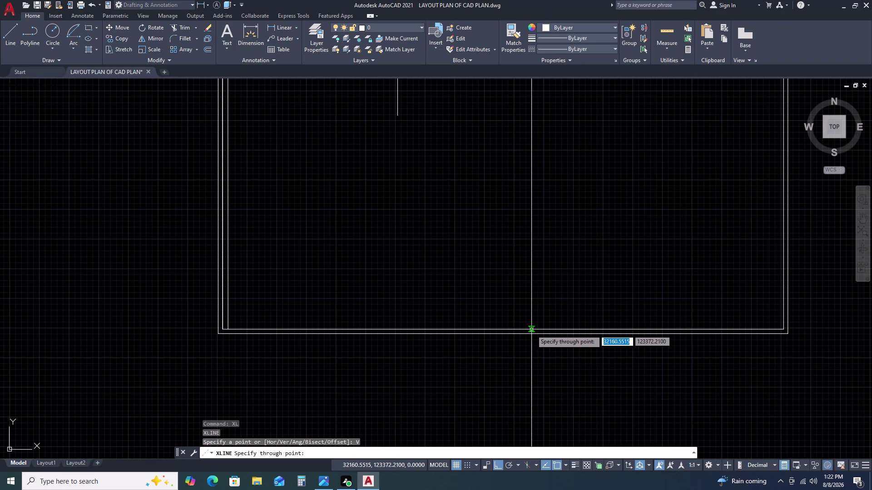
click(503, 330)
key(Escape)
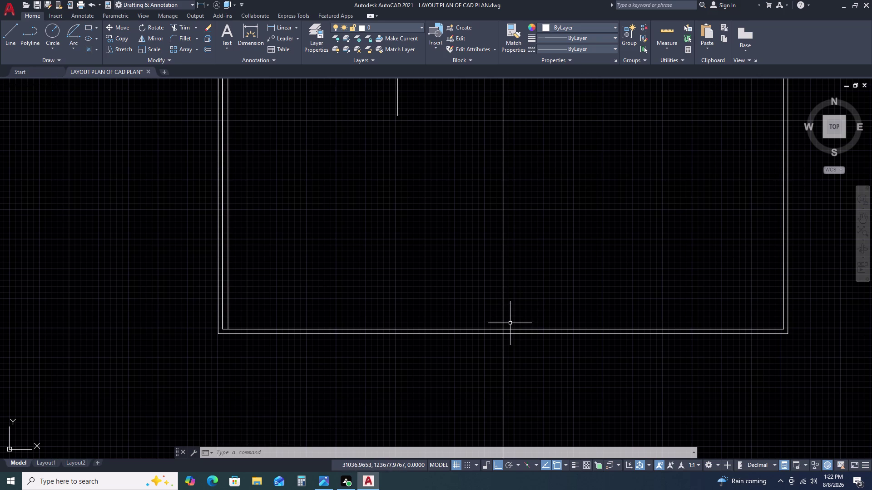
Draw a 3600-long horizontal line inside the plot.
text(L)
key(space)
click(531, 275)
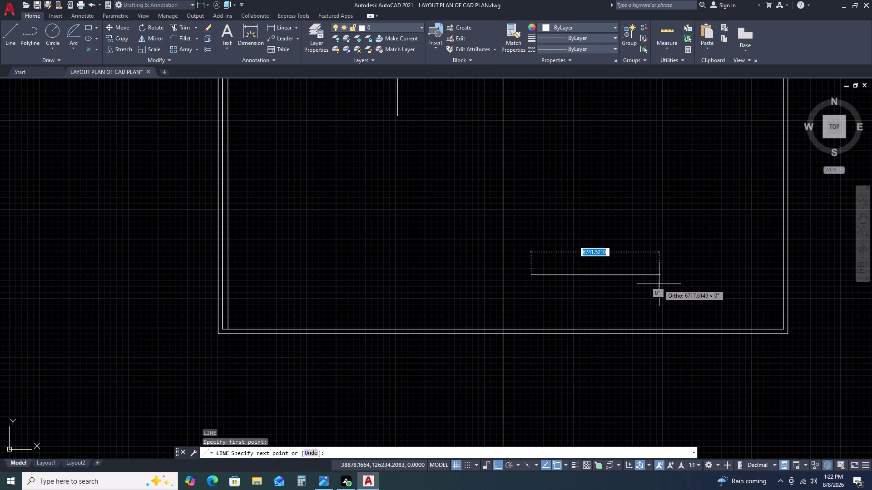
key(3)
key(6)
key(0)
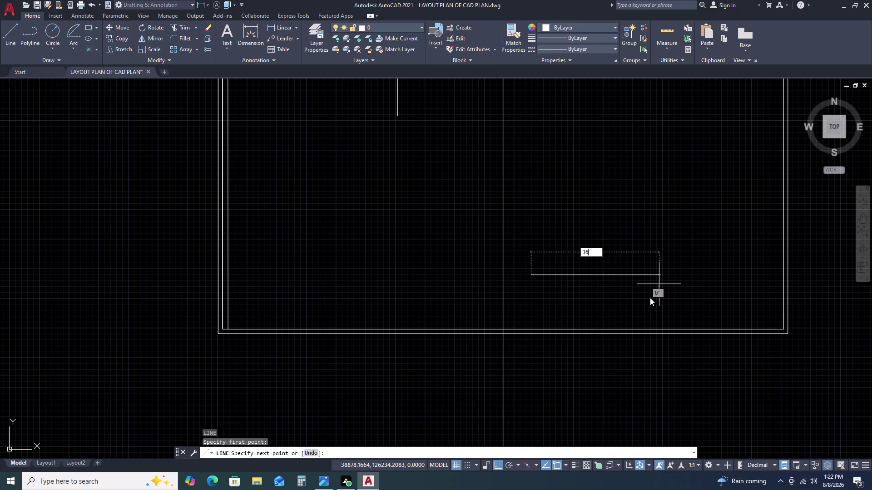
text(0)
key(space)
Erase the stray short vertical segment with a selection window.
click(666, 284)
key(Escape)
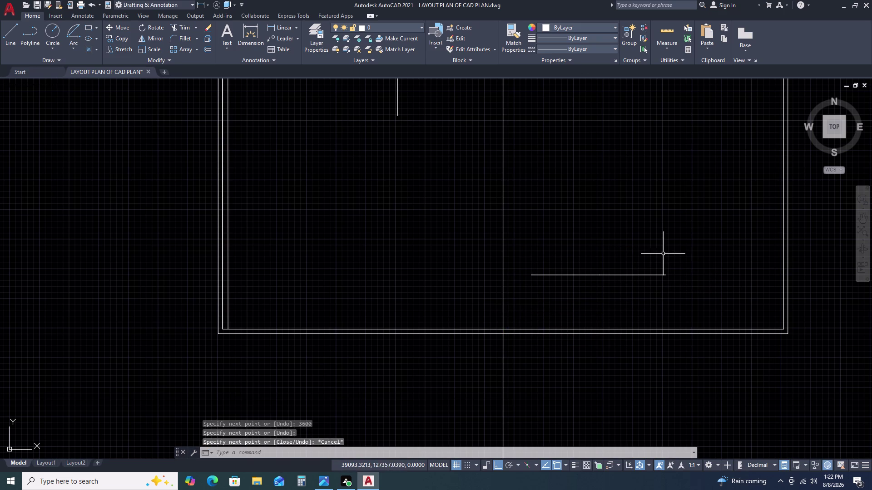
click(663, 265)
click(646, 285)
key(Delete)
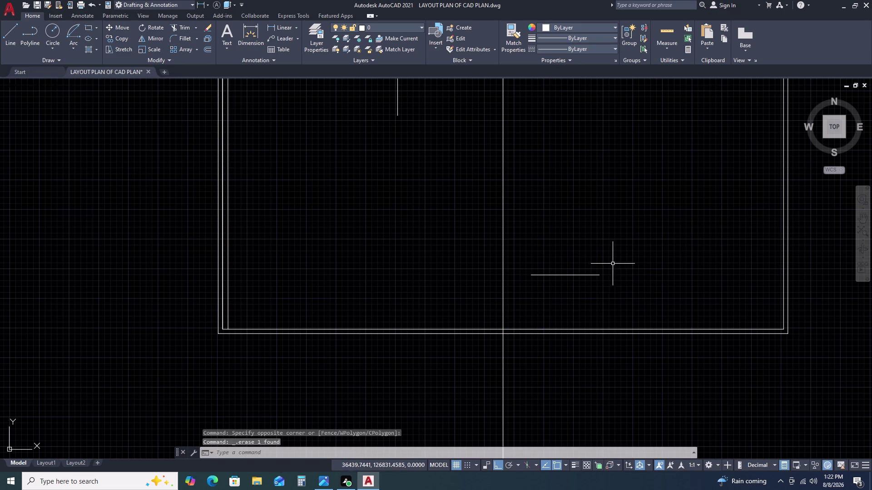
Move the 3600 line onto the inner bottom wall line and check its length.
click(613, 264)
click(582, 300)
text(M)
key(space)
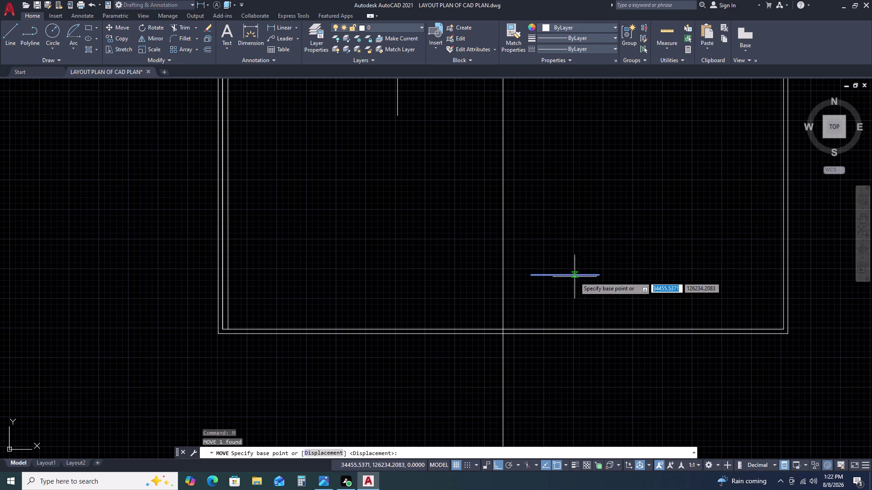
click(565, 274)
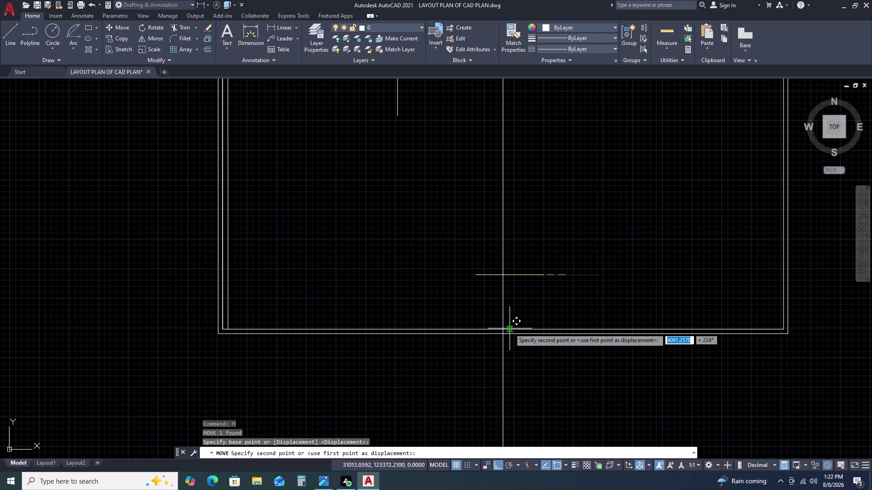
click(504, 329)
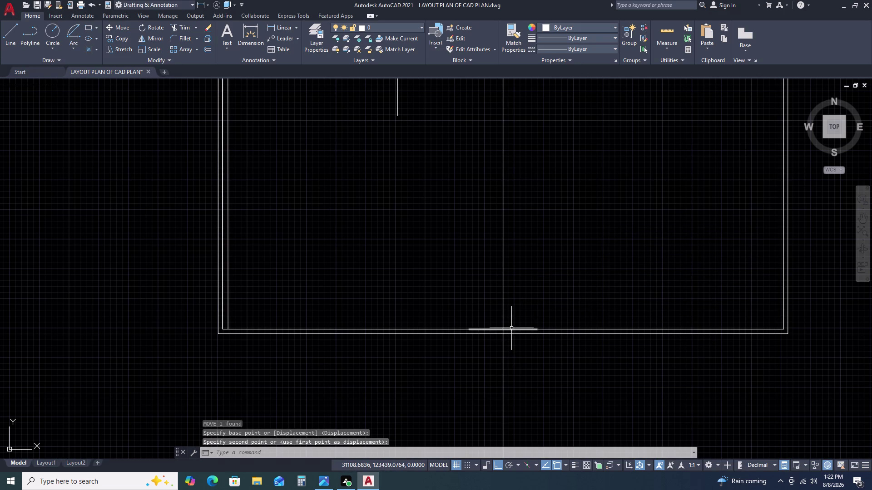
click(511, 328)
key(Escape)
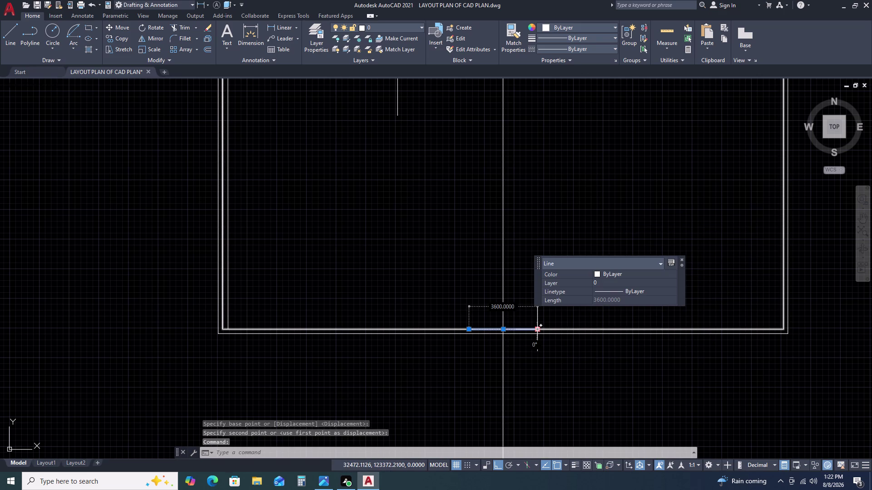
Draw vertical lines up from both segment ends, the left one 3600 long.
text(L)
key(space)
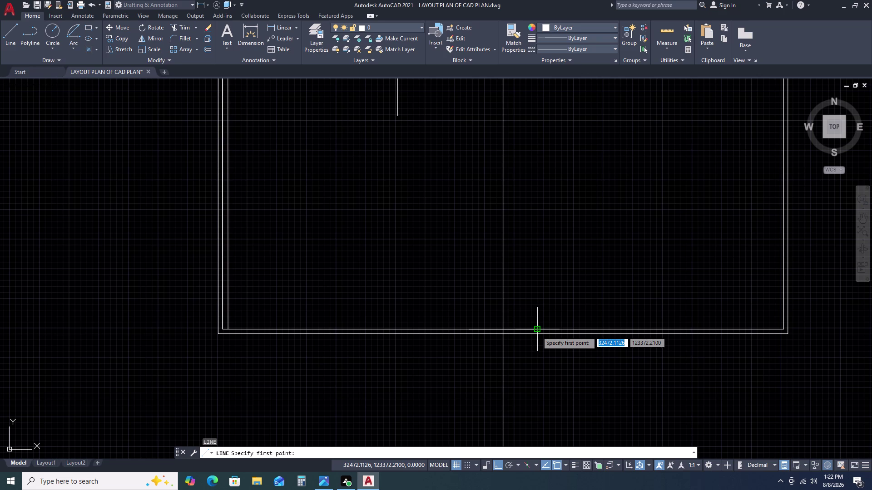
click(536, 331)
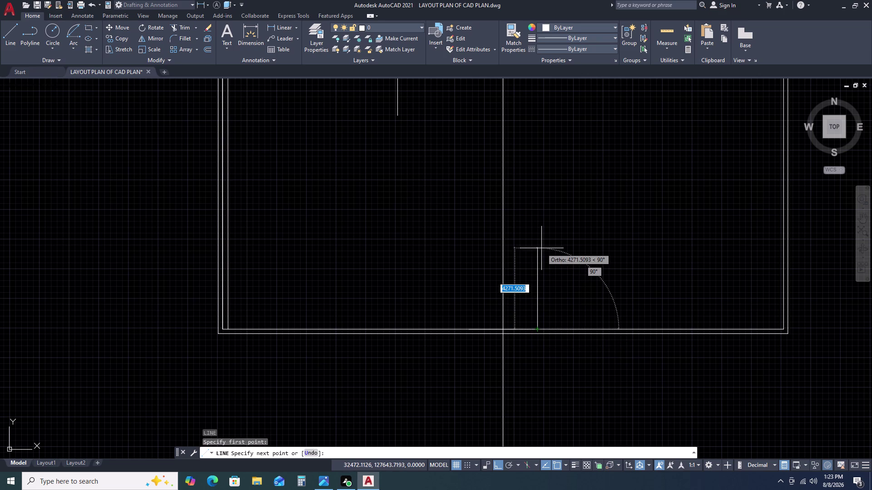
click(541, 248)
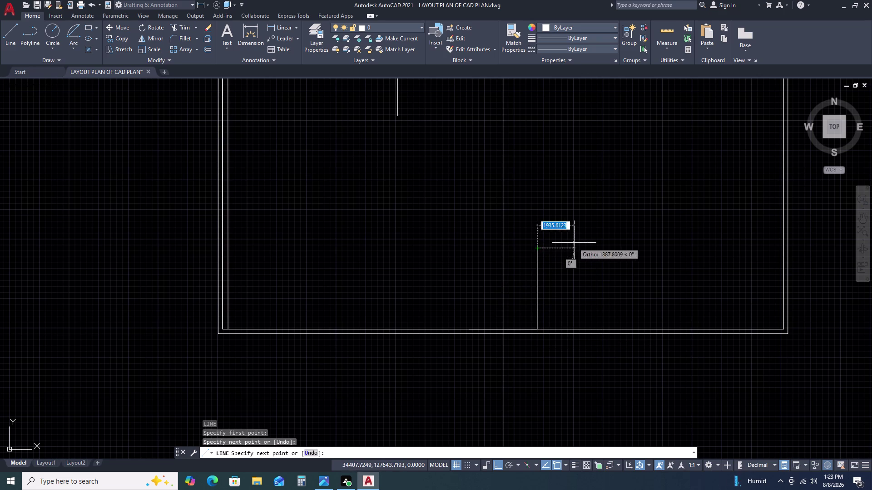
key(Escape)
key(space)
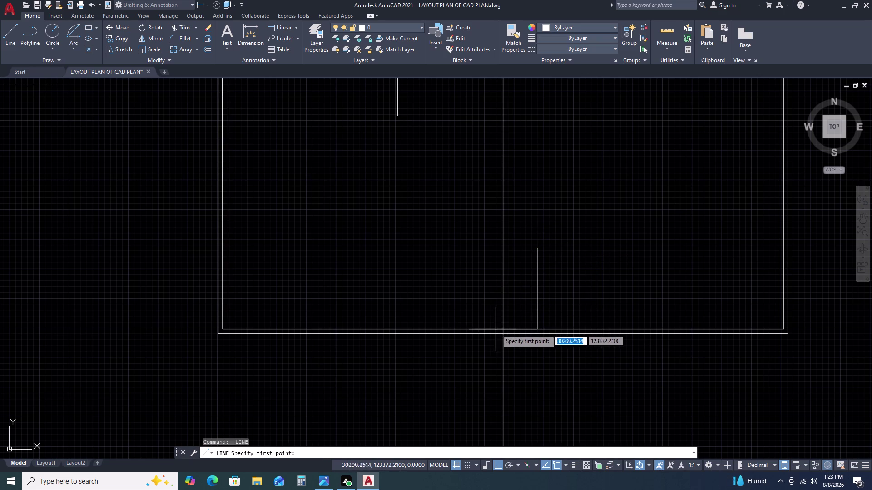
click(466, 330)
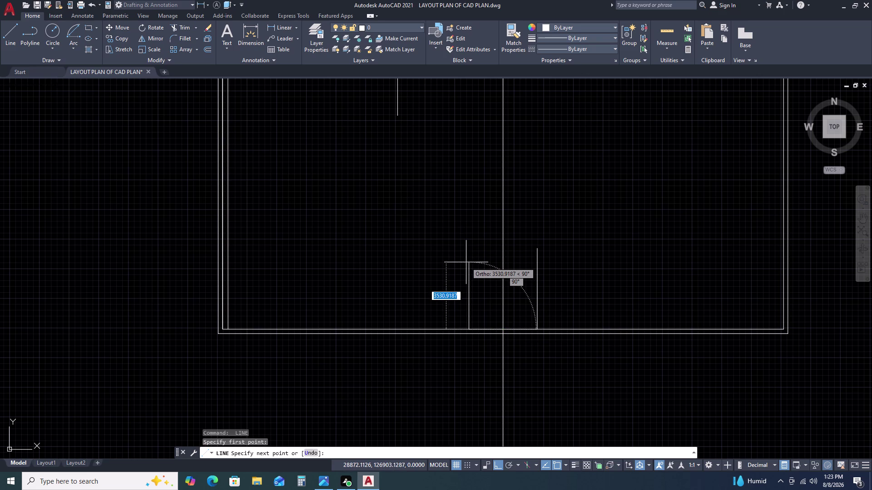
text(36)
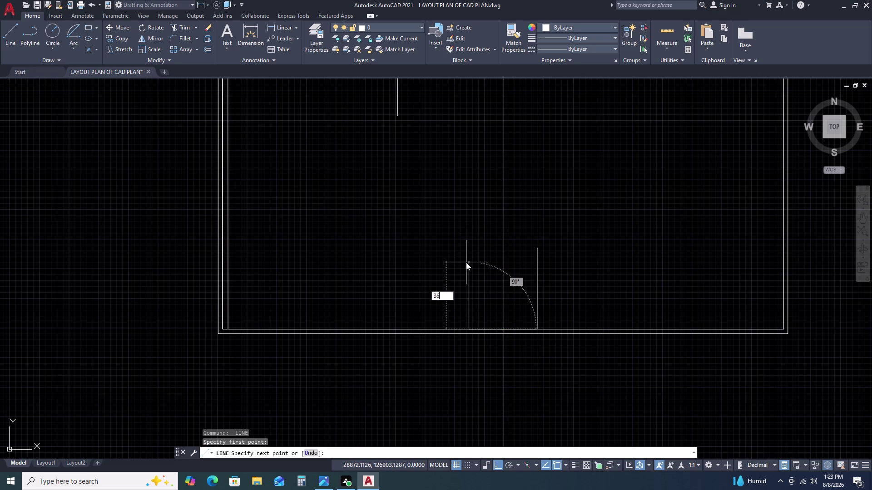
text(00)
key(space)
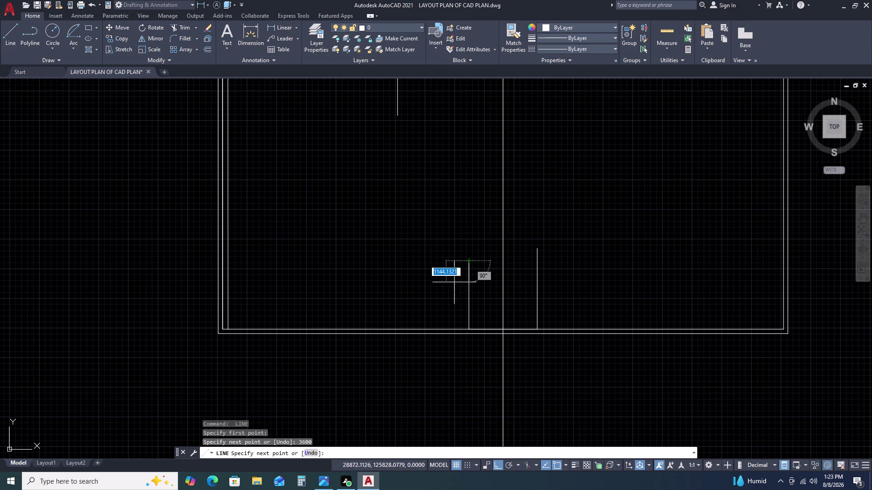
key(Escape)
Replace the over-long 4271 right vertical line with a 3600-long one.
click(537, 276)
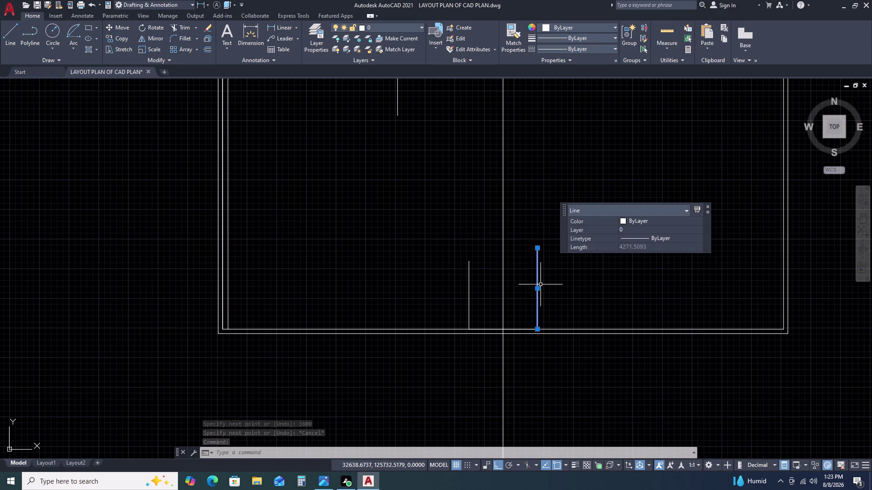
key(Delete)
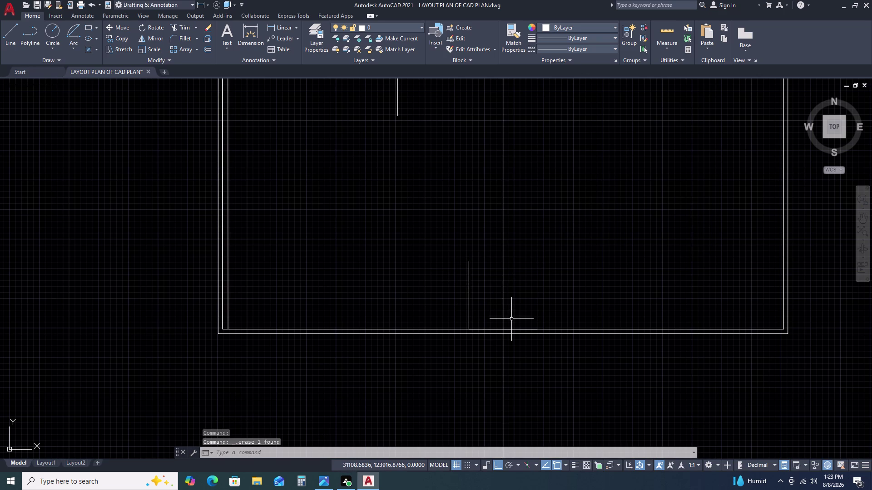
text(L)
key(space)
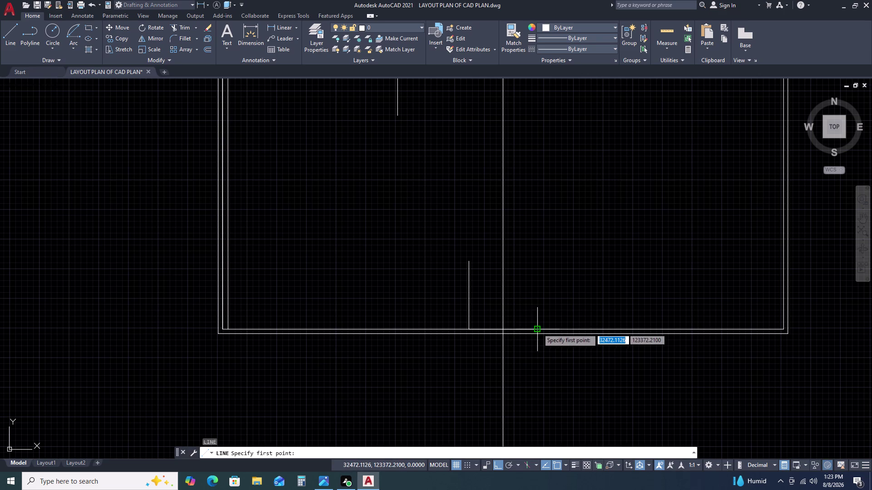
click(537, 329)
text(3)
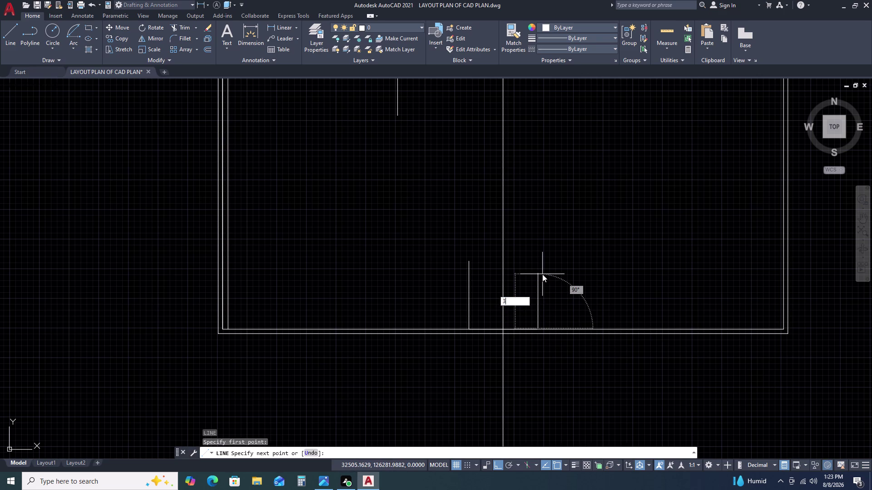
text(600)
key(space)
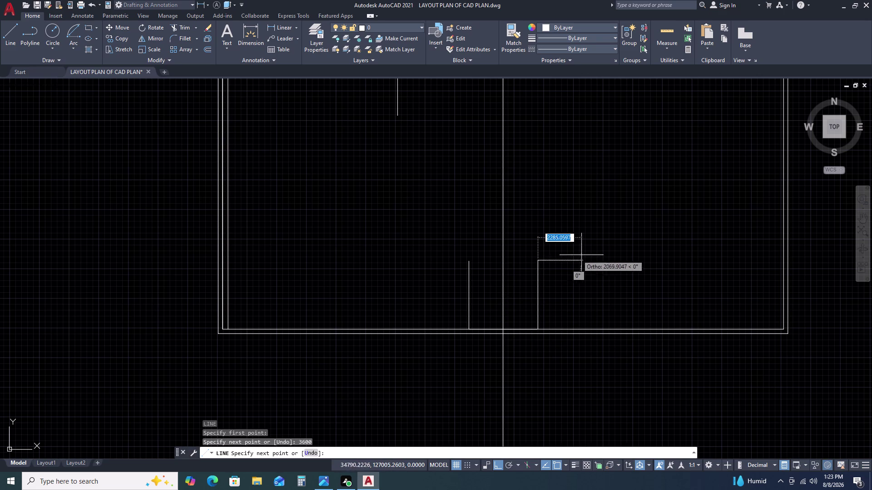
key(Escape)
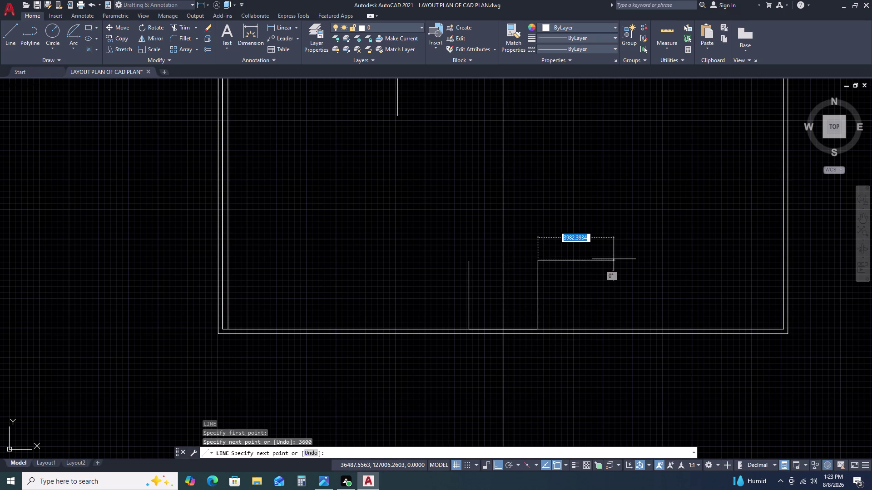
scroll(down, 3)
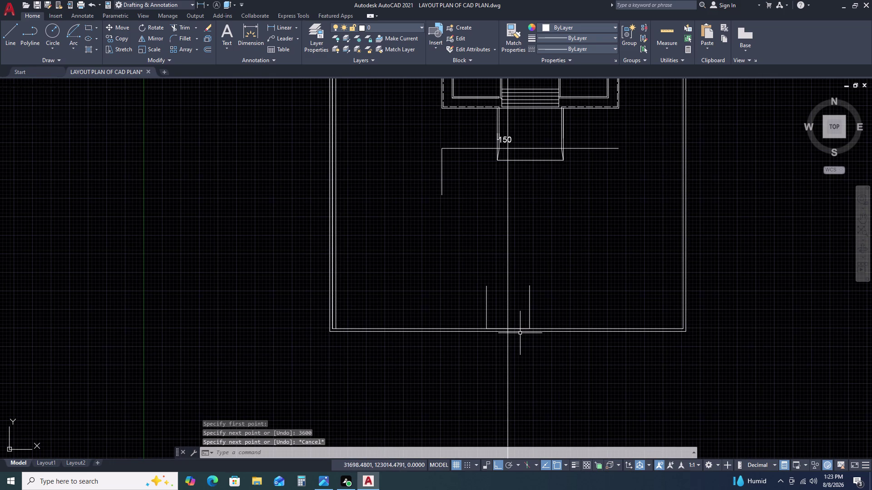
Try trimming the bottom wall, then cancel and undo the trim.
text(T)
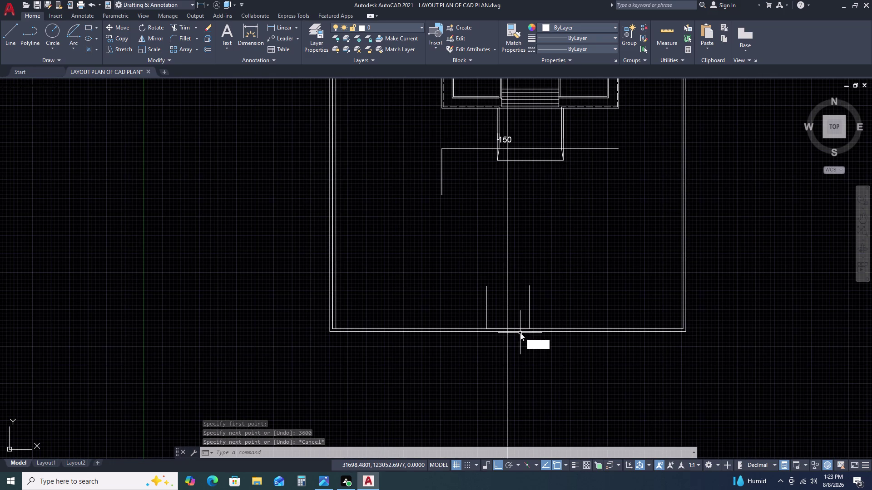
text(R)
key(space)
click(519, 318)
click(519, 343)
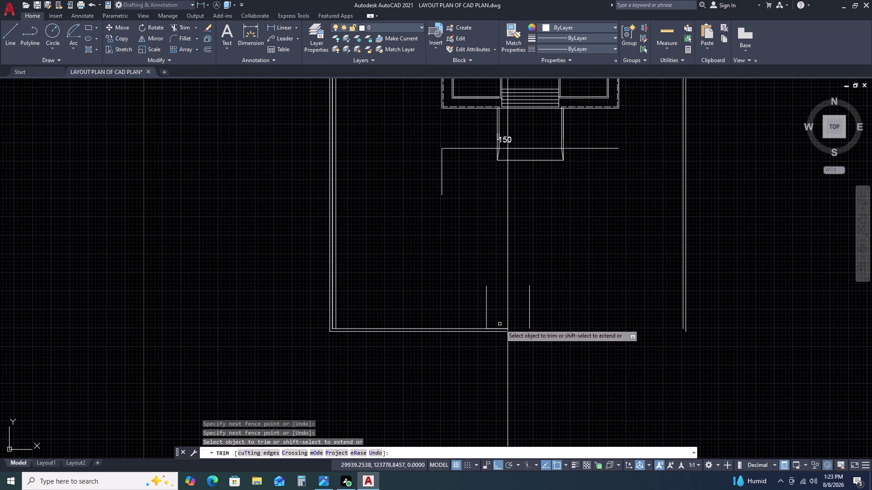
key(Escape)
key(ctrl+z)
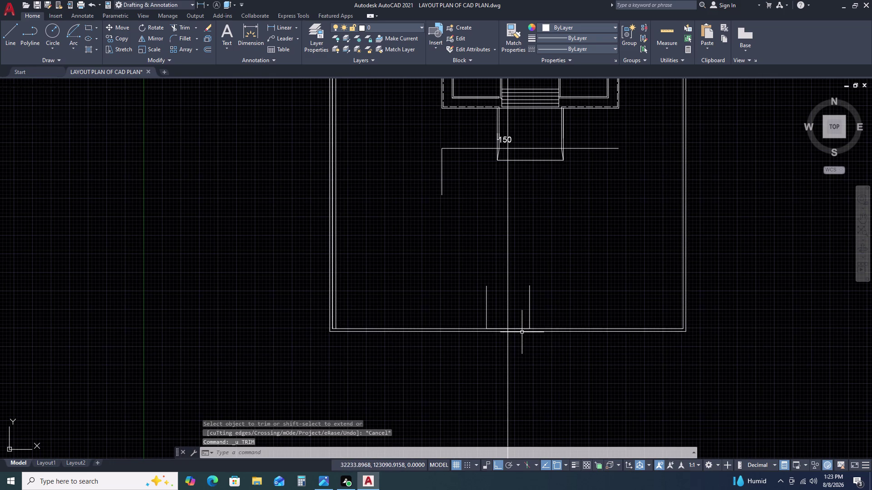
scroll(up, 3)
Extend the right vertical line down to the outer wall.
click(562, 309)
click(548, 303)
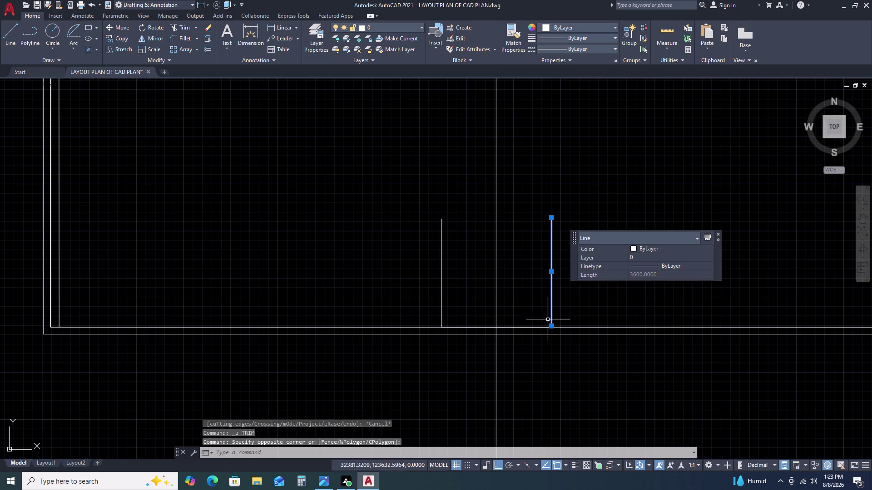
double_click(551, 326)
double_click(551, 337)
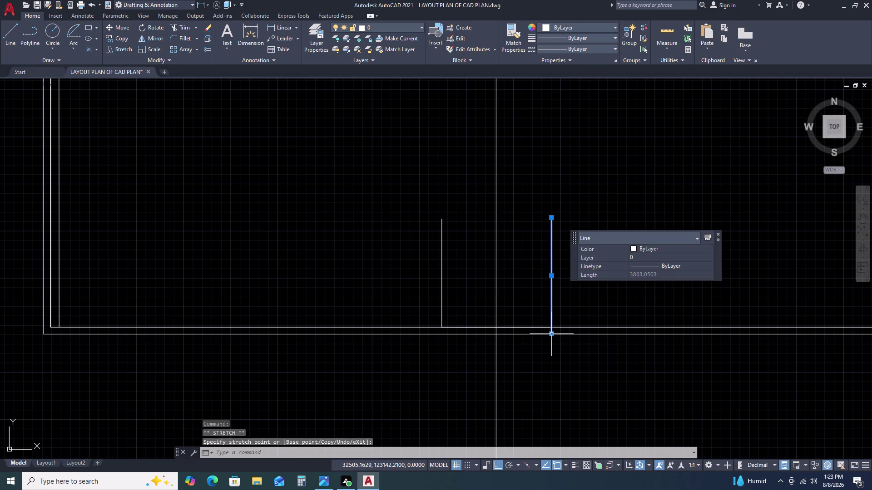
triple_click(445, 318)
double_click(439, 309)
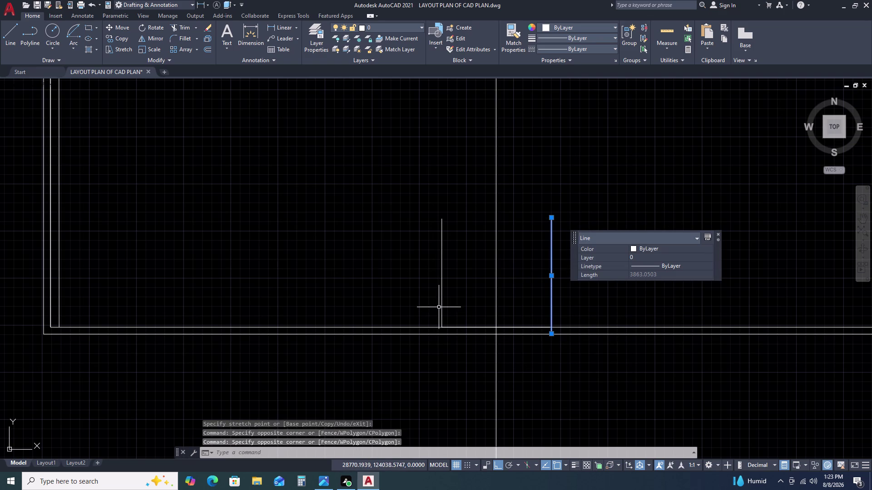
Extend the left vertical line down to the outer wall.
click(444, 324)
click(432, 305)
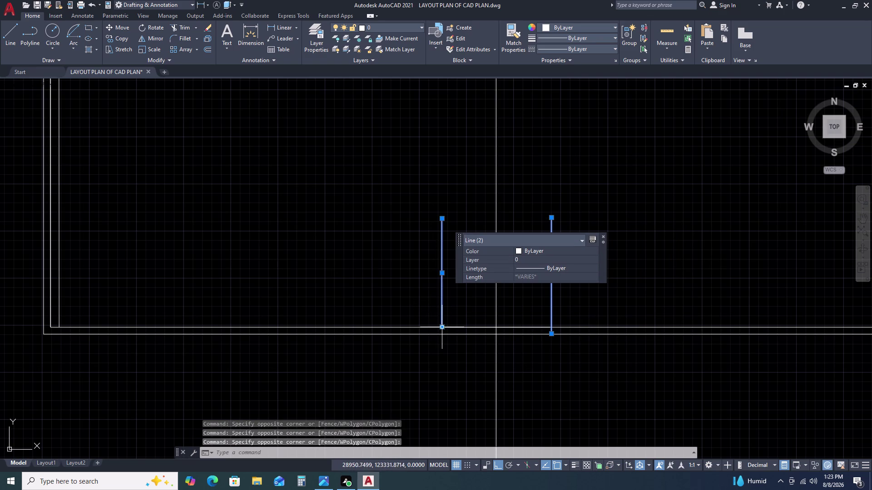
click(443, 329)
click(443, 327)
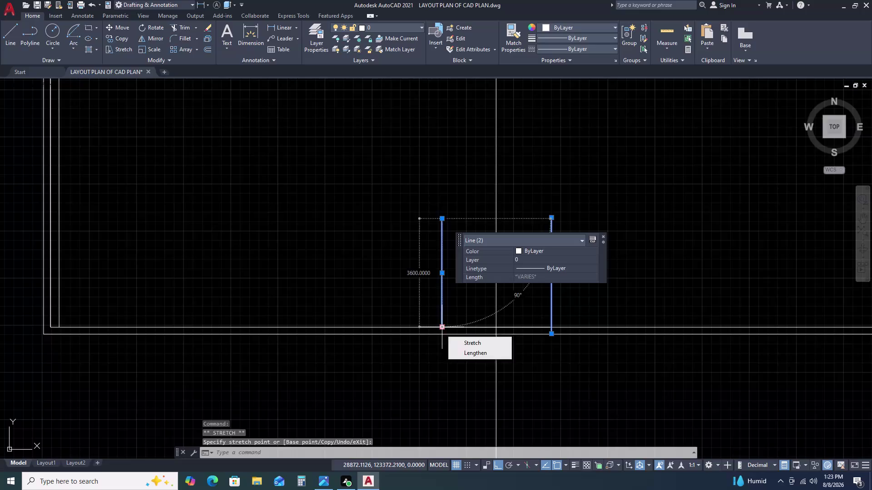
click(441, 327)
click(440, 336)
key(Escape)
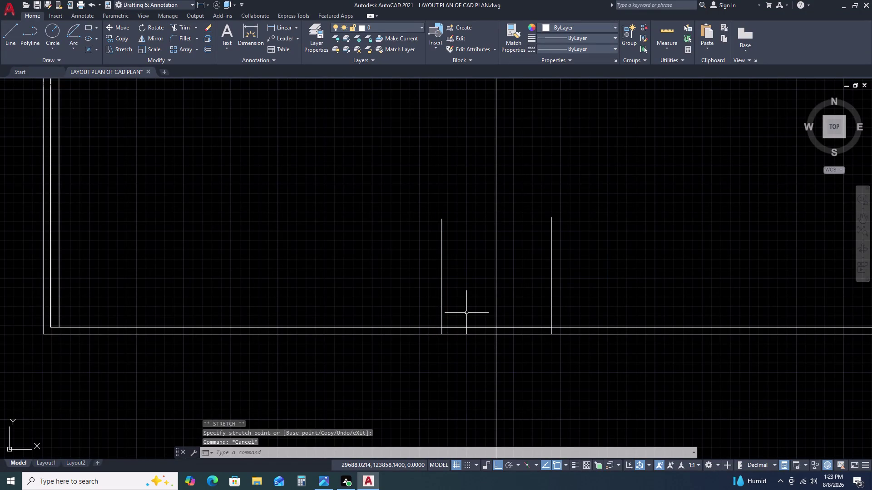
Trim the bottom wall lines between the two vertical lines to open the doorway.
text(TR)
key(space)
click(465, 311)
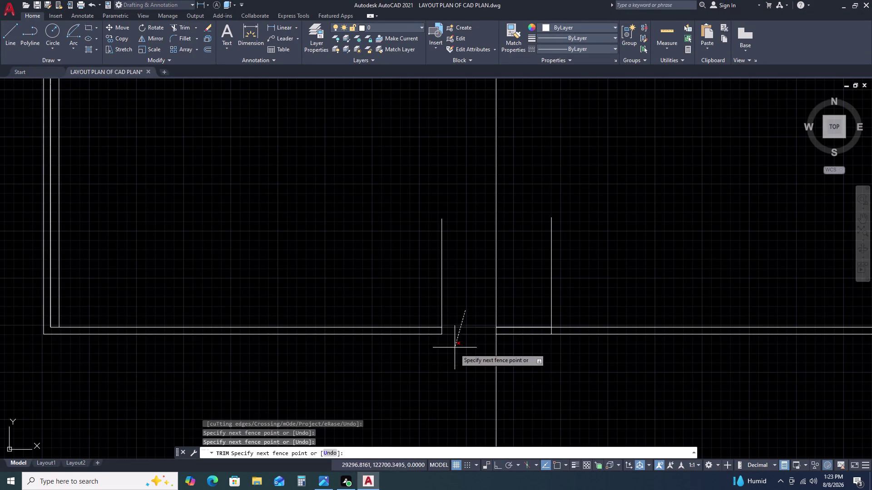
click(456, 352)
click(522, 292)
click(529, 353)
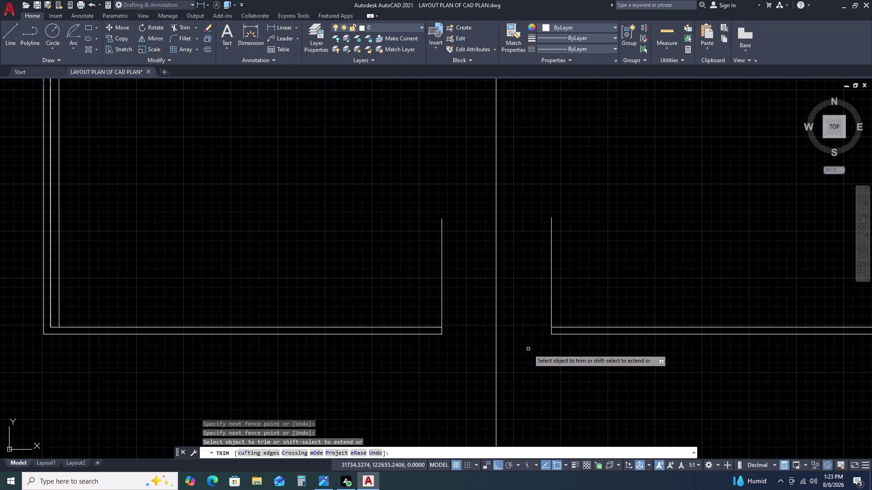
key(Escape)
scroll(down, 3)
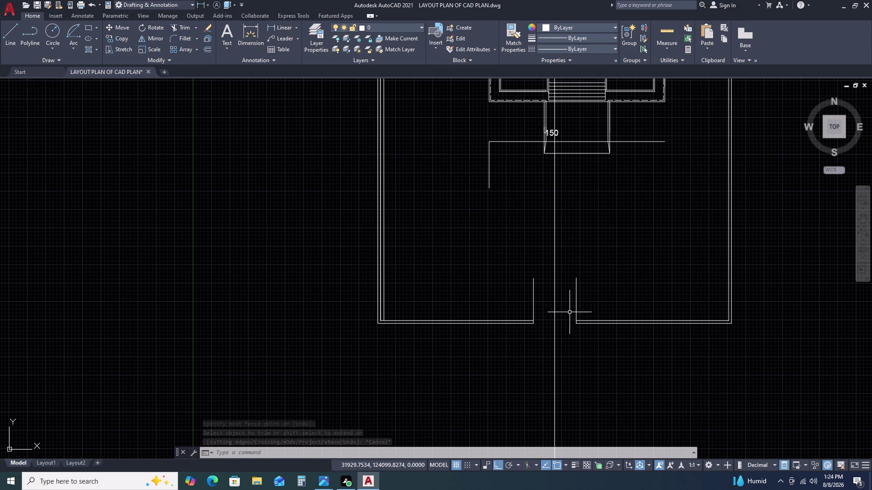
Delete the vertical XLINE through the doorway and recentre the lower walls.
click(566, 259)
drag(566, 259, 564, 253)
double_click(553, 236)
key(Delete)
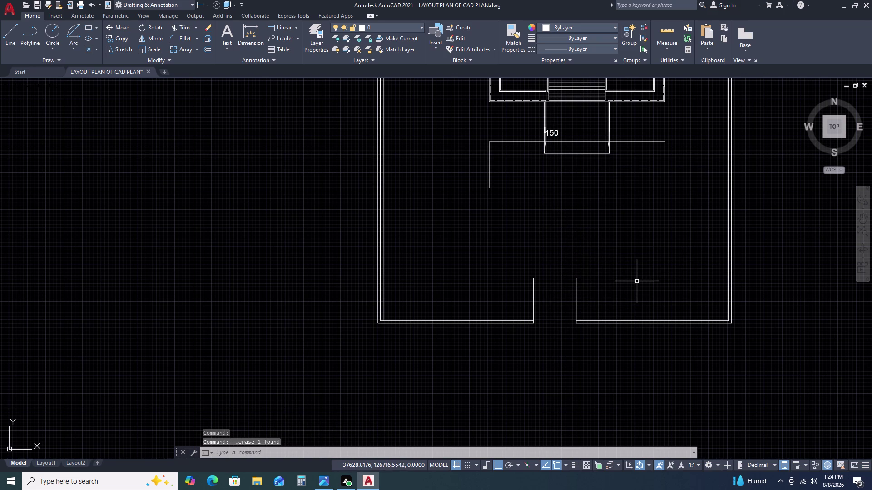
middle_drag(640, 273, 611, 293)
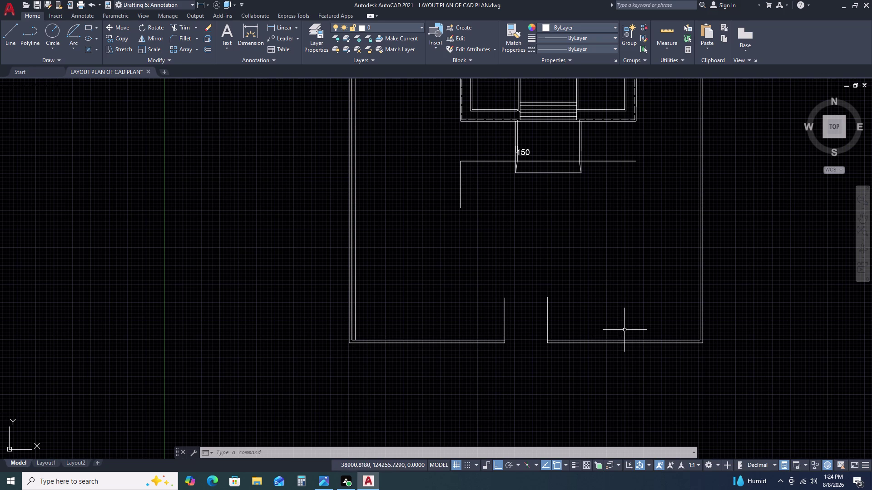
key(d)
text(LI)
key(space)
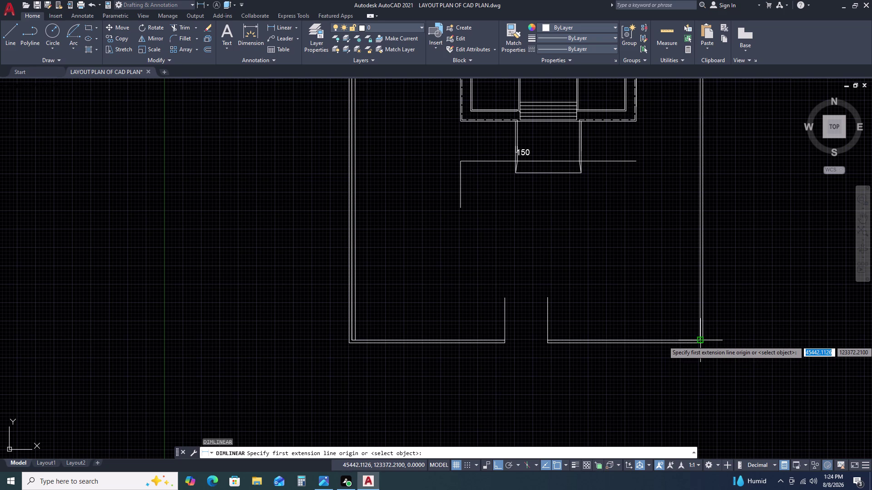
drag(697, 341, 698, 321)
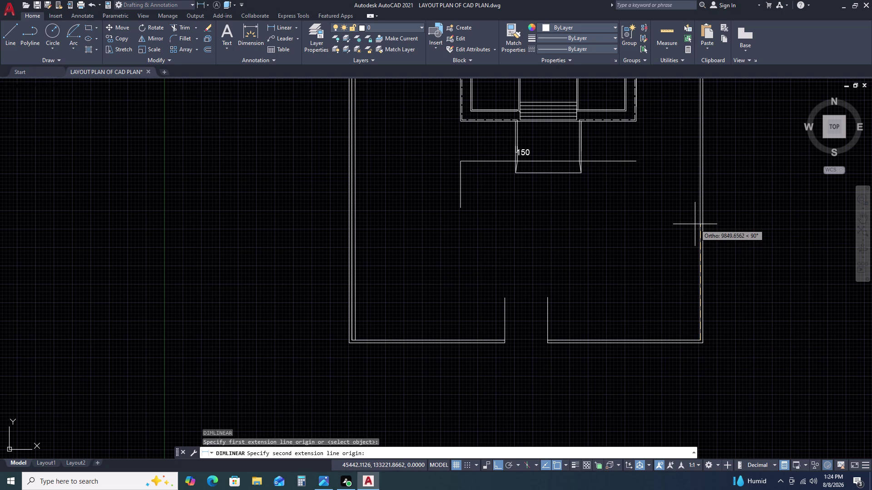
key(5)
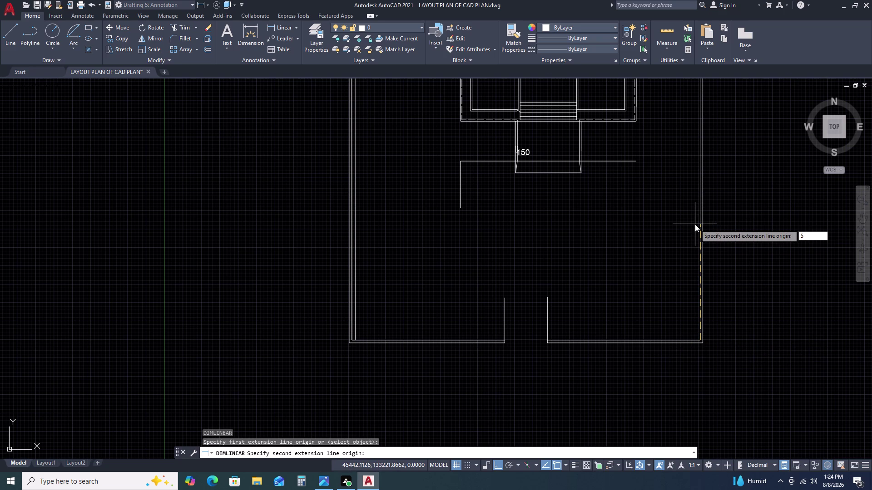
key(3)
text(56)
key(space)
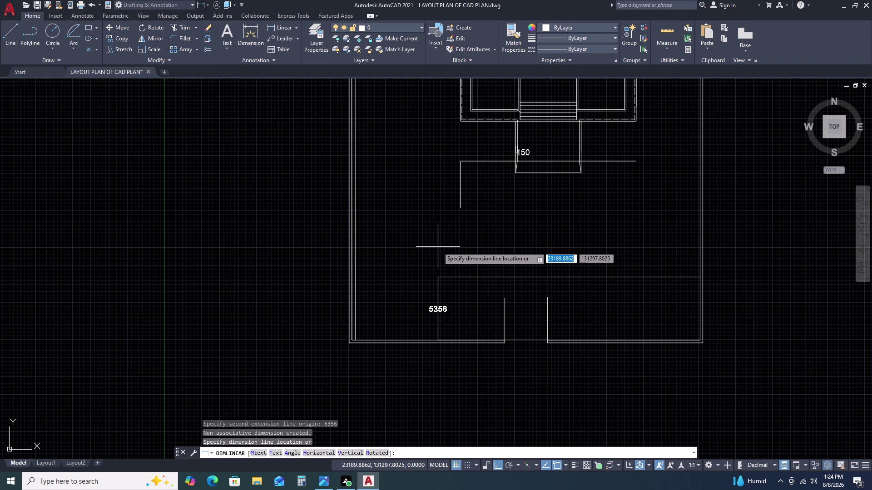
key(Escape)
scroll(down, 3)
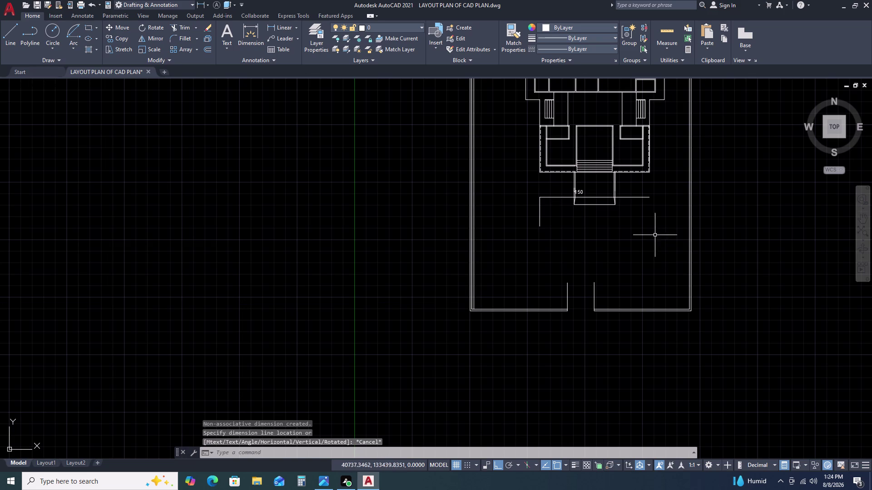
scroll(up, 3)
scroll(down, 3)
scroll(up, 3)
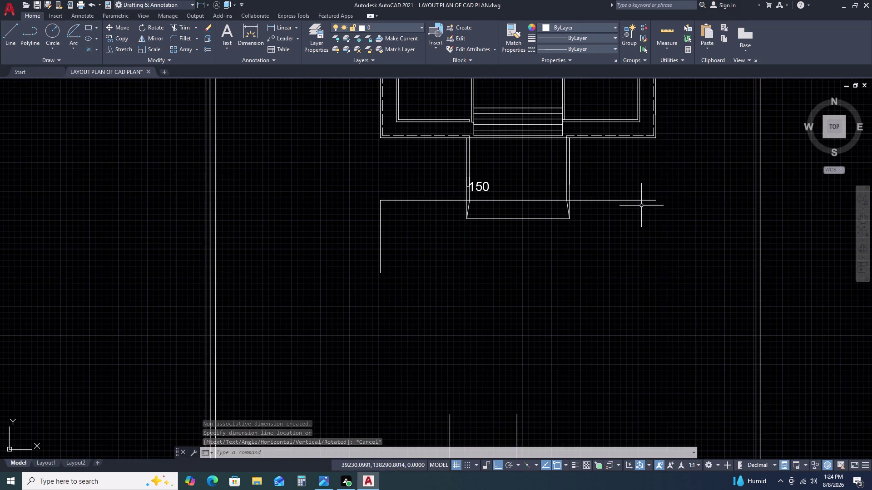
scroll(down, 3)
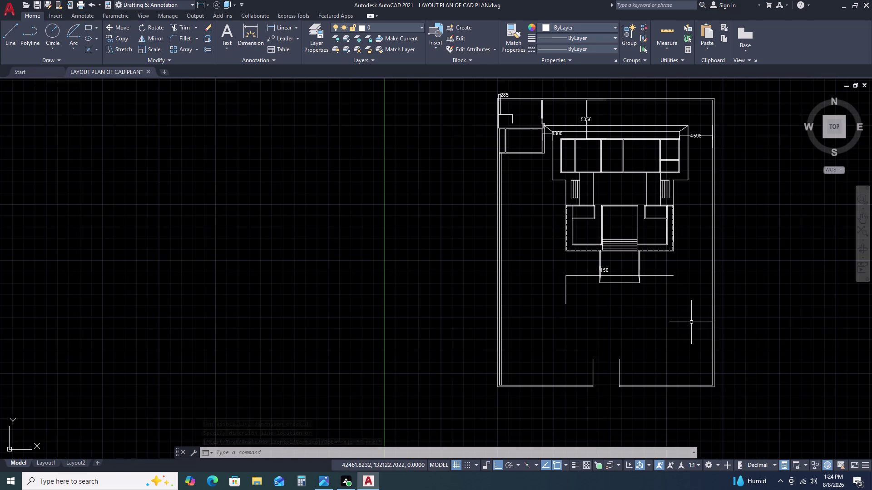
middle_drag(691, 323, 651, 294)
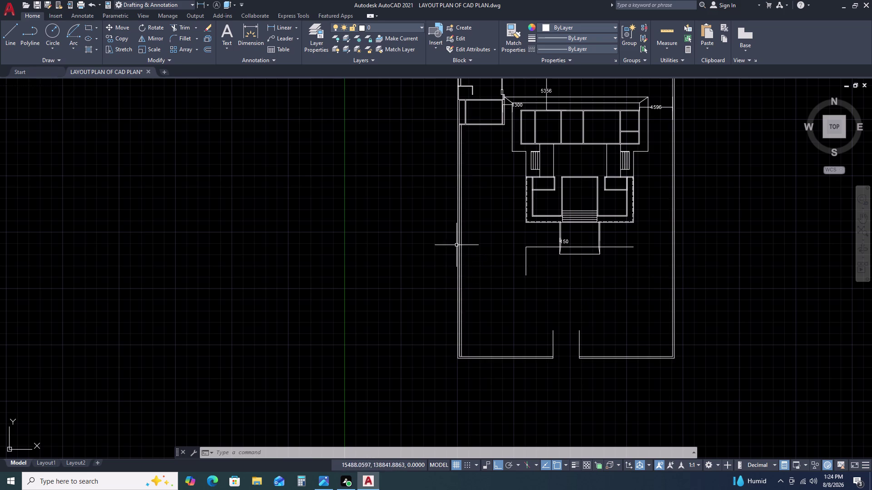
scroll(up, 3)
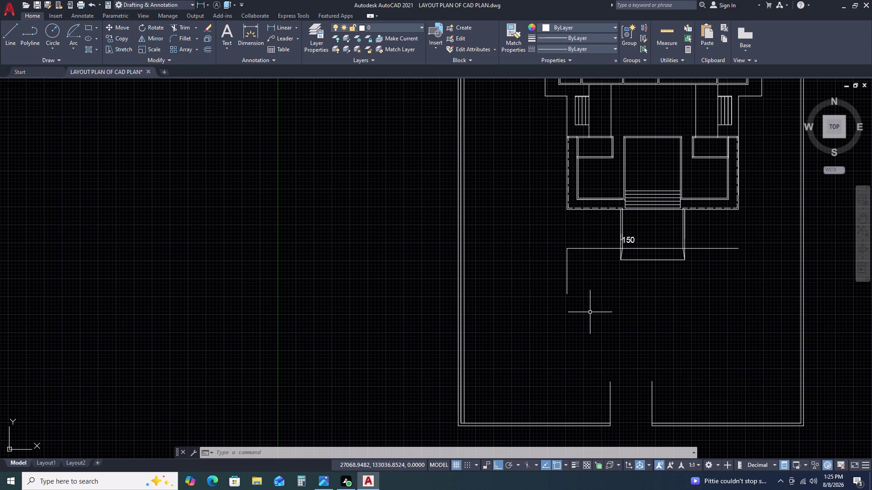
scroll(down, 3)
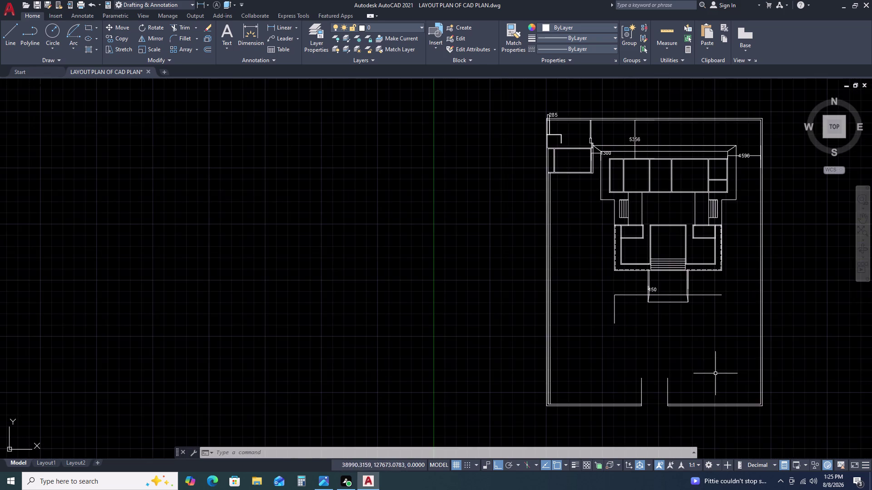
middle_drag(715, 374, 691, 339)
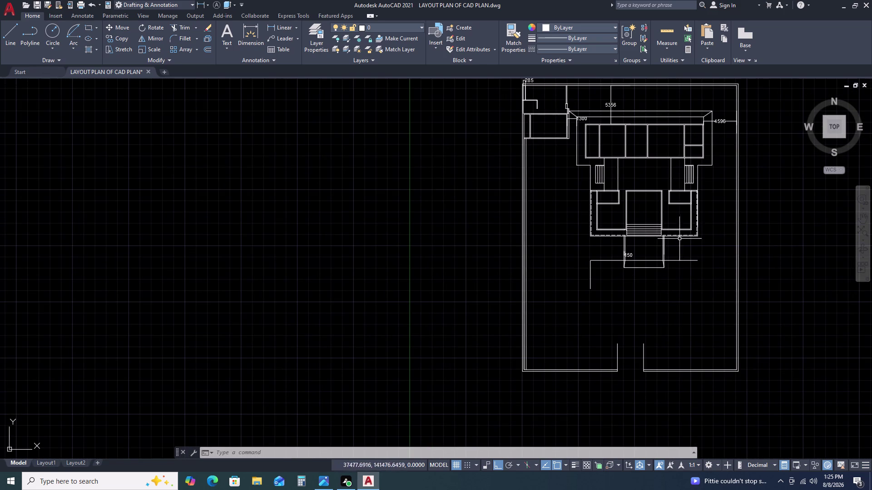
scroll(up, 3)
scroll(up, 3)
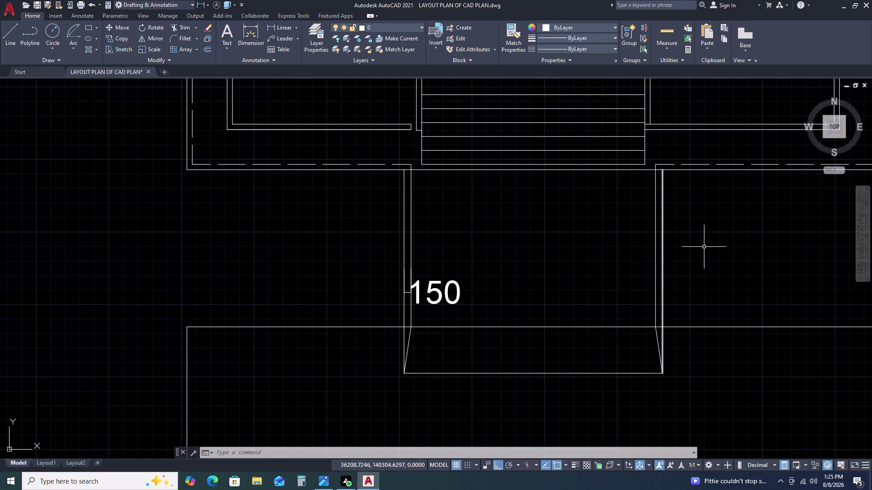
scroll(down, 3)
middle_drag(748, 286, 678, 245)
scroll(down, 3)
scroll(down, 3)
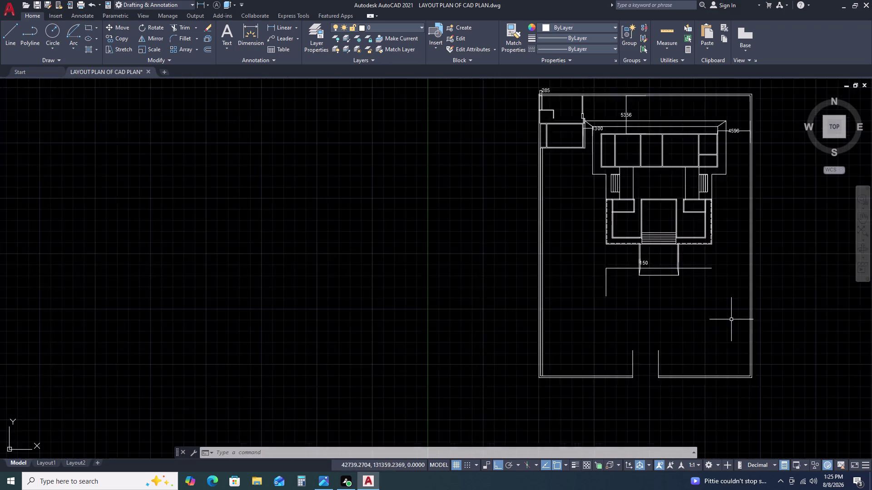
scroll(down, 3)
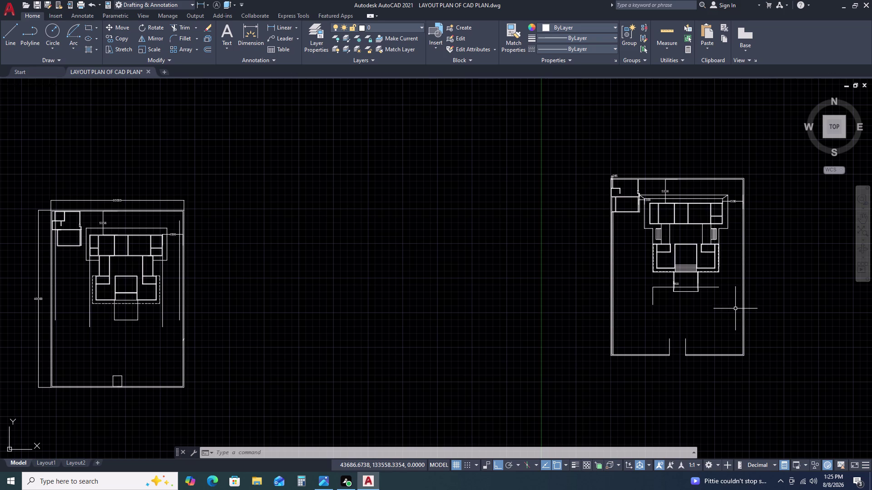
scroll(up, 3)
scroll(up, 3)
Draw a horizontal XLINE through the top edge of the 150 block.
key(x)
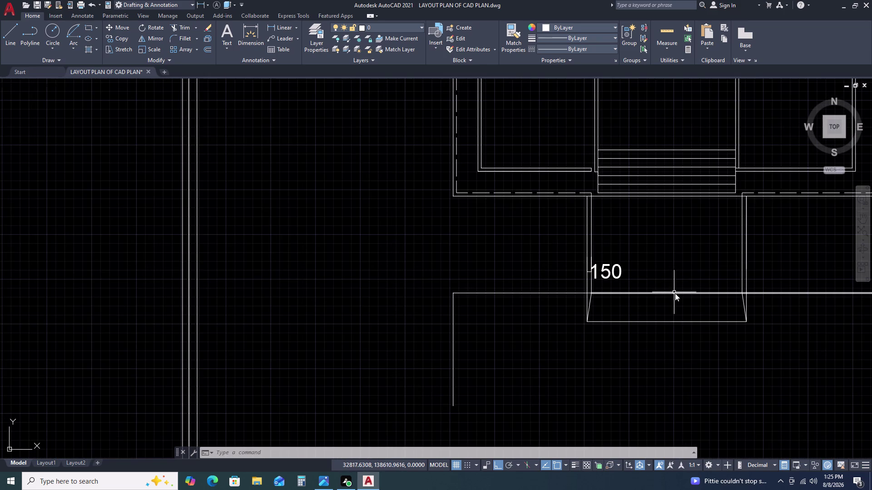
key(l)
key(space)
text(H)
key(space)
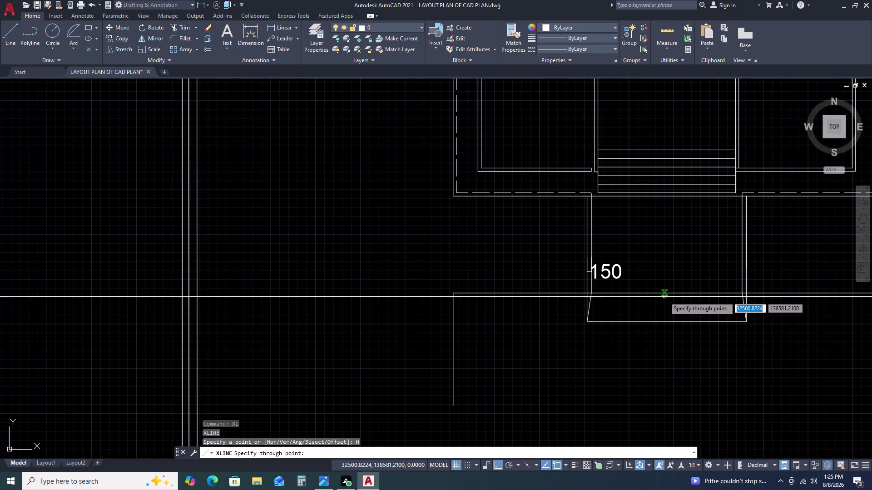
scroll(up, 3)
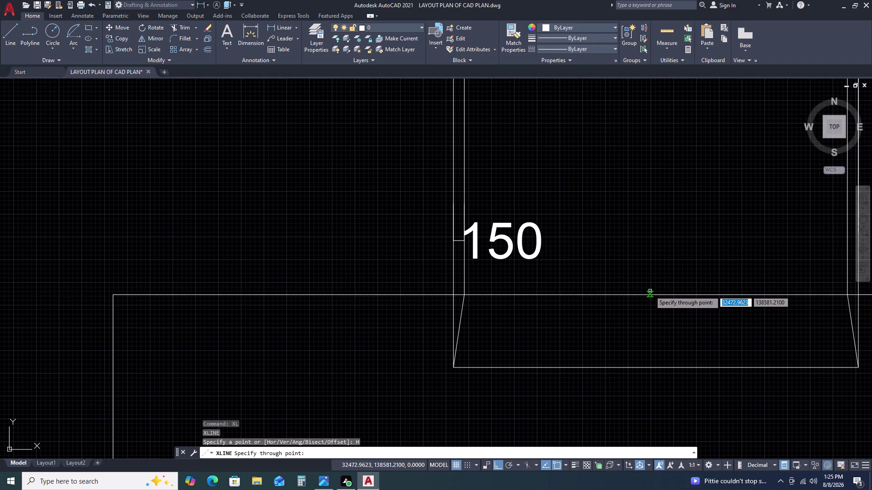
click(651, 295)
key(Escape)
key(Escape)
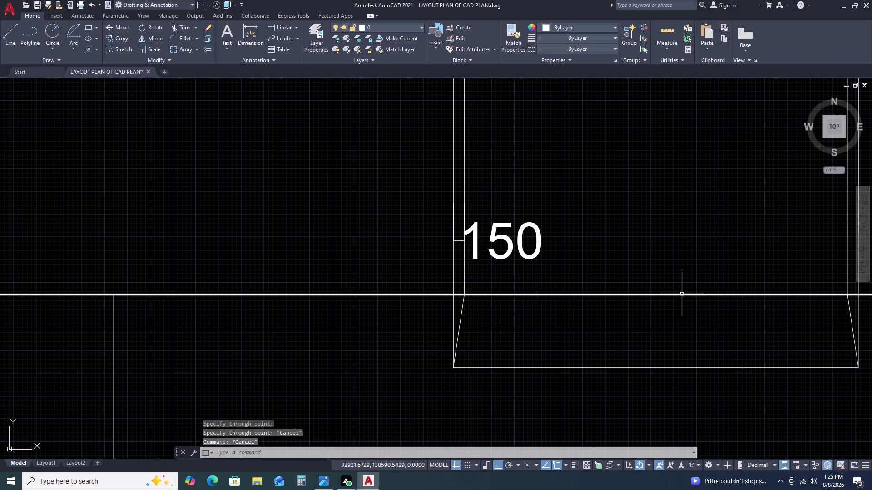
Pan along the new horizontal construction line and select it for offsetting.
scroll(down, 3)
middle_drag(746, 323, 669, 264)
scroll(up, 3)
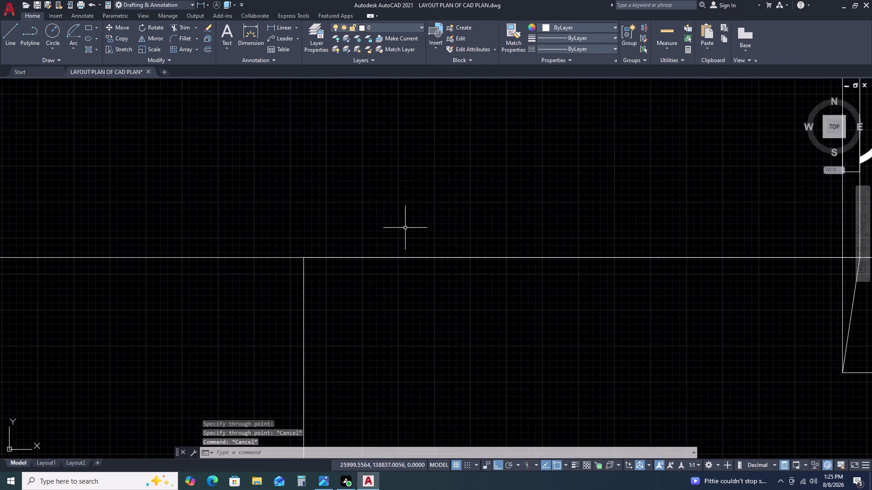
scroll(up, 3)
scroll(up, 3)
scroll(down, 3)
scroll(down, 3)
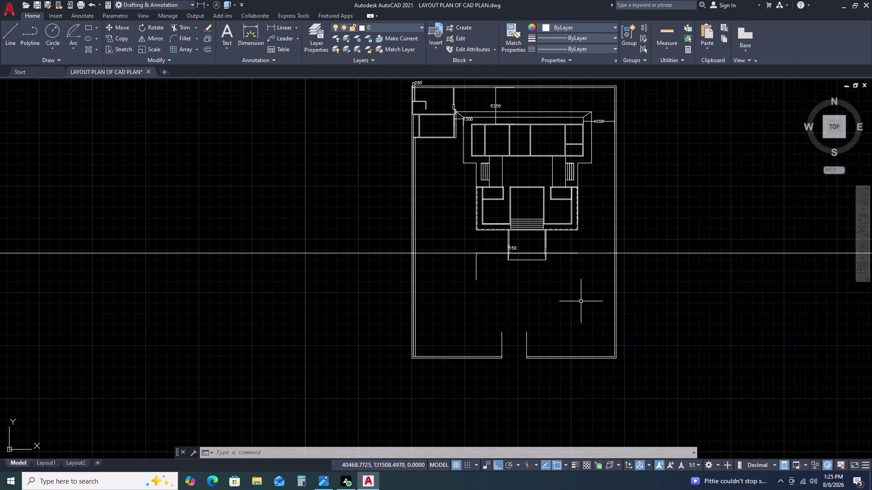
click(704, 227)
click(681, 273)
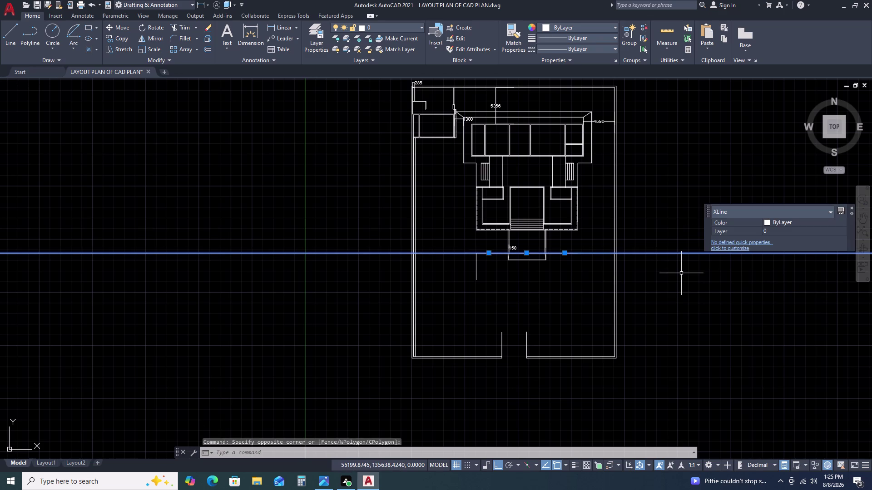
key(o)
key(space)
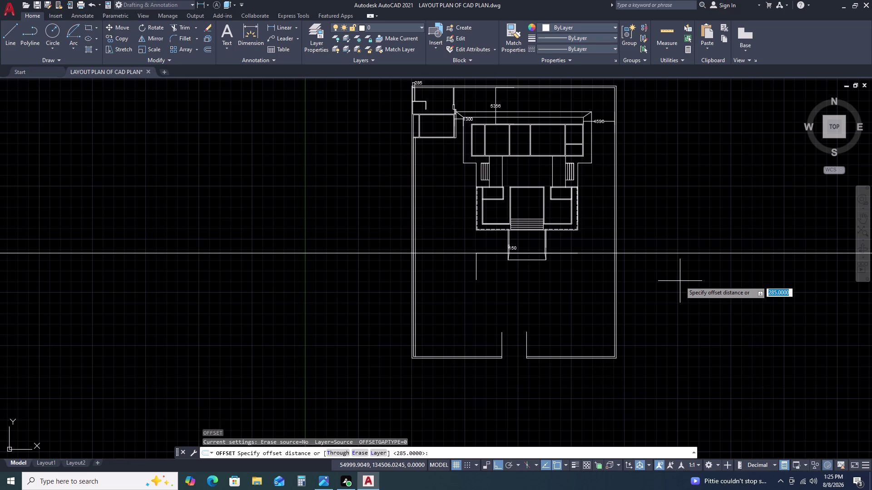
Offset the construction line twice downward at 4800.
key(4)
key(8)
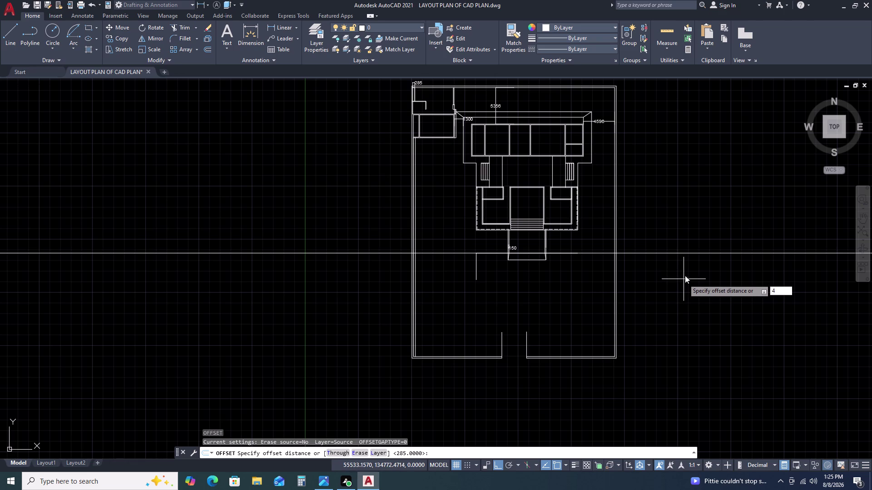
key(0)
key(0)
key(space)
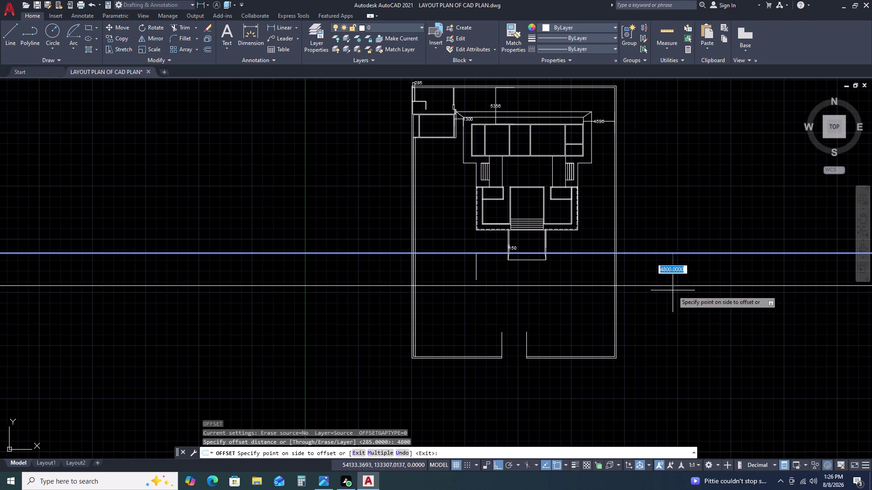
click(559, 308)
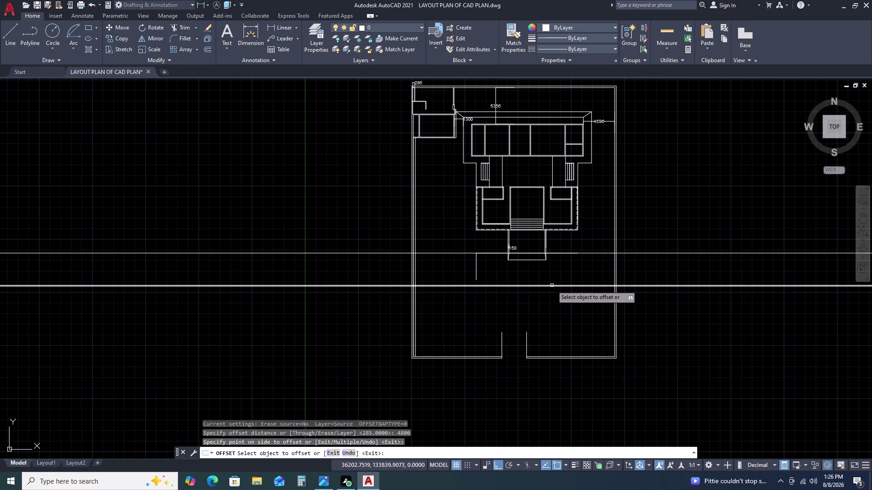
click(552, 285)
click(554, 310)
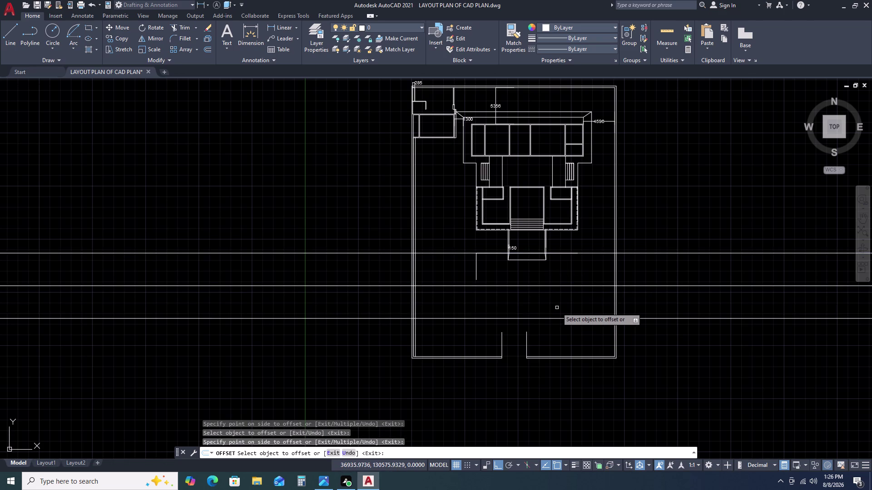
key(Escape)
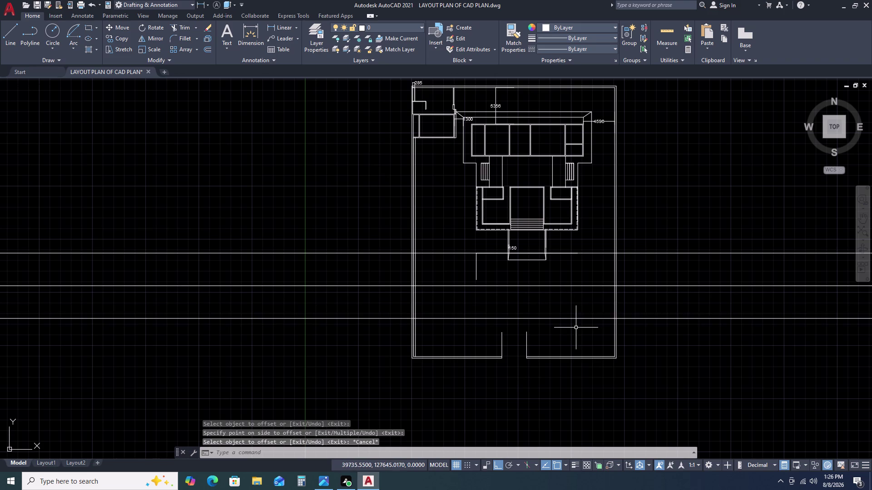
Delete the two 4800 offset construction lines.
click(576, 328)
click(568, 278)
key(Delete)
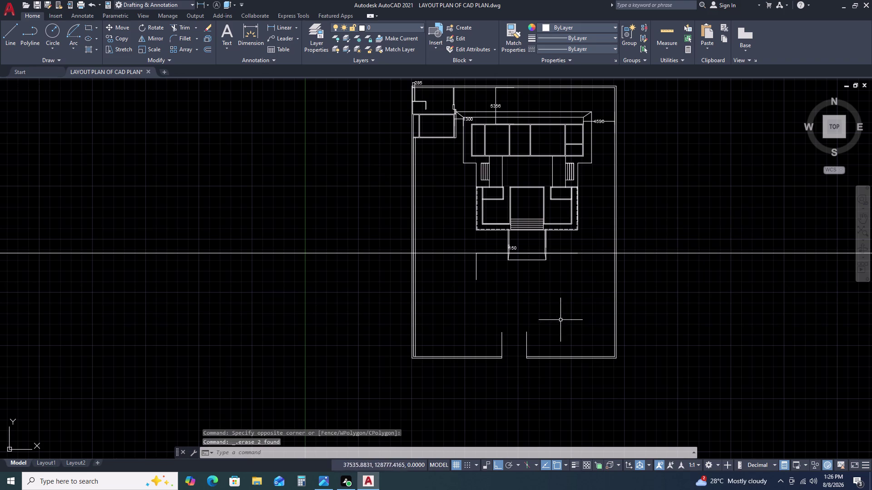
scroll(up, 3)
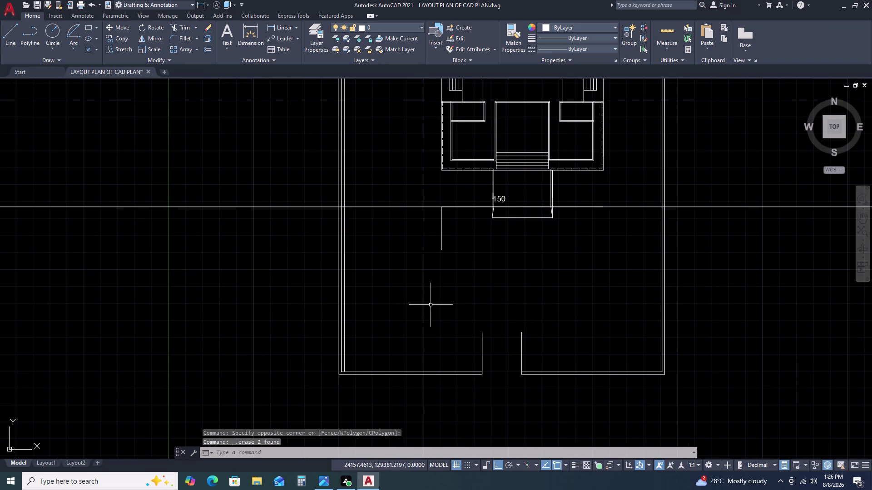
scroll(down, 3)
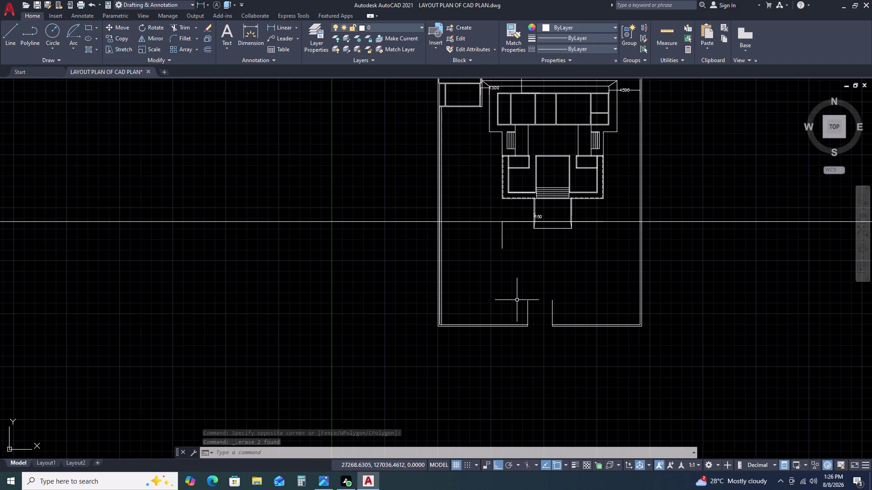
Start an ARC near the opening, then cancel the unsatisfactory attempt.
text(ARC)
key(space)
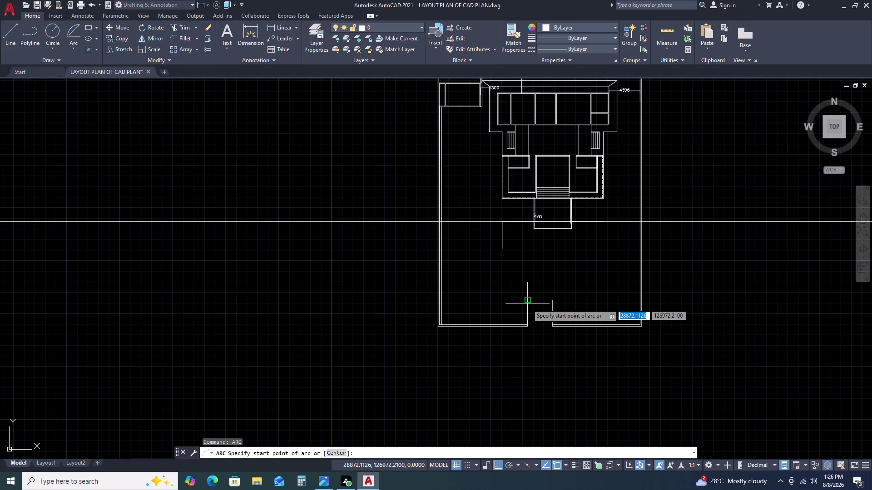
click(527, 304)
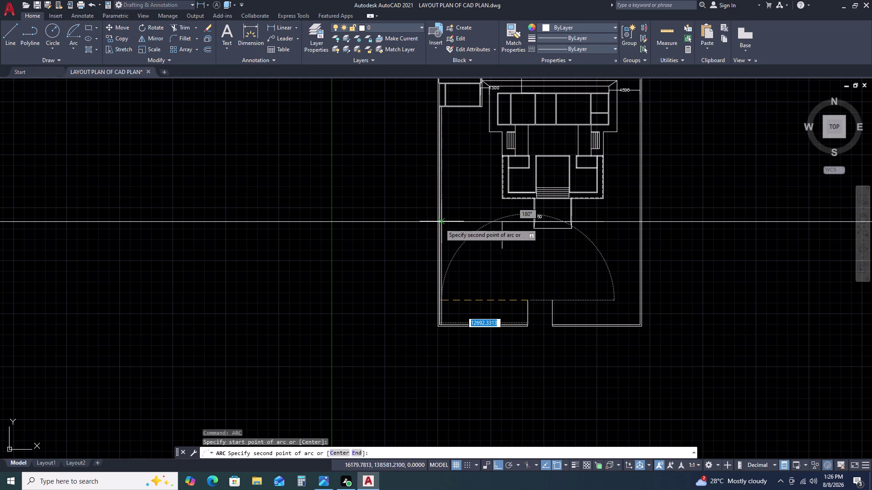
click(438, 224)
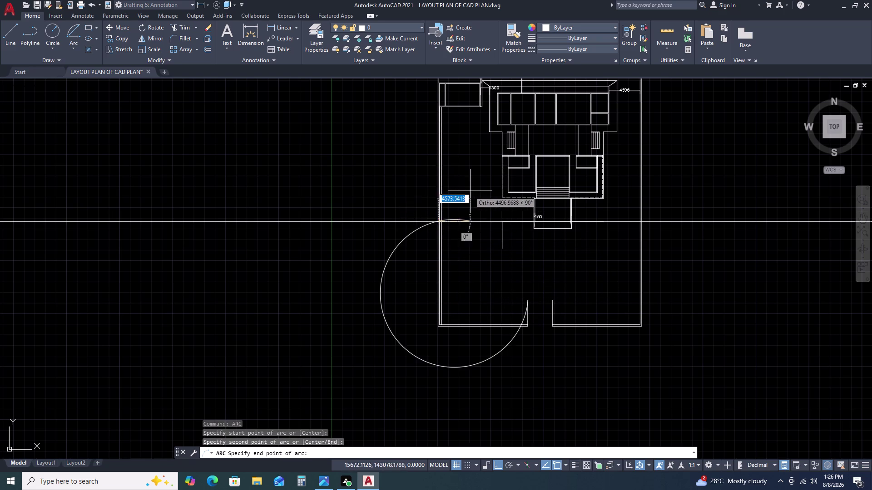
scroll(up, 3)
key(Escape)
Draw a large arc from the entrance corner through the left wall.
key(space)
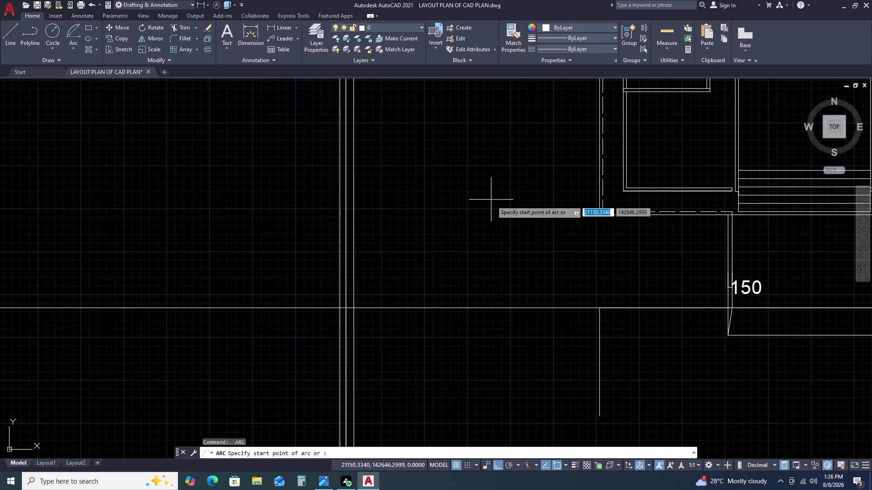
scroll(down, 3)
click(583, 387)
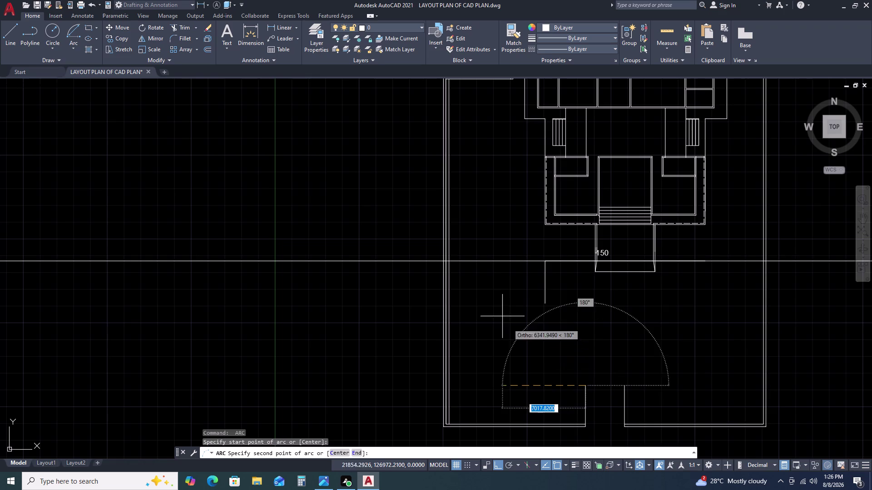
scroll(up, 3)
double_click(420, 246)
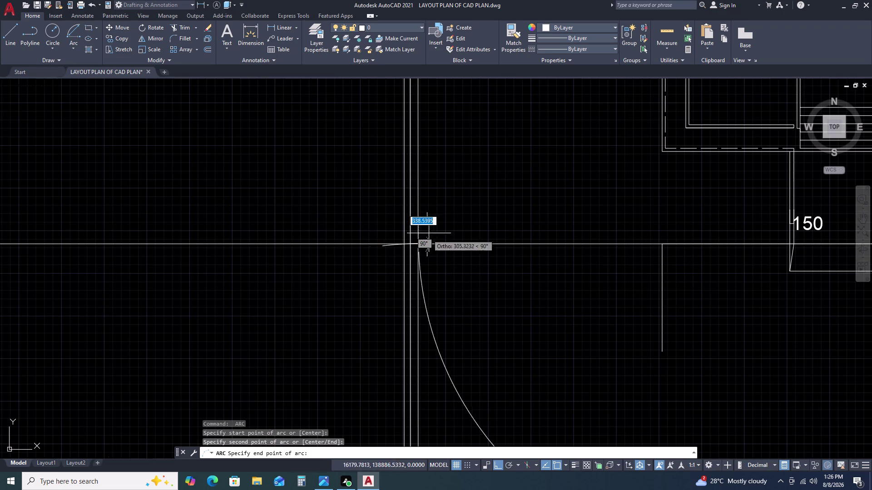
scroll(down, 3)
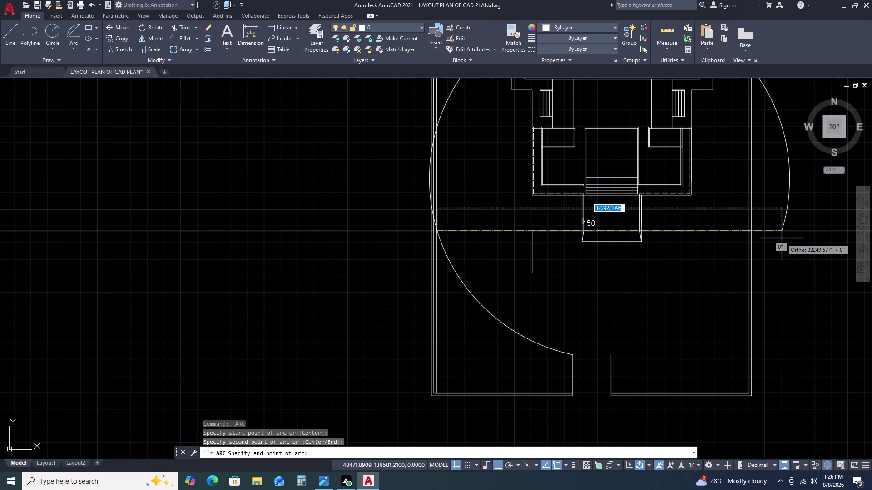
click(791, 243)
scroll(down, 3)
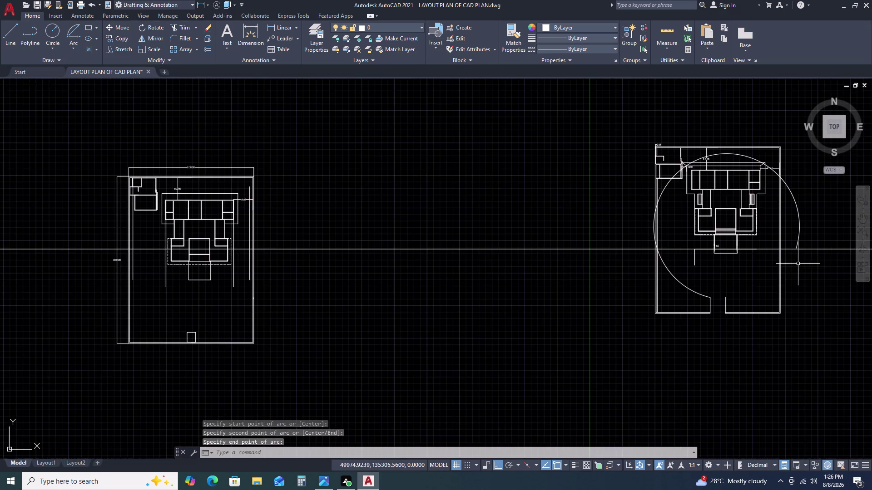
middle_drag(796, 265, 697, 289)
scroll(up, 3)
scroll(up, 3)
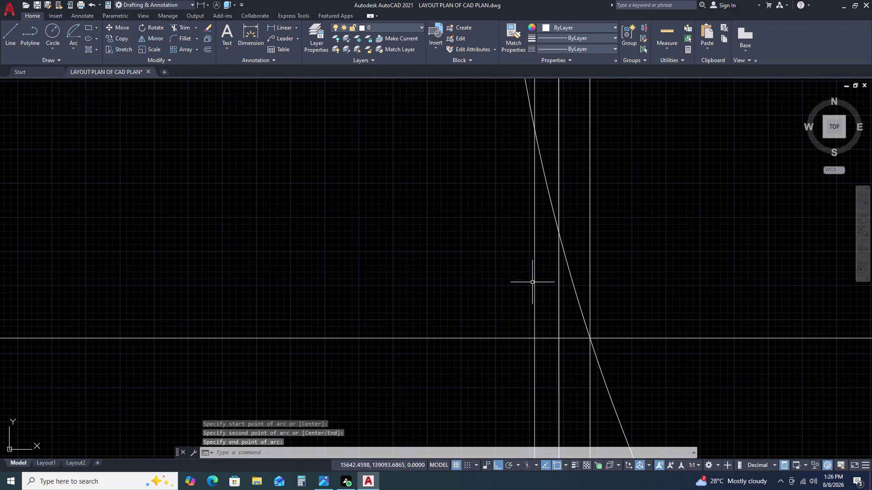
Trim the arc where it crosses the wall.
text(TR)
key(space)
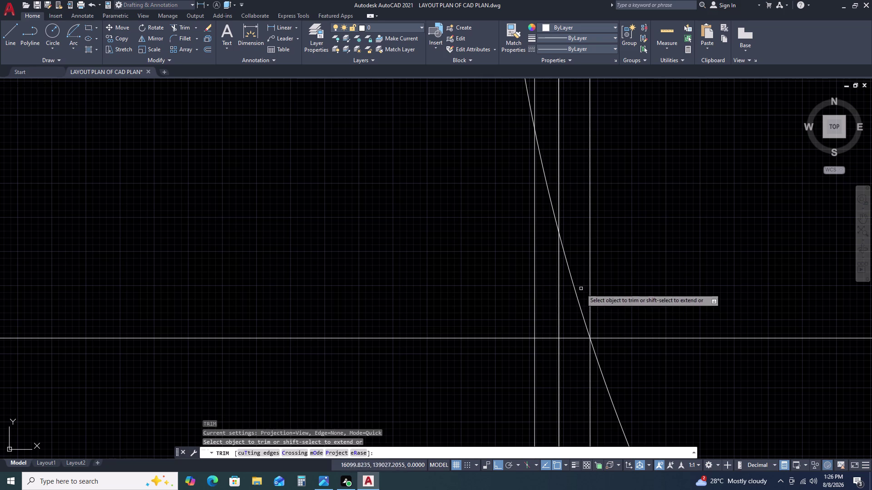
double_click(578, 280)
double_click(570, 298)
key(Escape)
Delete the leftover upper portion of the arc.
scroll(down, 3)
scroll(down, 3)
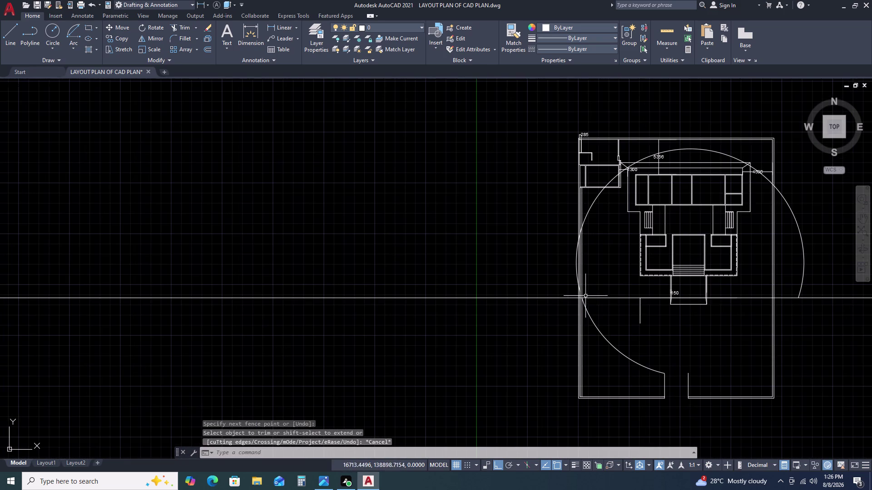
double_click(811, 262)
click(789, 270)
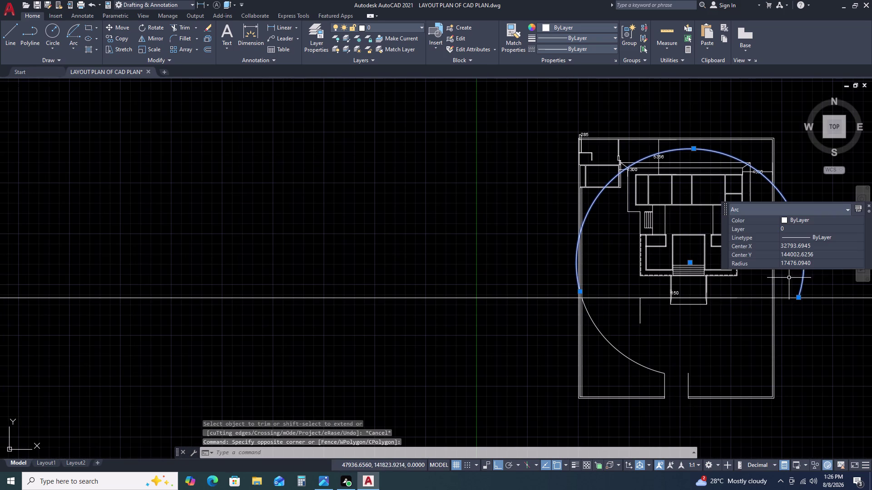
key(Delete)
Select the remaining left arc for mirroring.
middle_drag(705, 353, 674, 311)
click(627, 326)
drag(627, 326, 622, 328)
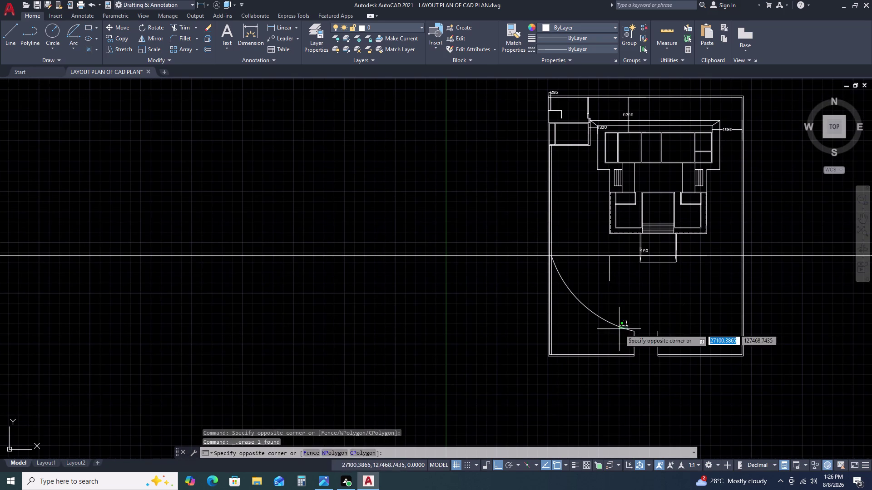
click(612, 332)
key(m)
text(I)
key(space)
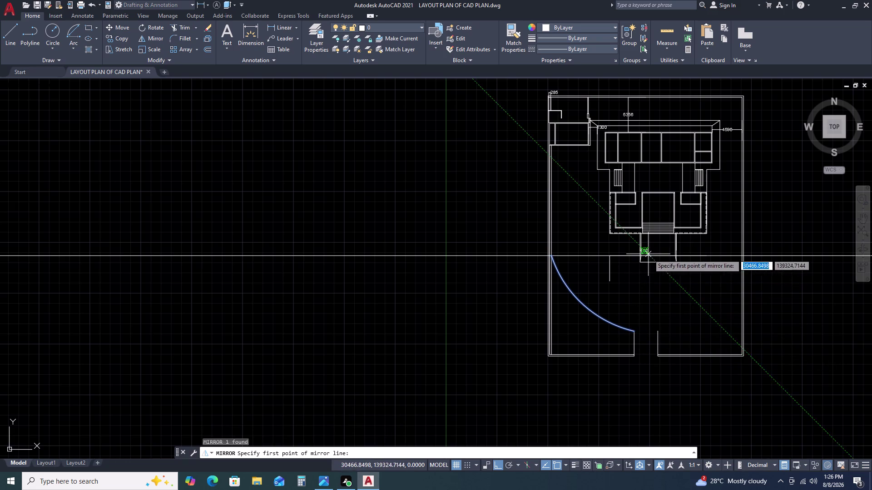
Mirror the left arc about a vertical line through the entrance centre.
scroll(up, 3)
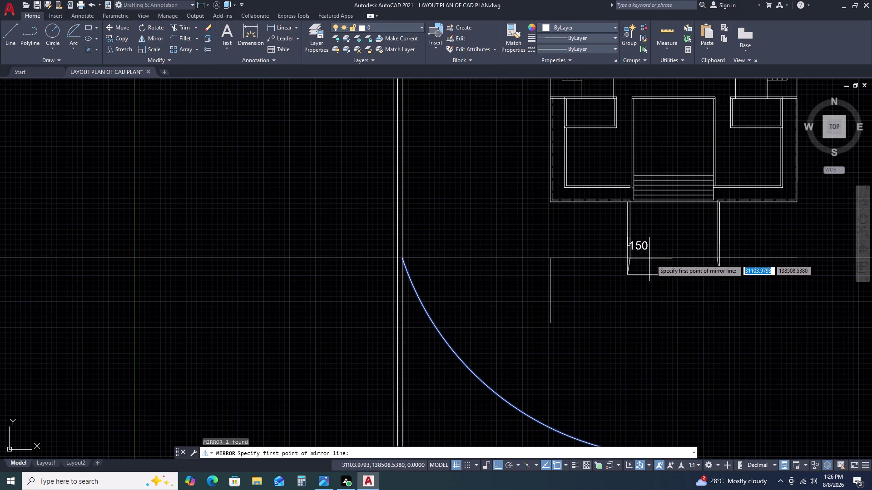
drag(673, 259, 673, 247)
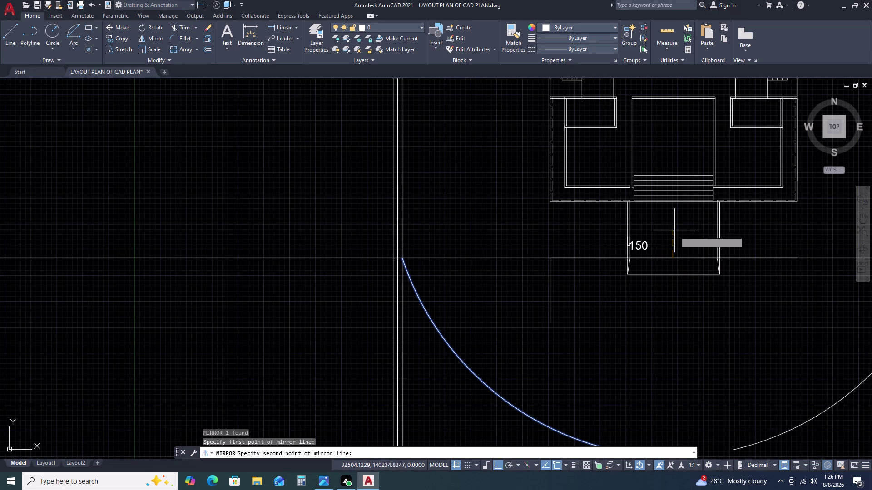
scroll(down, 3)
click(674, 218)
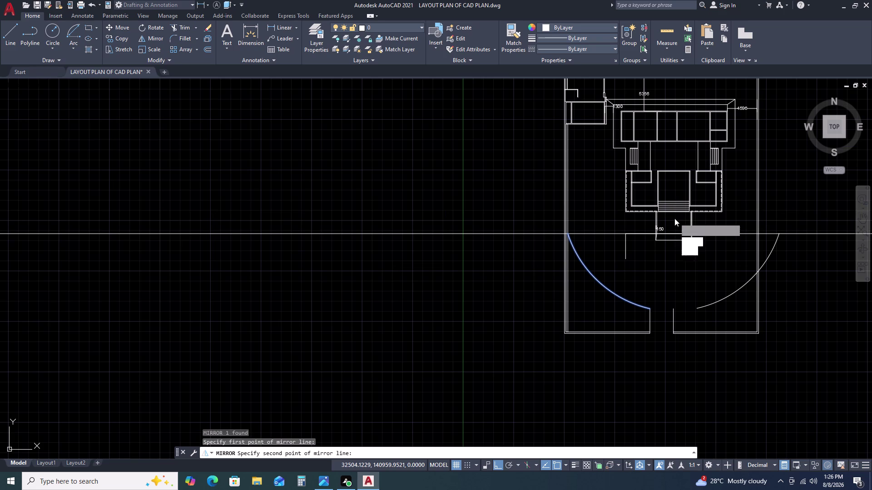
drag(690, 250, 674, 218)
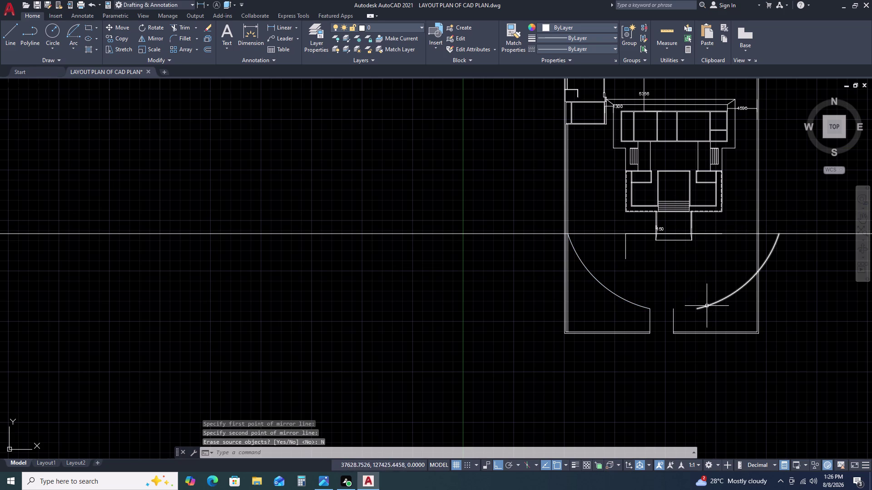
Move the mirrored arc against the right side of the entrance.
click(707, 306)
text(M)
key(space)
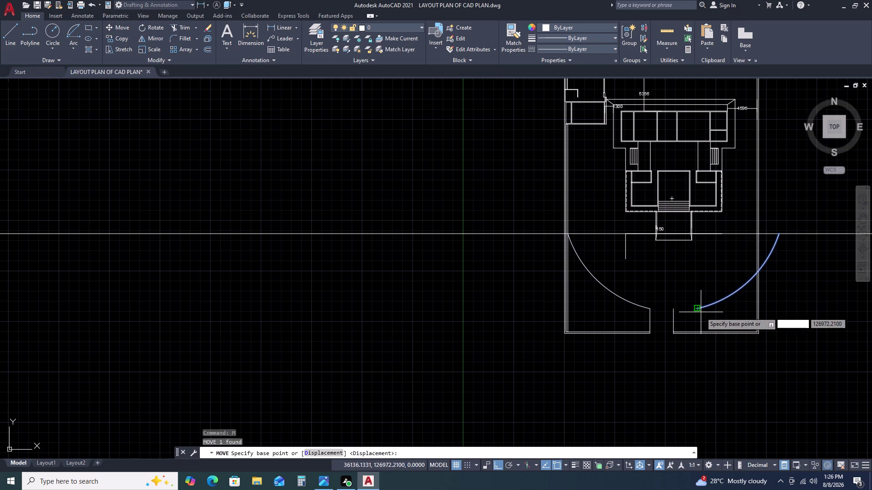
click(698, 311)
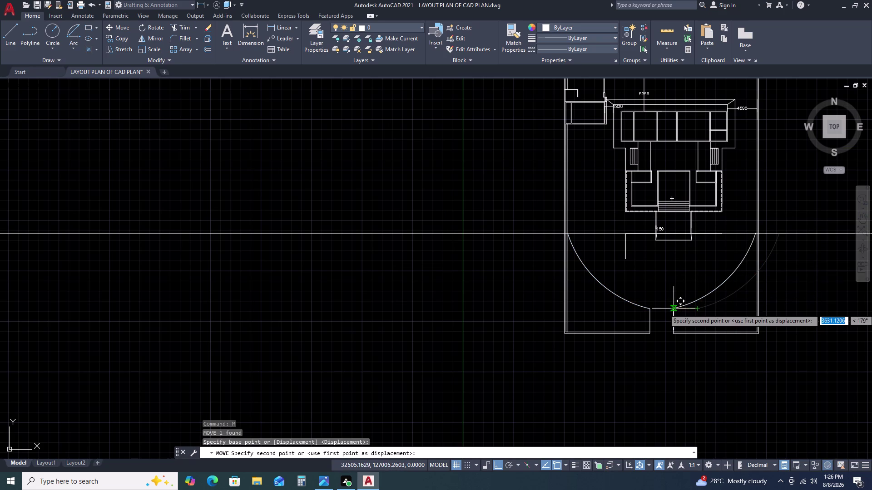
click(672, 309)
Select the right arc and bring its upper end into view.
scroll(up, 3)
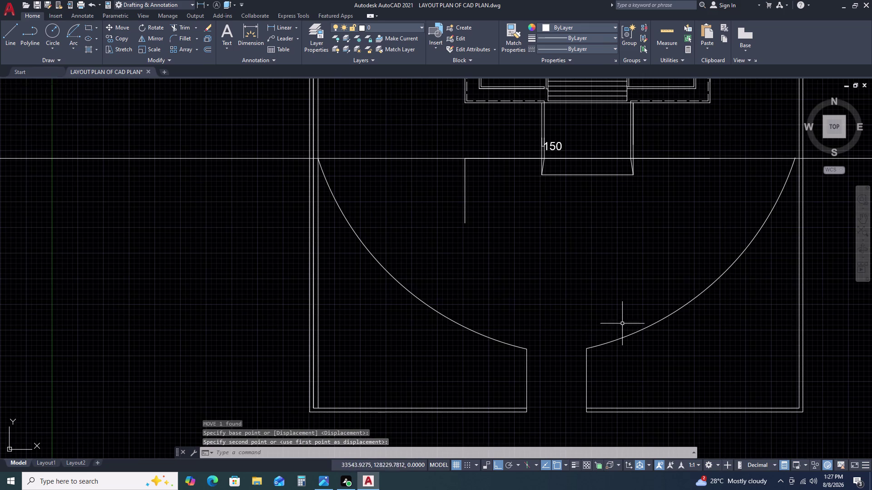
middle_drag(714, 270, 705, 304)
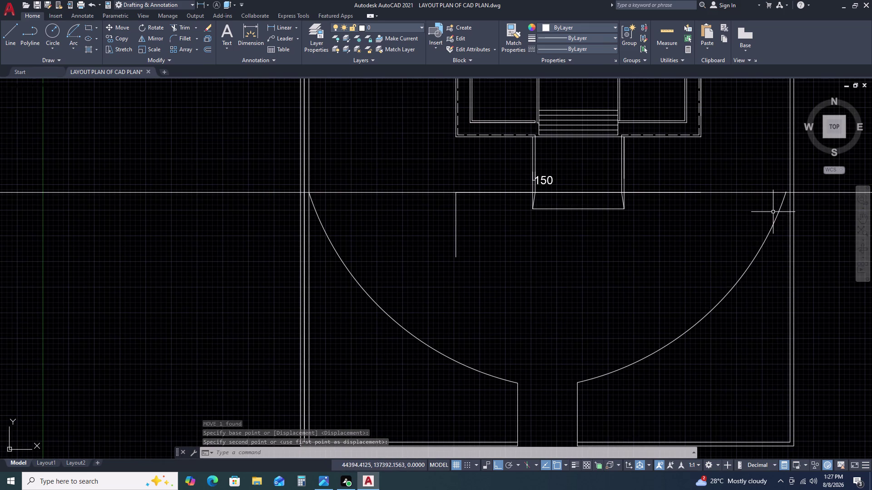
click(773, 212)
click(767, 252)
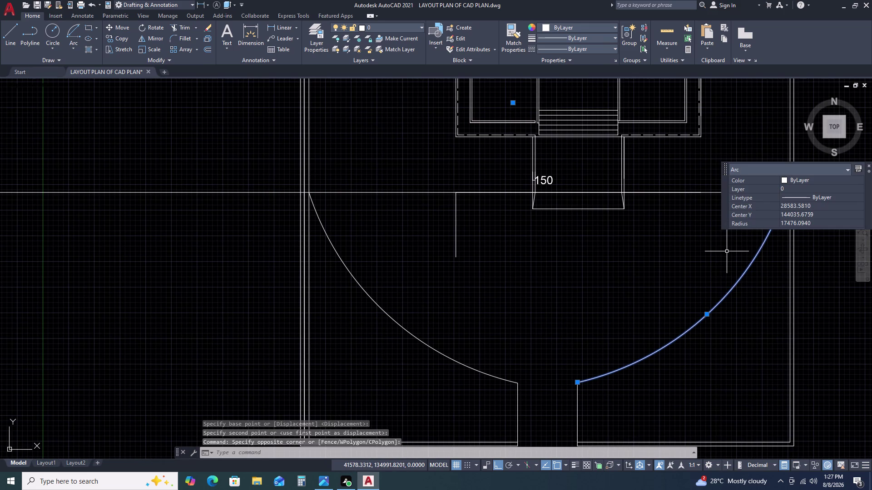
middle_drag(724, 250, 707, 253)
middle_click(679, 260)
middle_drag(748, 268, 716, 280)
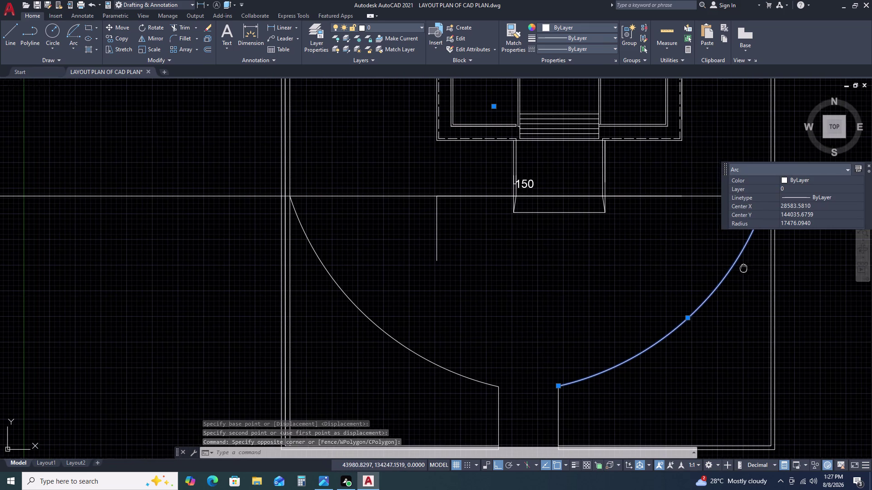
middle_drag(716, 280, 595, 314)
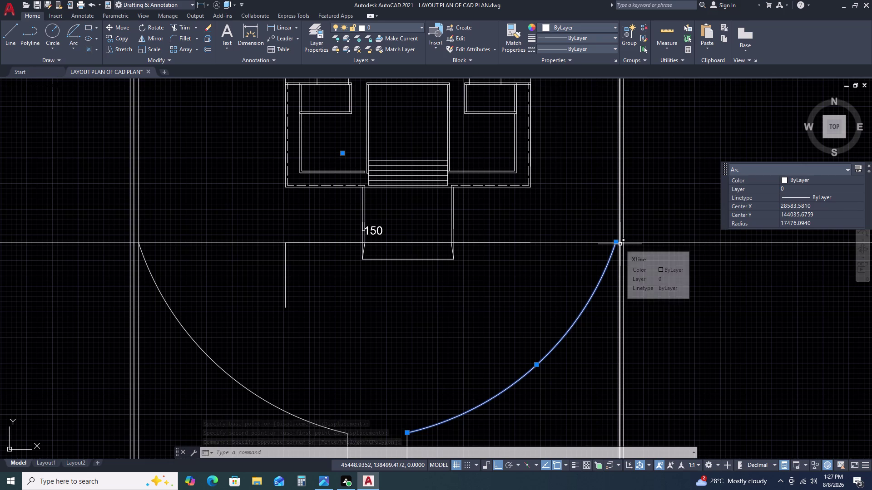
scroll(up, 3)
Try stretching the arc's upper endpoint, then cancel and clear the selection.
click(615, 242)
click(620, 244)
key(Escape)
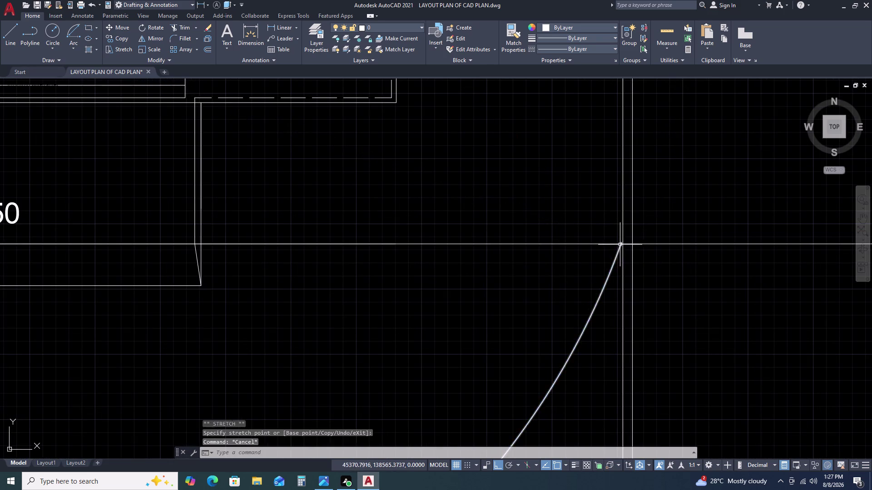
scroll(down, 3)
key(Escape)
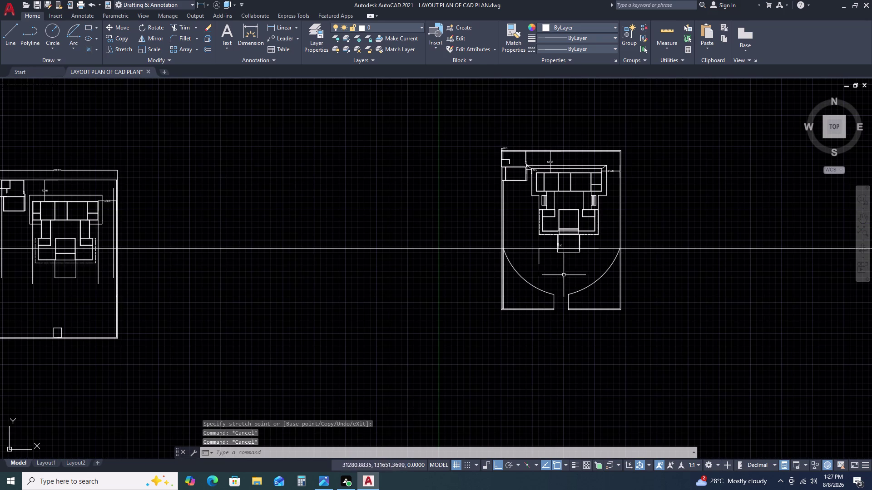
scroll(up, 3)
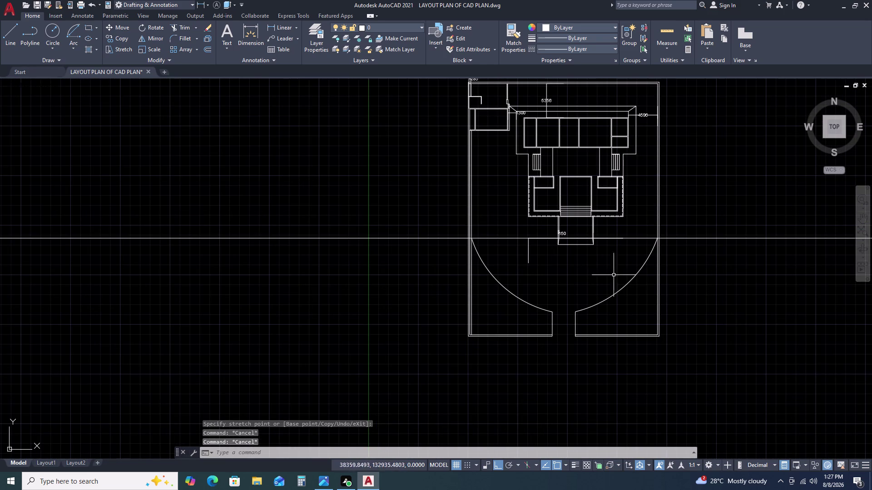
click(605, 307)
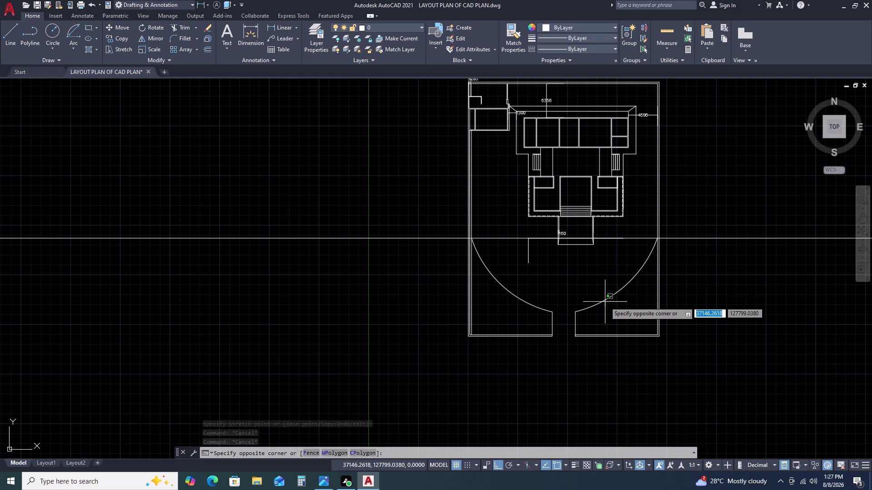
Offset the right and left large arcs inward by 3600.
click(599, 283)
key(o)
key(space)
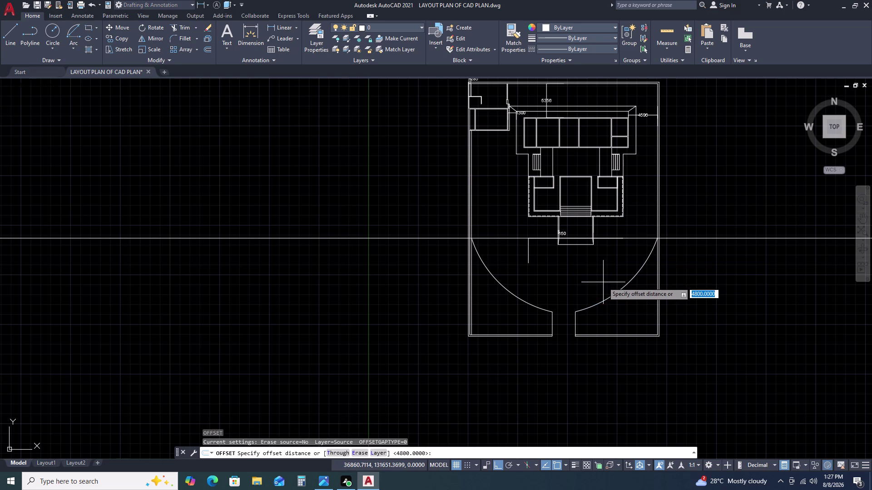
text(3600)
key(space)
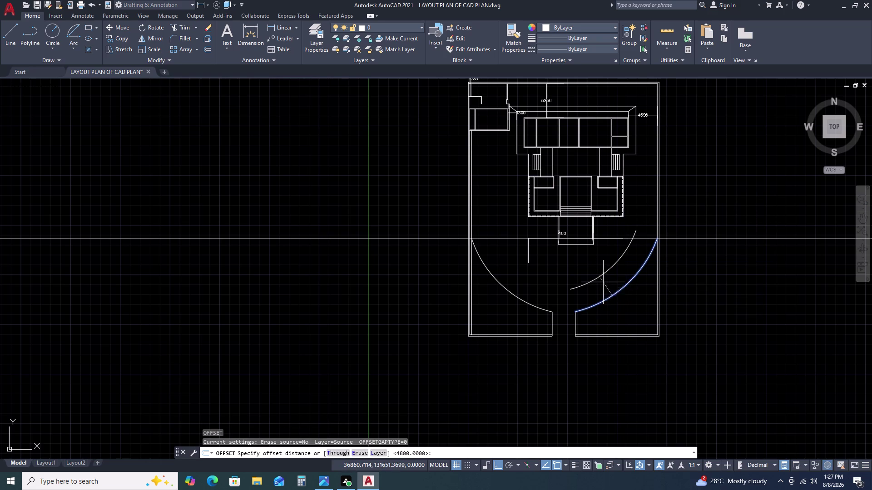
click(597, 270)
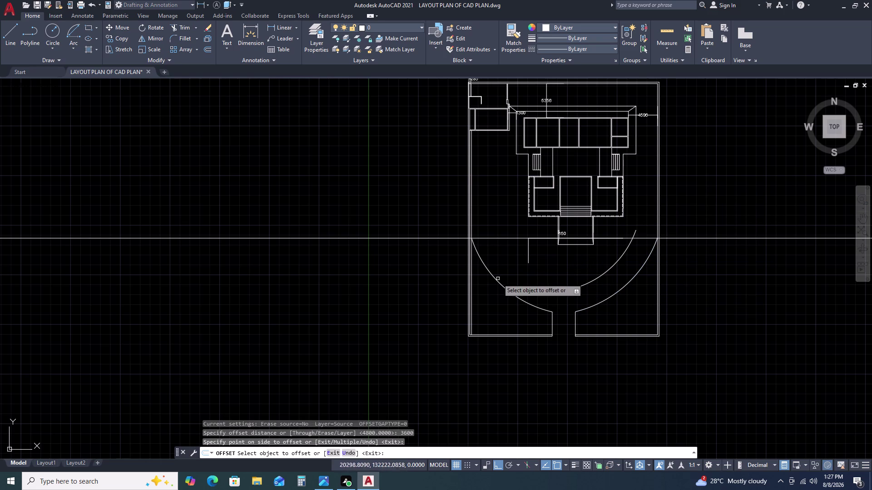
click(499, 284)
drag(544, 259, 549, 259)
key(Escape)
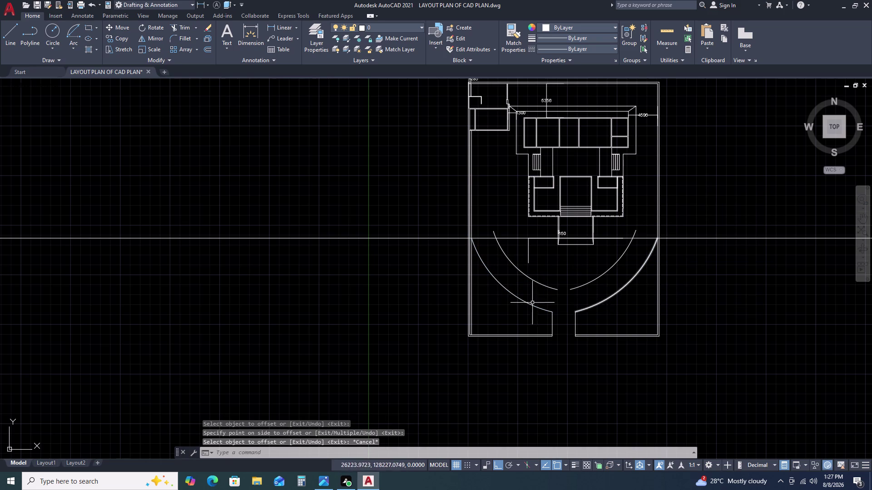
Start a line at the left inner arc's lower end.
scroll(up, 3)
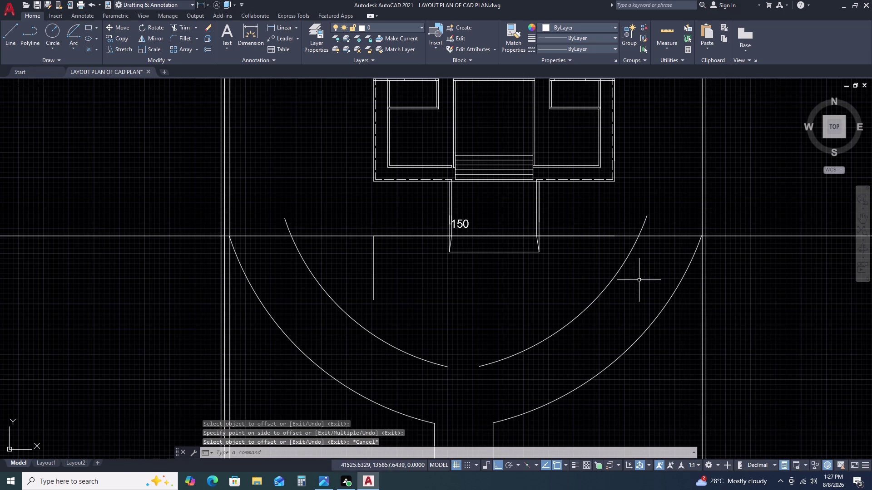
middle_drag(559, 315, 626, 255)
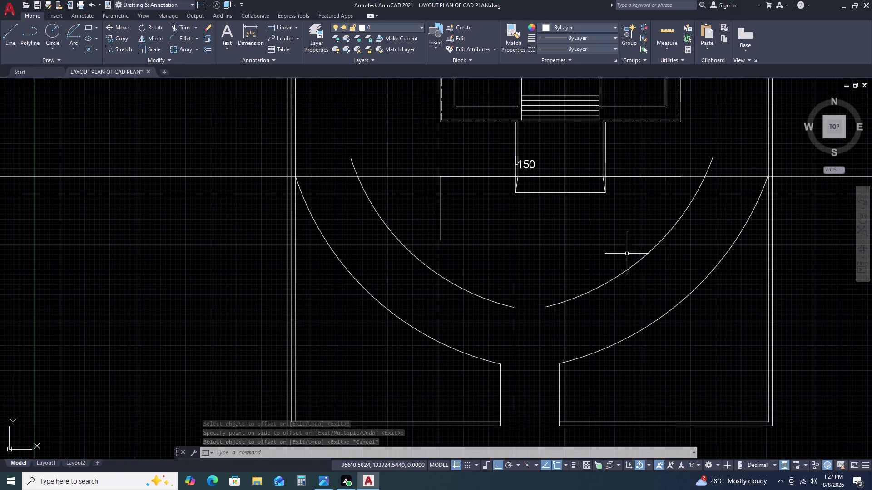
key(l)
key(space)
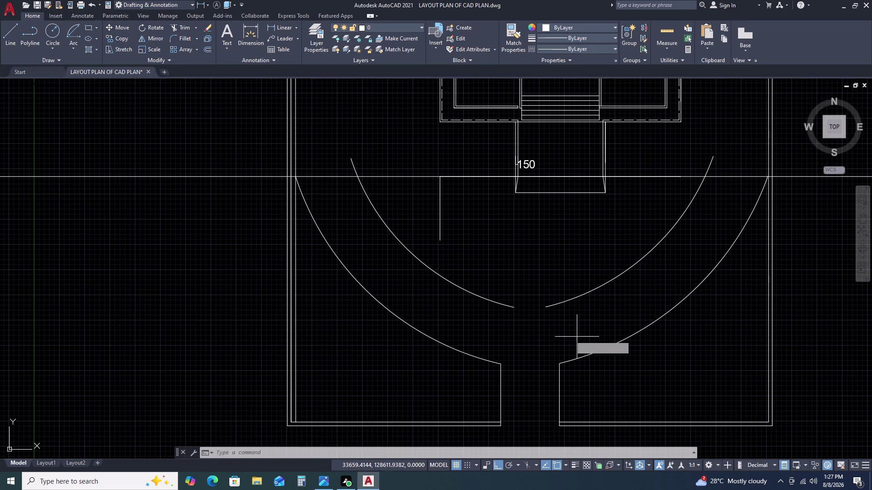
click(511, 308)
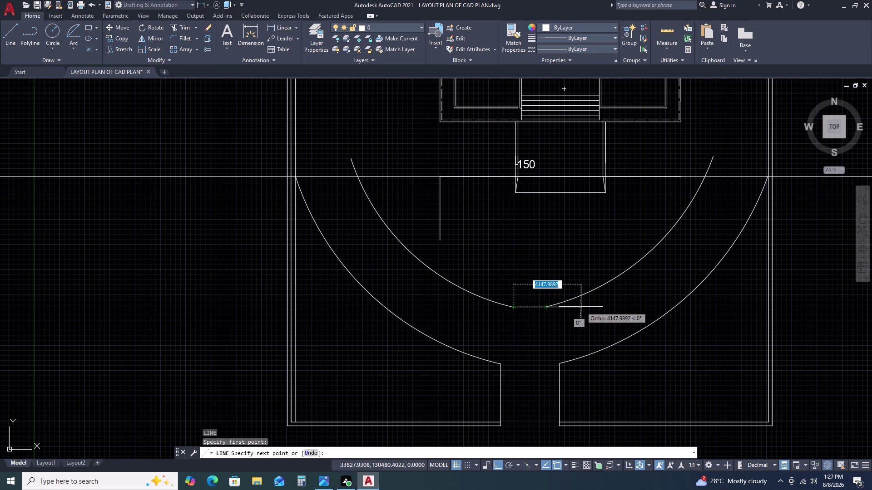
End the line at the right inner arc and snap that arc's end onto it.
click(580, 307)
key(Escape)
click(580, 297)
click(561, 301)
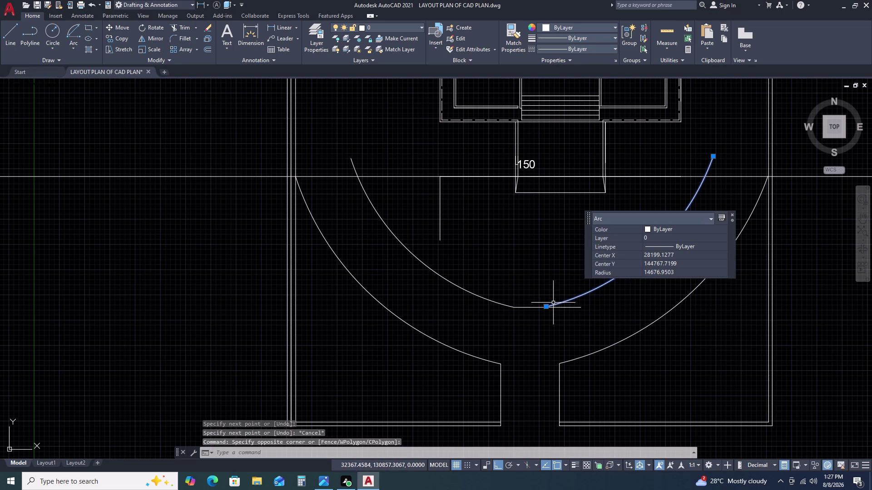
click(546, 306)
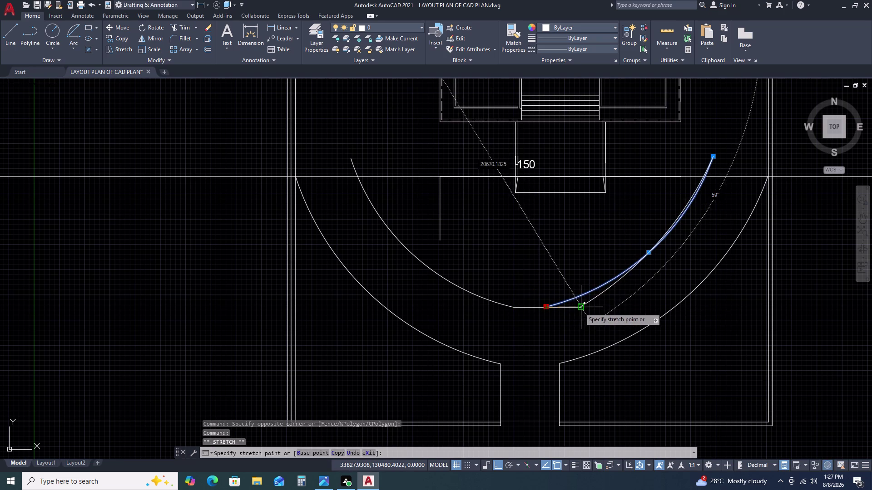
click(584, 308)
key(Escape)
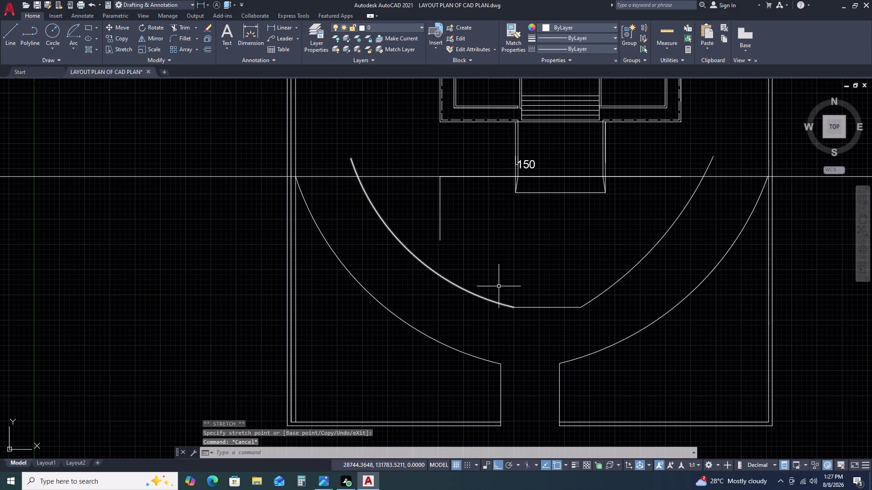
Adjust the left inner arc's lower endpoint with grips.
double_click(499, 286)
double_click(482, 293)
key(Escape)
double_click(510, 298)
click(478, 307)
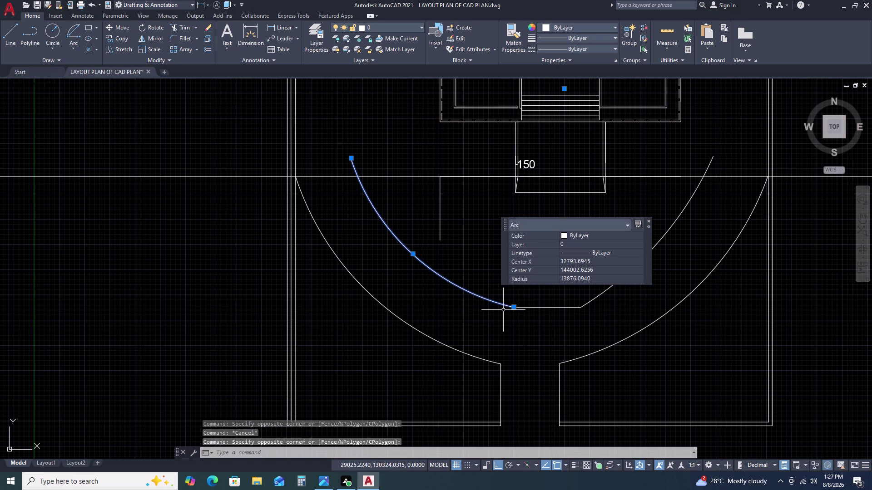
double_click(514, 307)
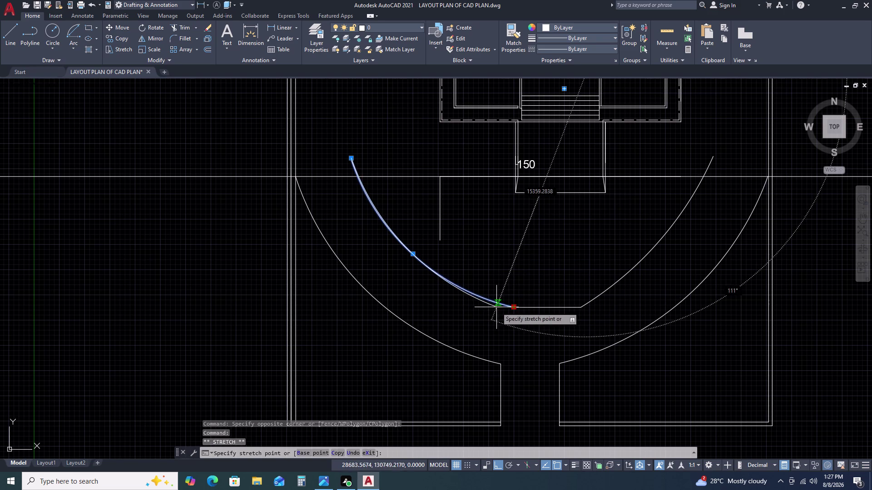
click(497, 307)
key(Escape)
Reposition the connecting line's left end to meet the left arc.
click(519, 307)
double_click(512, 310)
click(513, 310)
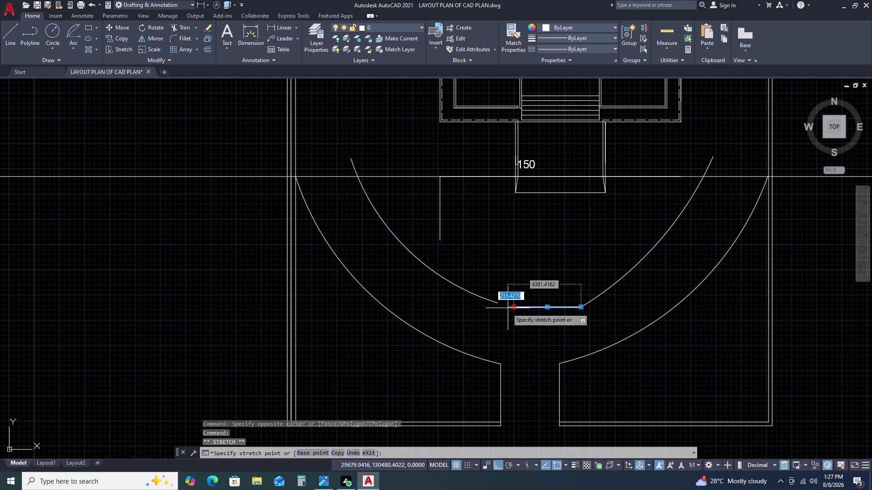
click(498, 308)
click(497, 302)
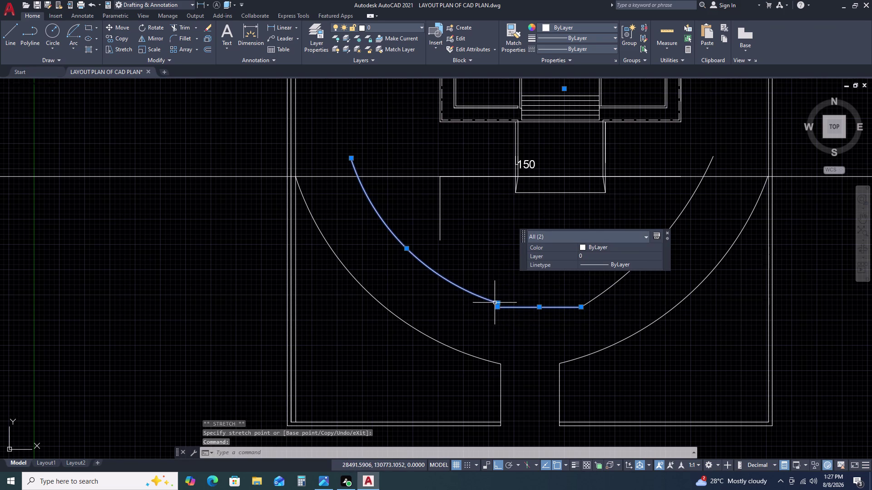
scroll(up, 3)
click(500, 307)
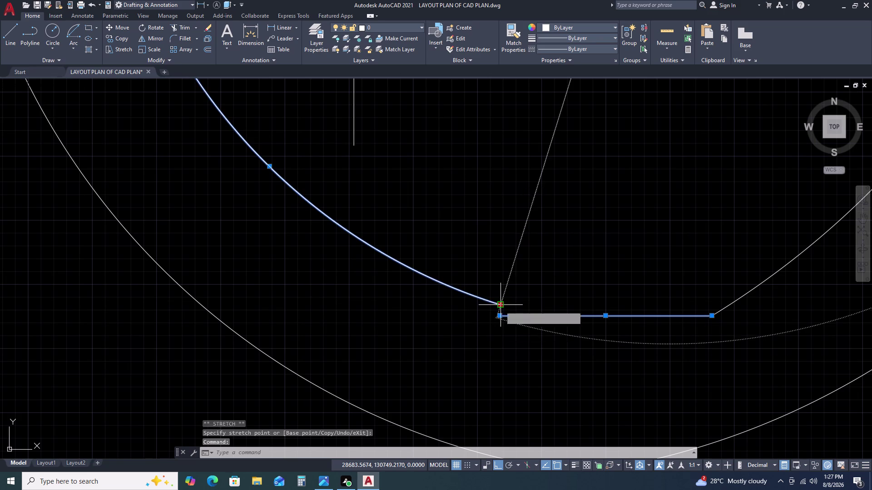
click(497, 315)
key(Escape)
scroll(down, 3)
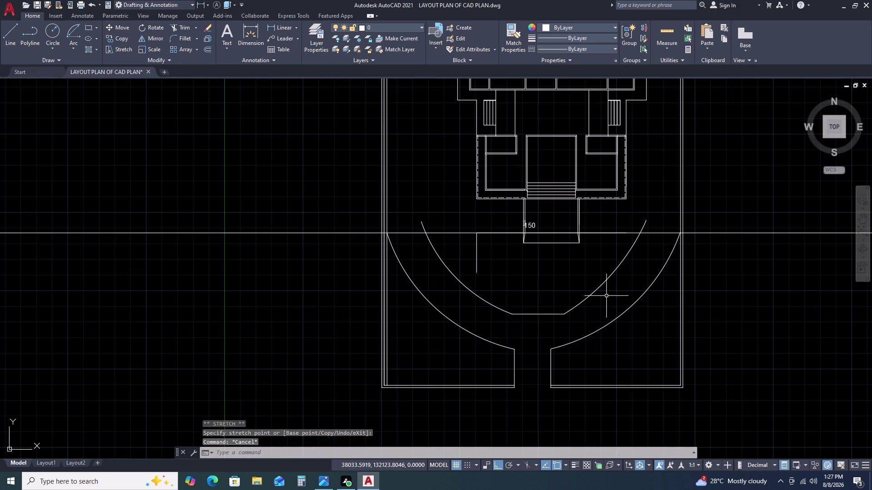
scroll(up, 3)
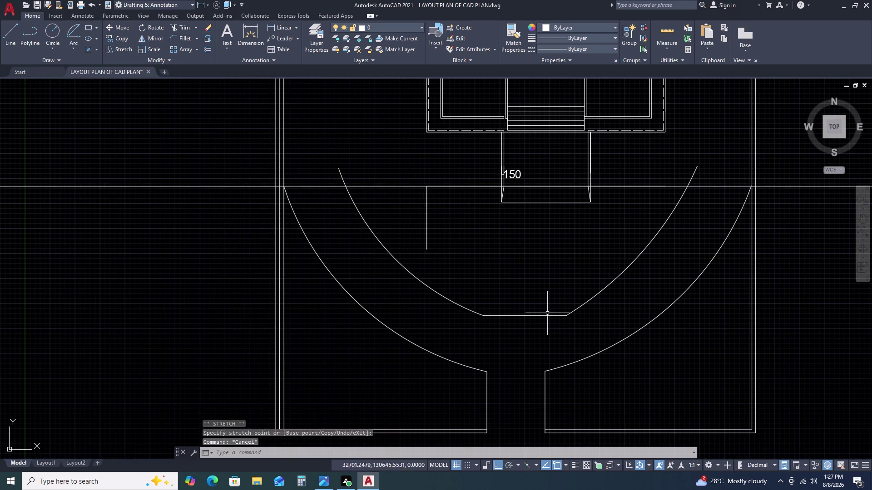
Undo the six endpoint edits with Ctrl+Z.
key(ctrl+z)
key(ctrl+z)
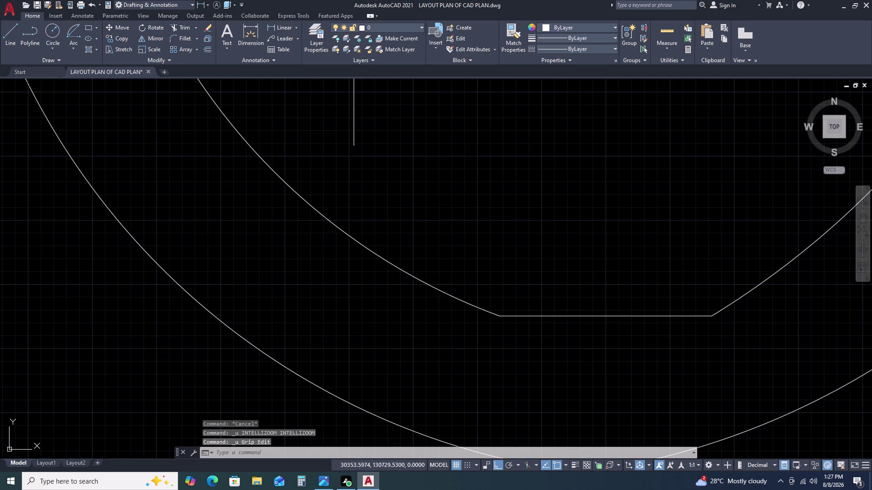
key(ctrl+z)
key(ctrl+z)
key(ctrl+z)
key(ctrl+z)
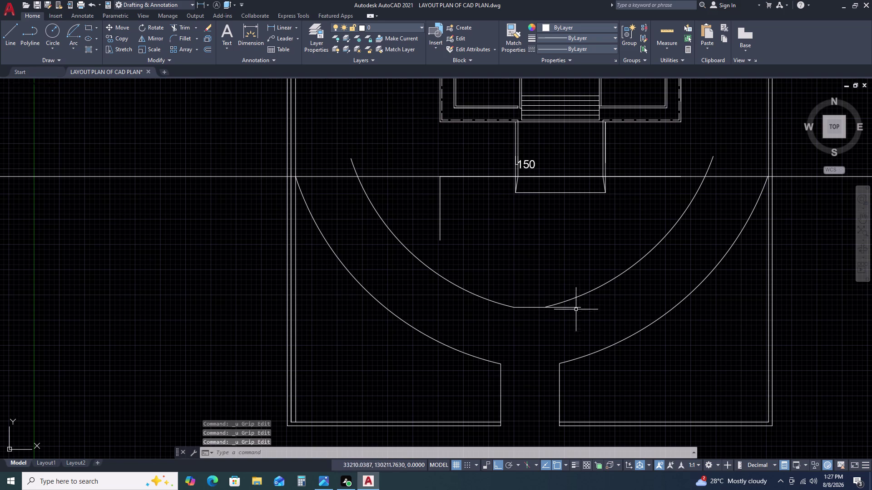
Delete the connecting line and redraw it between the inner arc ends.
click(577, 307)
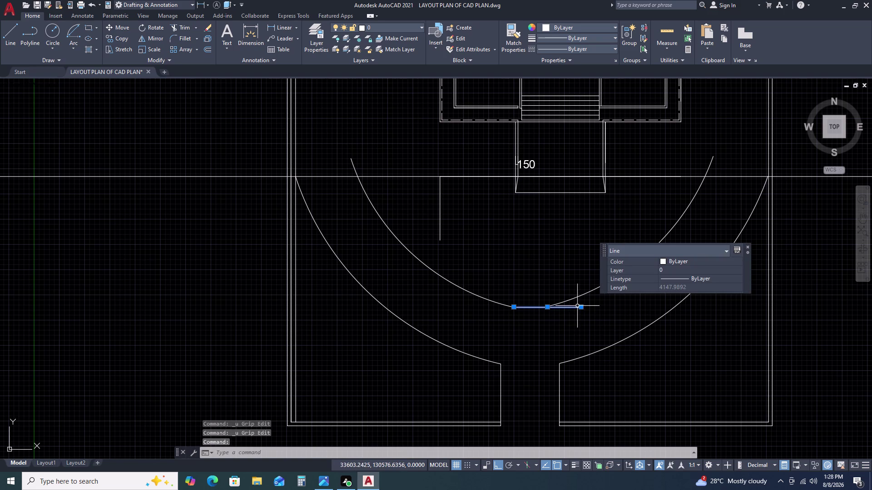
key(Delete)
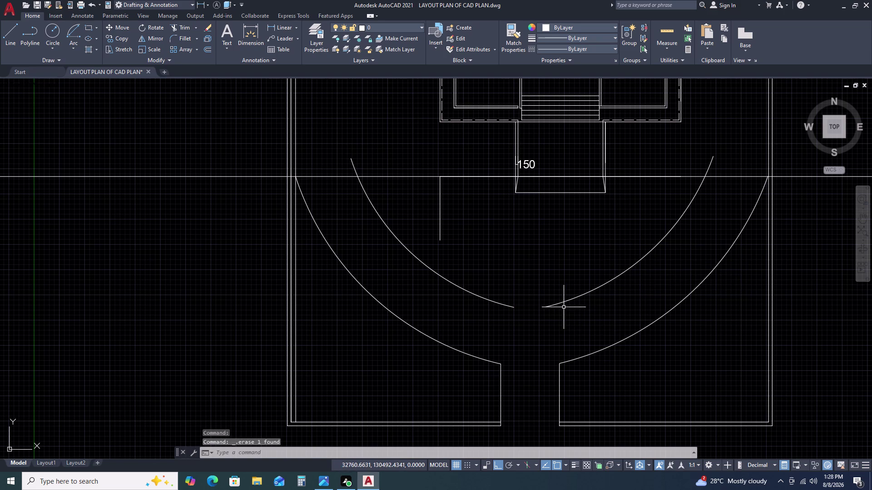
text(L)
key(space)
click(514, 308)
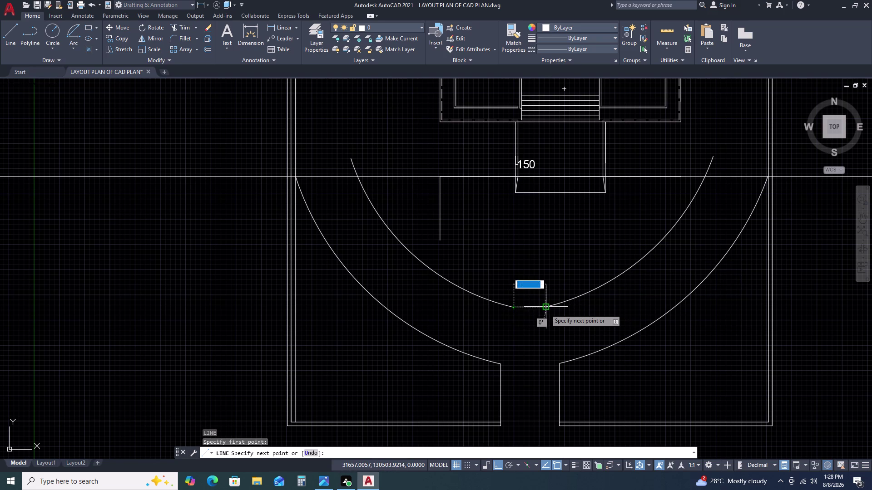
click(547, 309)
key(Escape)
Select the new connecting line after clearing a stray arc selection.
scroll(down, 3)
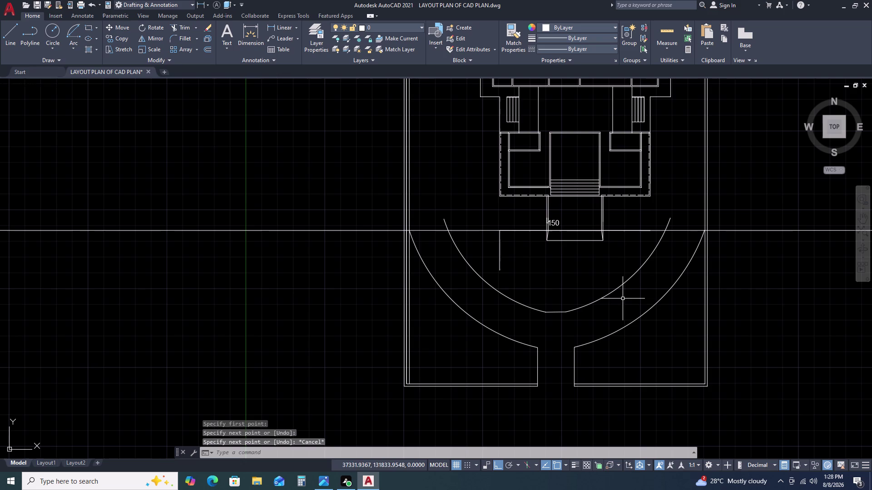
click(594, 303)
scroll(up, 3)
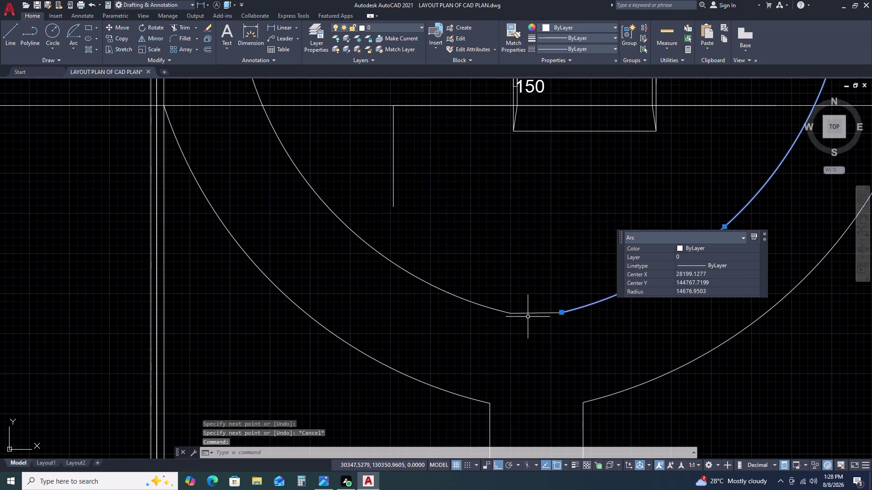
click(538, 312)
key(Escape)
click(555, 312)
click(531, 319)
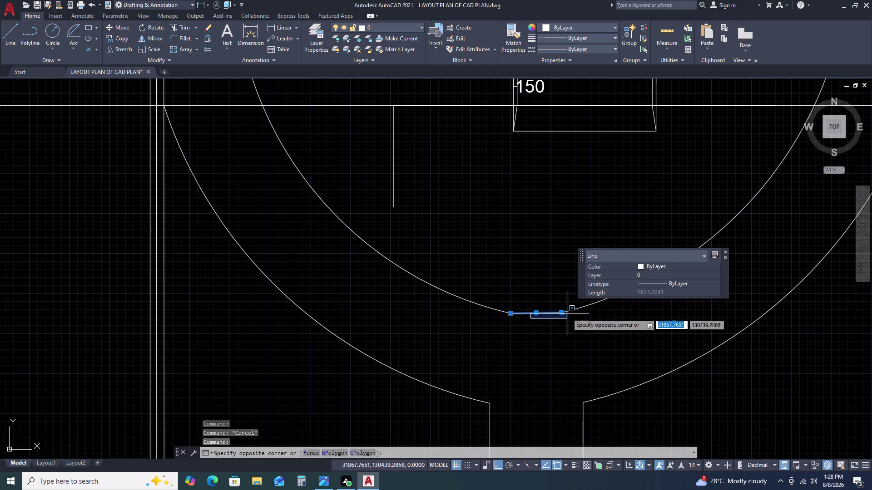
scroll(up, 3)
key(Escape)
Stretch the line's right end out past the right inner arc.
click(550, 323)
drag(550, 323, 556, 323)
click(613, 323)
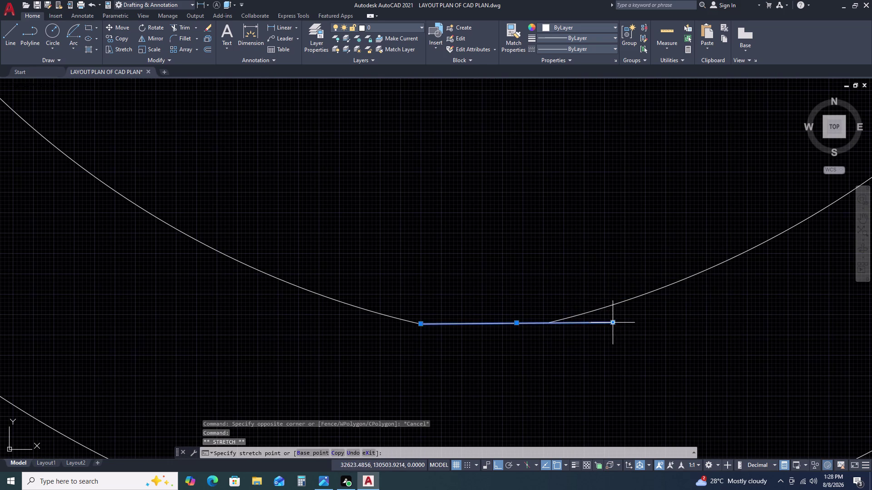
key(Escape)
triple_click(600, 306)
double_click(586, 315)
key(Escape)
scroll(down, 3)
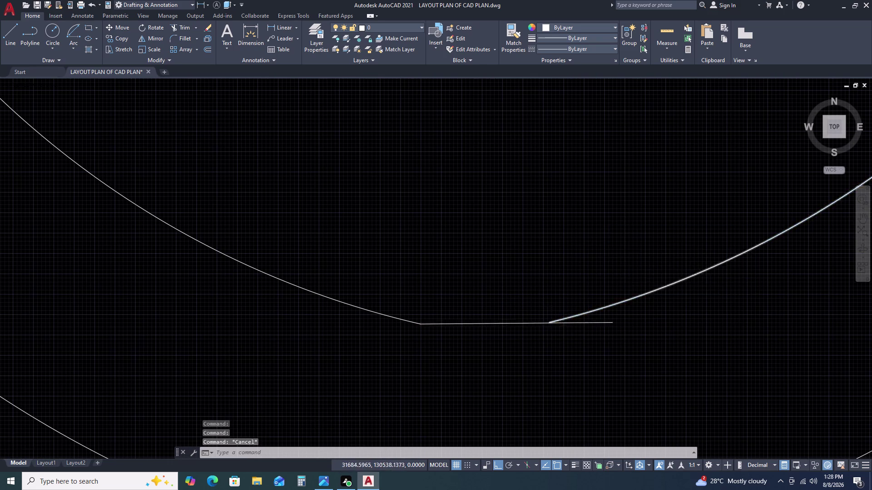
scroll(down, 3)
middle_drag(590, 325, 603, 269)
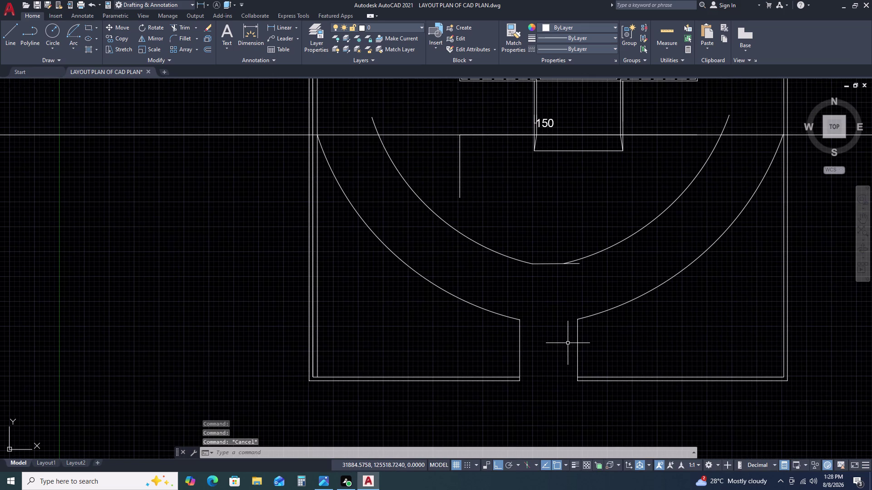
Undo the recent connecting line and inner arcs.
key(ctrl+z)
key(ctrl+z)
key(ctrl+z)
key(ctrl+z)
key(ctrl+z)
key(ctrl+z)
key(ctrl+z)
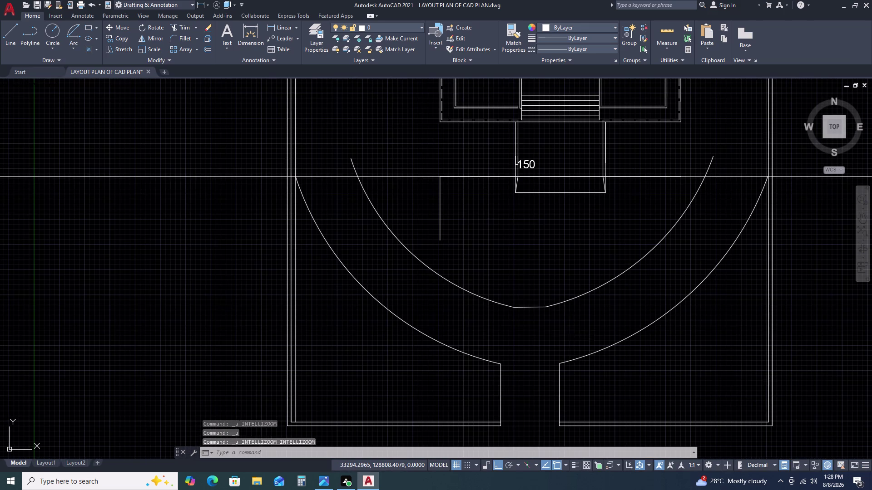
key(ctrl+z)
key(ctrl+z)
key(ctrl+z)
key(ctrl+z)
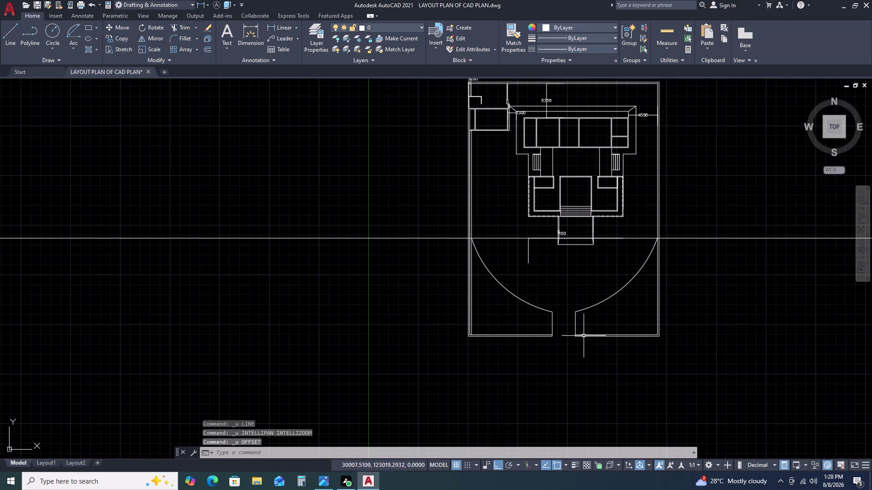
Place a vertical XL construction line through the 150 entrance block, crossing the horizontal one.
key(x)
key(l)
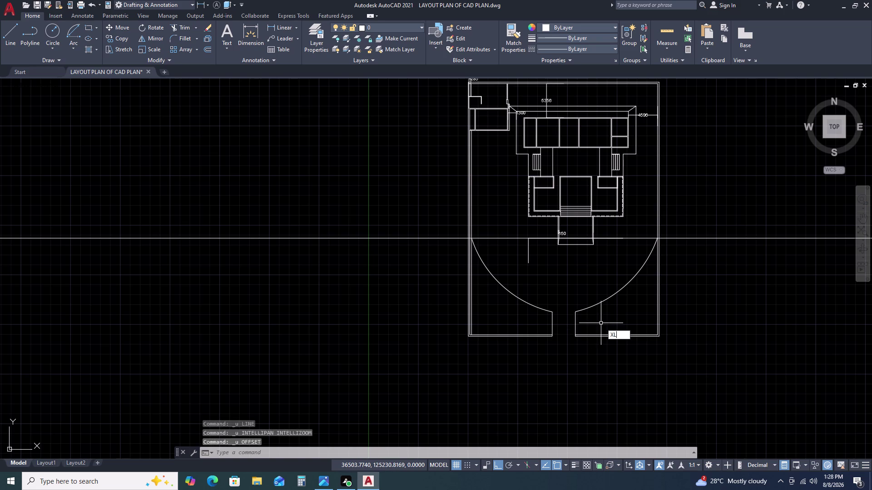
key(space)
text(V)
key(space)
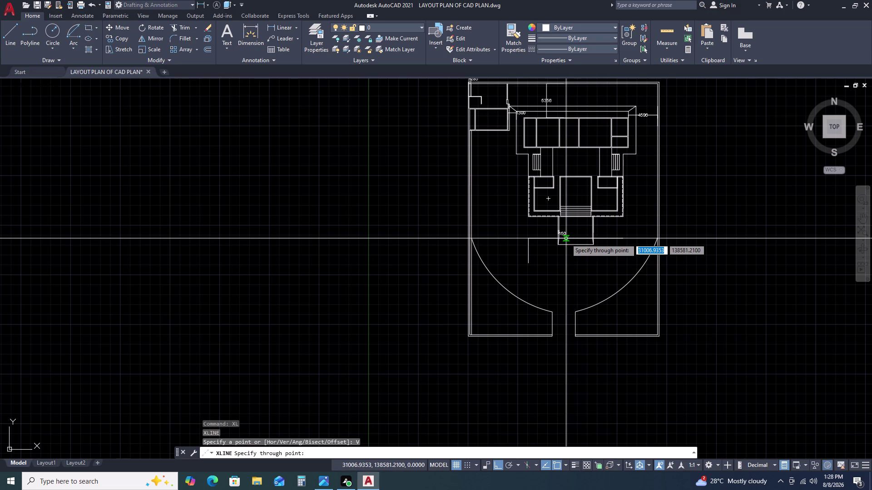
scroll(up, 3)
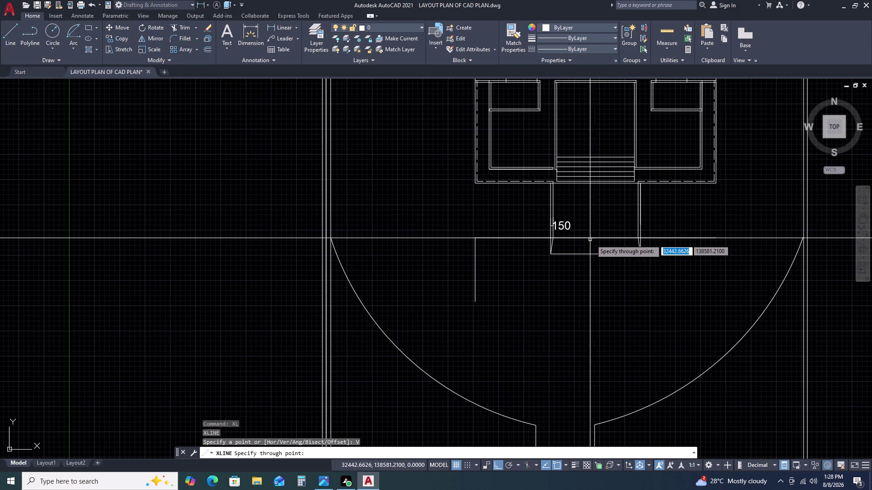
click(591, 238)
key(Escape)
scroll(down, 3)
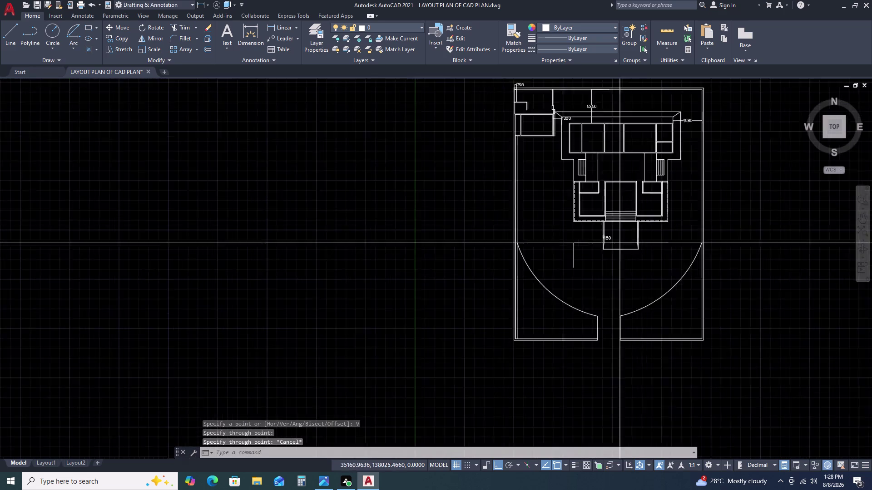
scroll(down, 3)
scroll(up, 3)
scroll(down, 3)
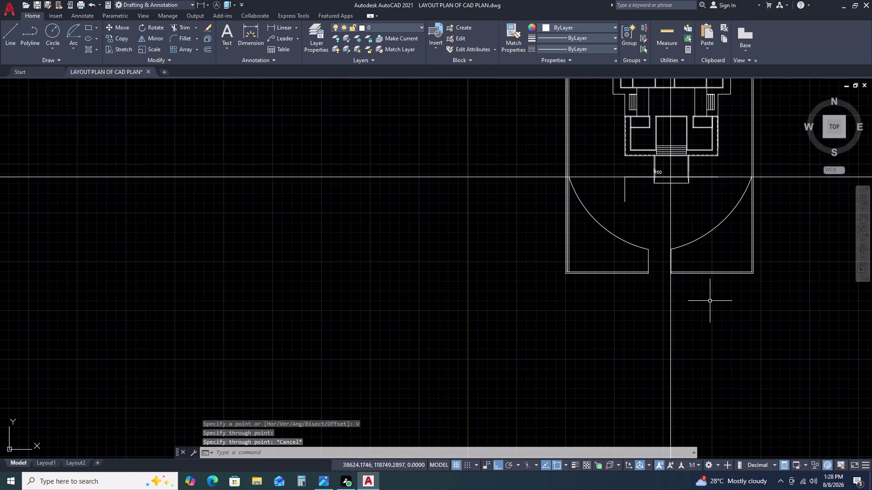
middle_drag(710, 301, 665, 302)
middle_click(664, 302)
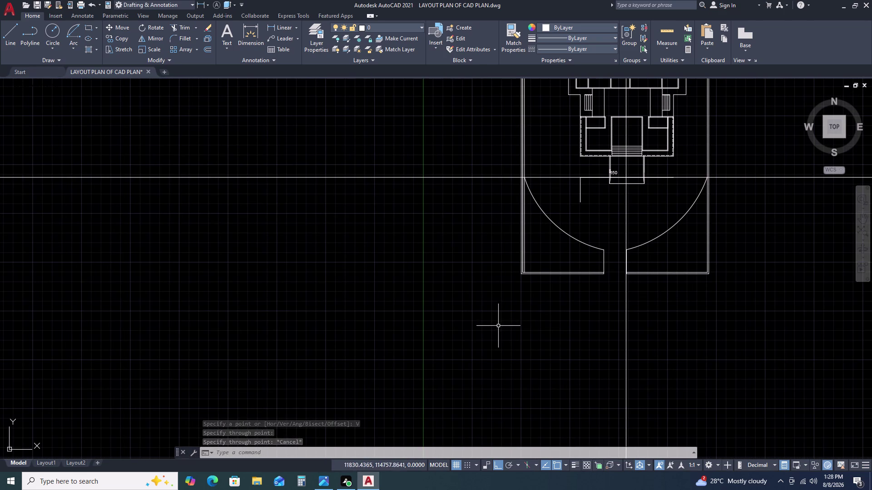
scroll(down, 3)
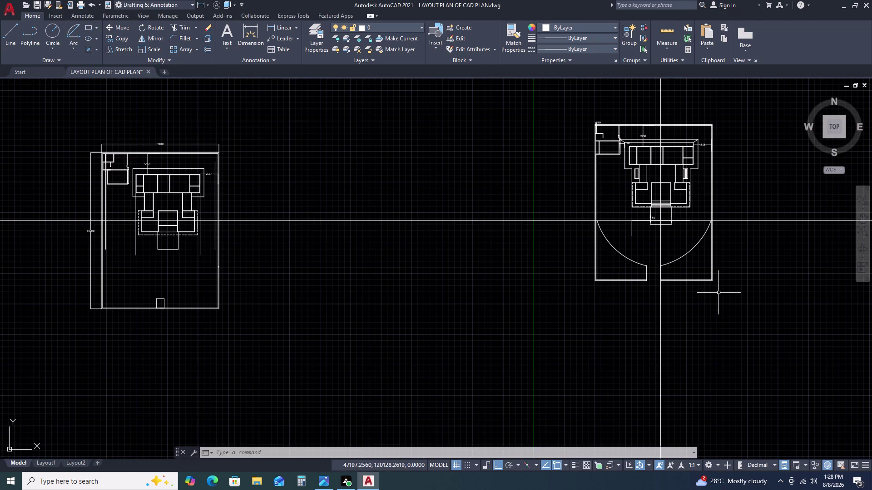
key(Escape)
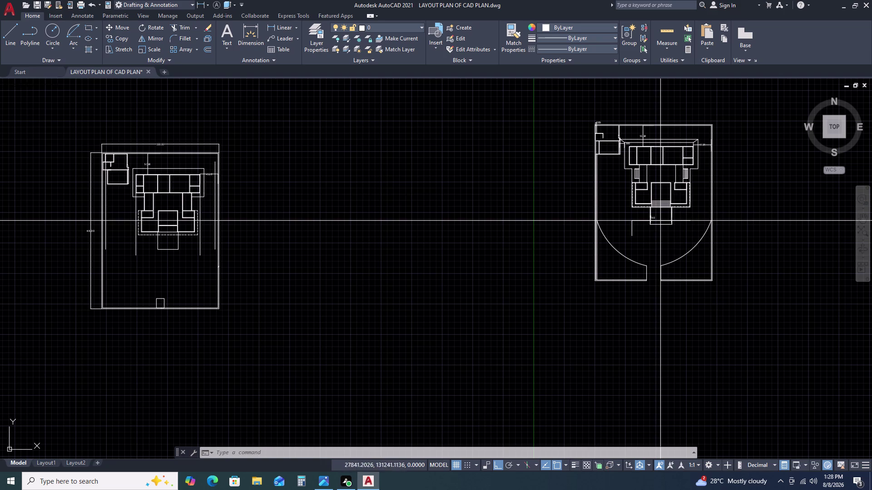
scroll(down, 3)
middle_drag(669, 250, 645, 296)
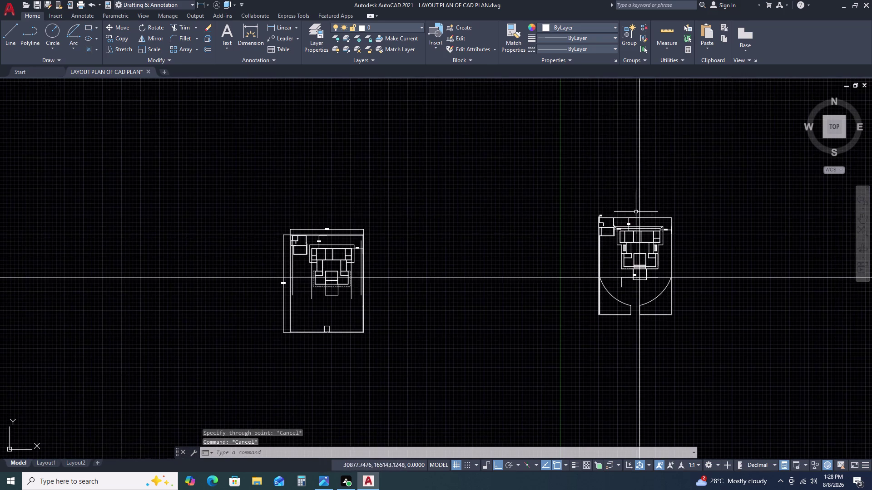
scroll(up, 3)
Abandon a new vertical construction line and erase the existing vertical one.
key(x)
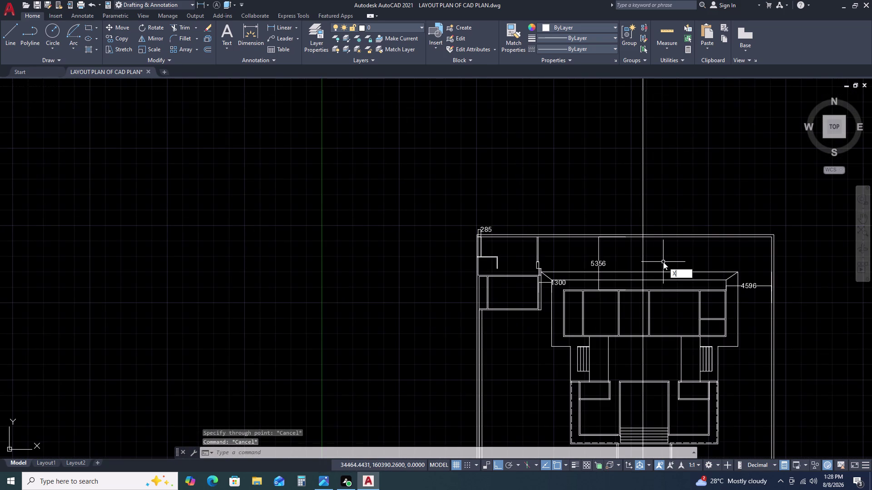
key(l)
key(space)
text(V)
key(space)
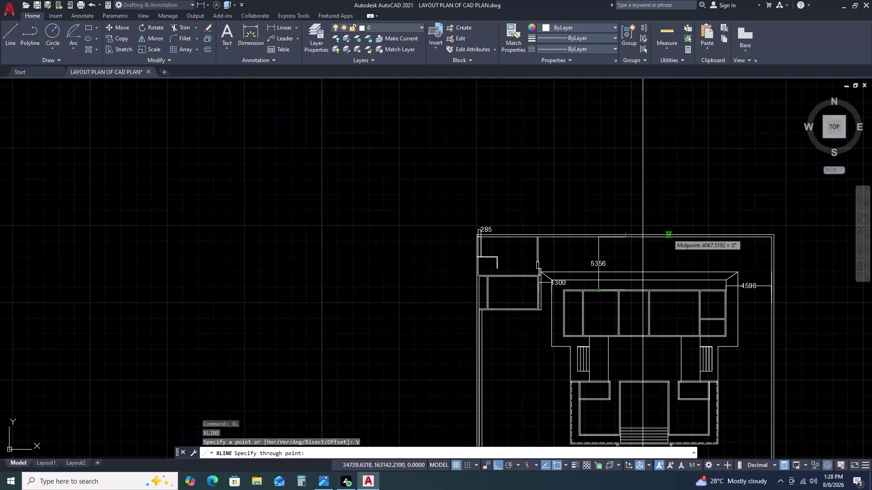
key(Escape)
drag(655, 200, 638, 195)
click(621, 180)
key(Delete)
Erase the old horizontal construction line.
scroll(down, 3)
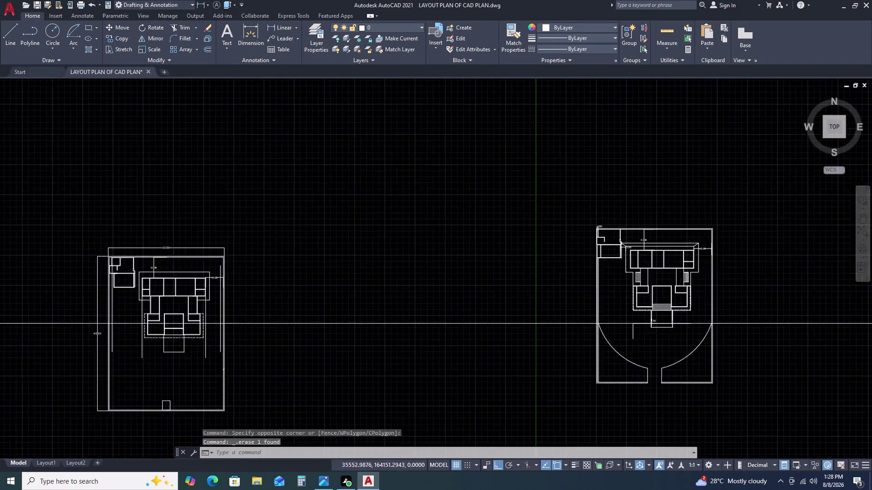
scroll(down, 3)
scroll(up, 3)
double_click(754, 253)
click(713, 308)
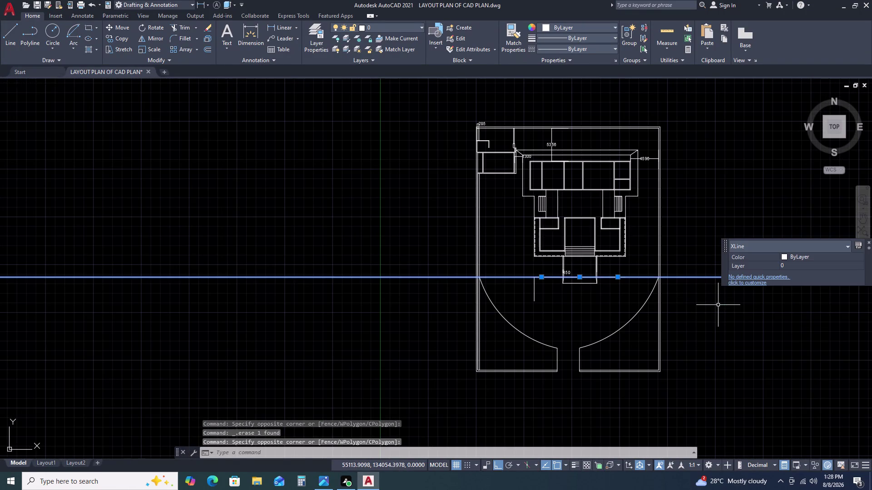
key(Delete)
scroll(down, 3)
scroll(up, 3)
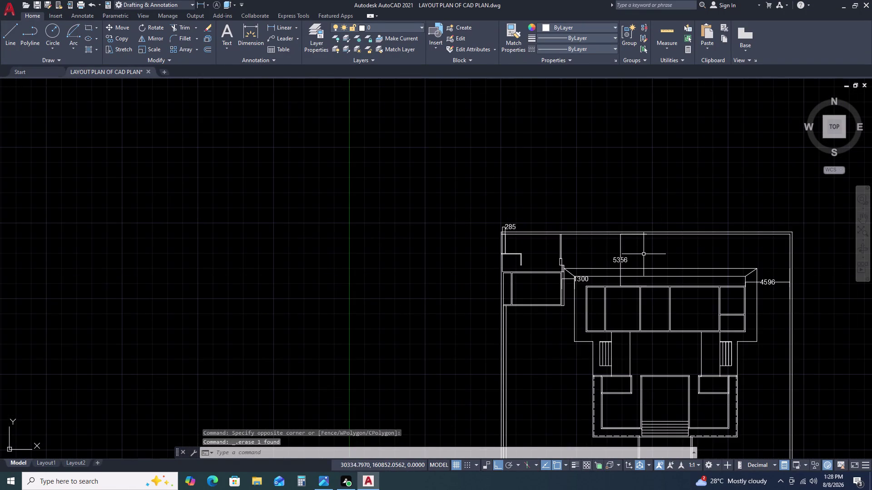
key(s)
Place a horizontal construction line along the plot's top edge.
key(Escape)
key(x)
key(l)
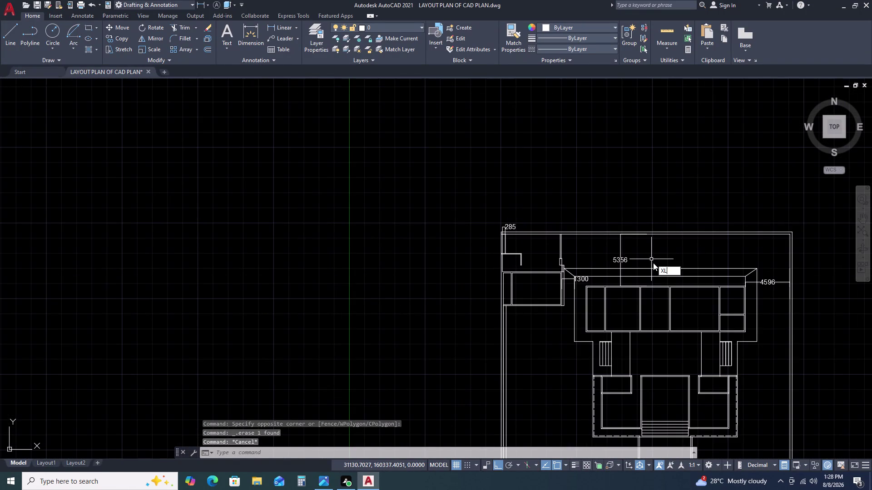
key(space)
key(h)
key(space)
scroll(up, 3)
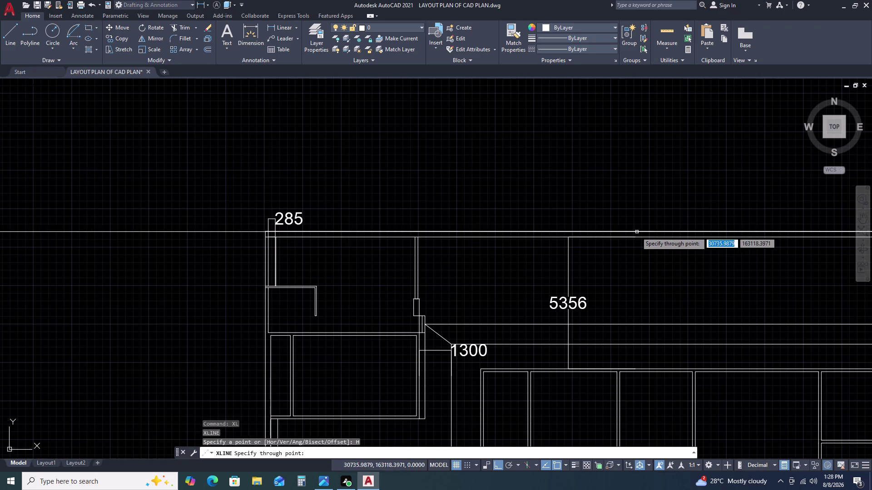
click(636, 232)
key(Escape)
scroll(down, 3)
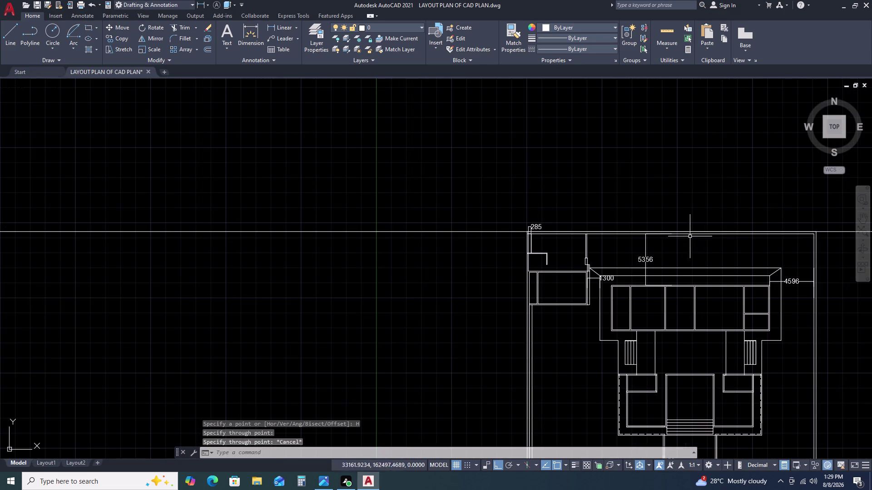
Trim away the left part of the lines with TR.
key(t)
text(R)
key(space)
drag(477, 200, 475, 209)
click(457, 260)
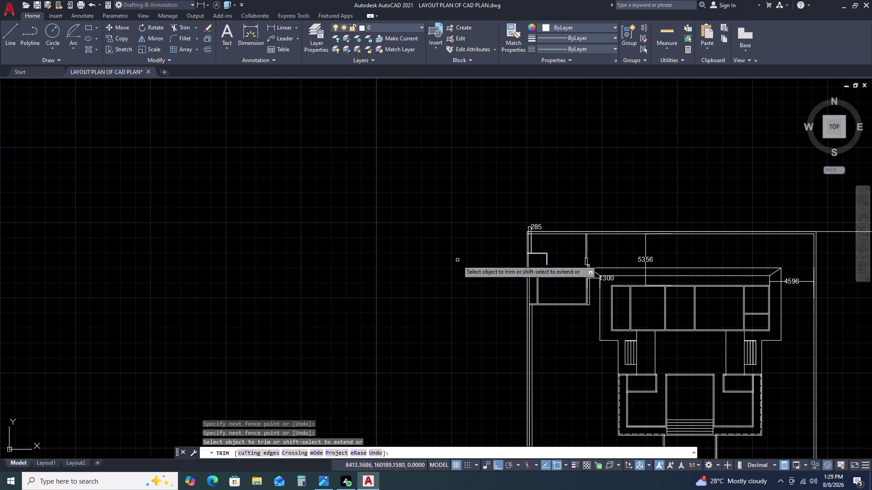
scroll(down, 3)
click(647, 210)
click(622, 316)
key(Escape)
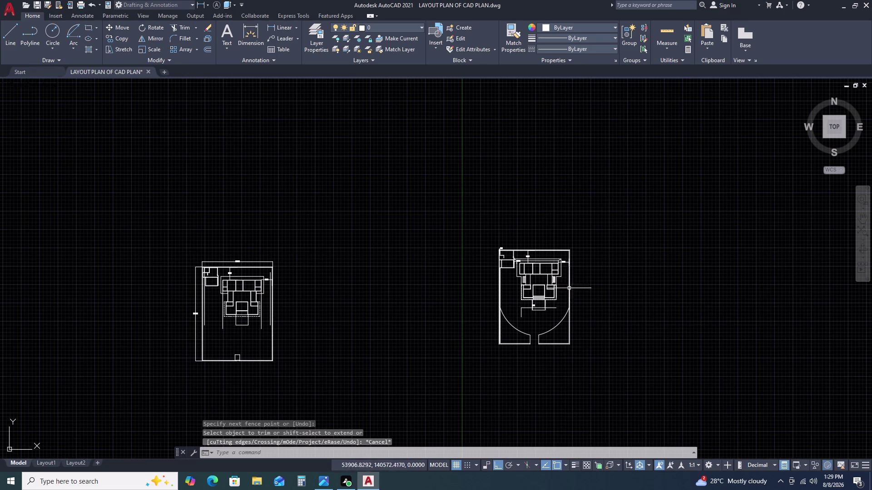
scroll(up, 3)
scroll(up, 3)
Place a vertical construction line through the top edge's midpoint, running down to the entrance.
text(X)
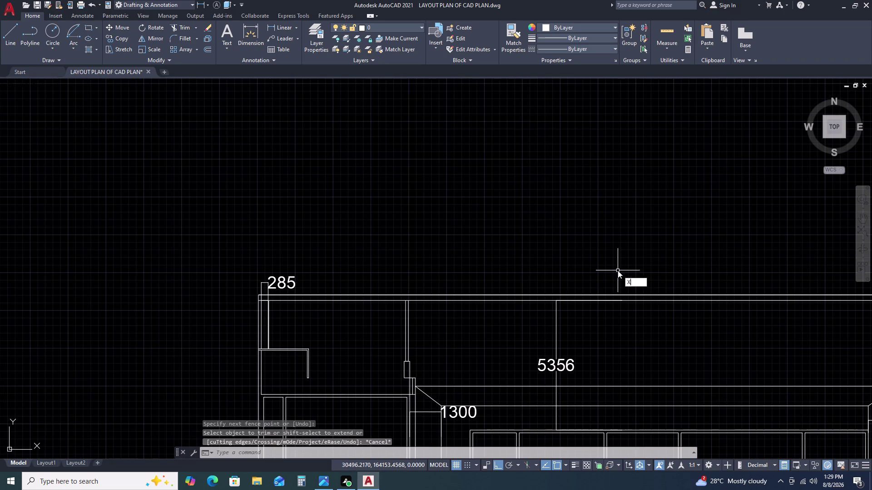
text(L)
key(space)
text(V)
key(space)
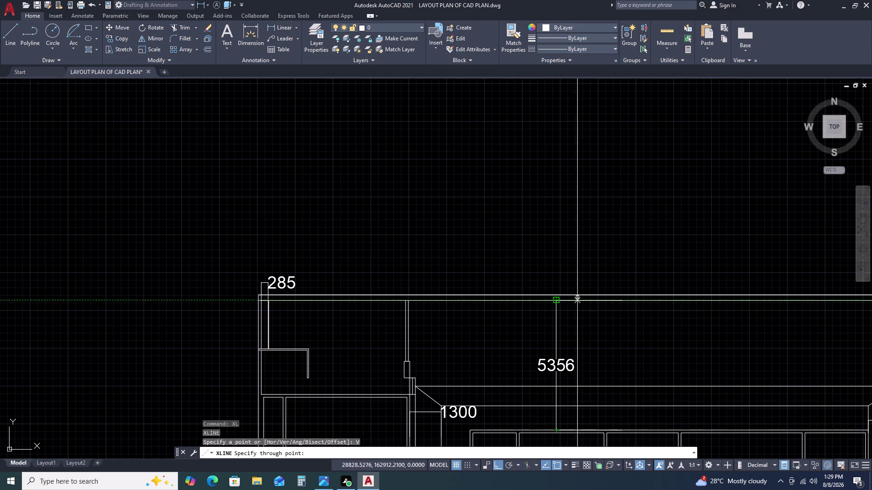
scroll(down, 3)
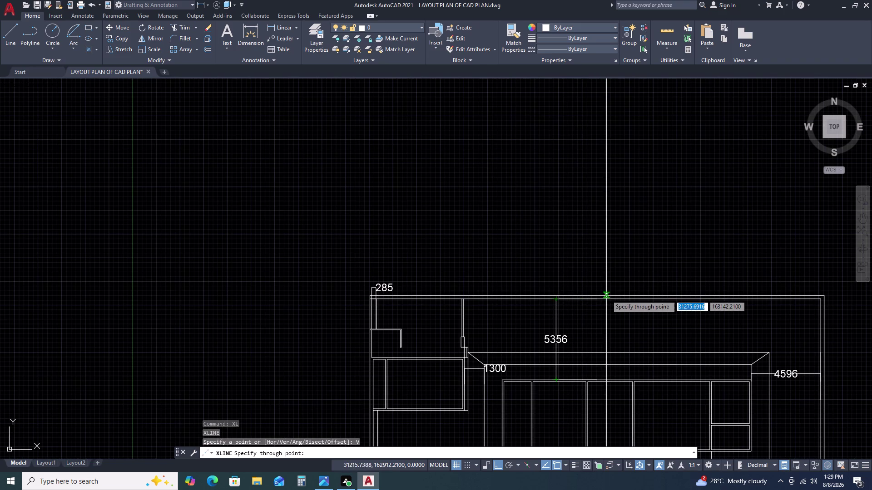
scroll(up, 3)
scroll(down, 3)
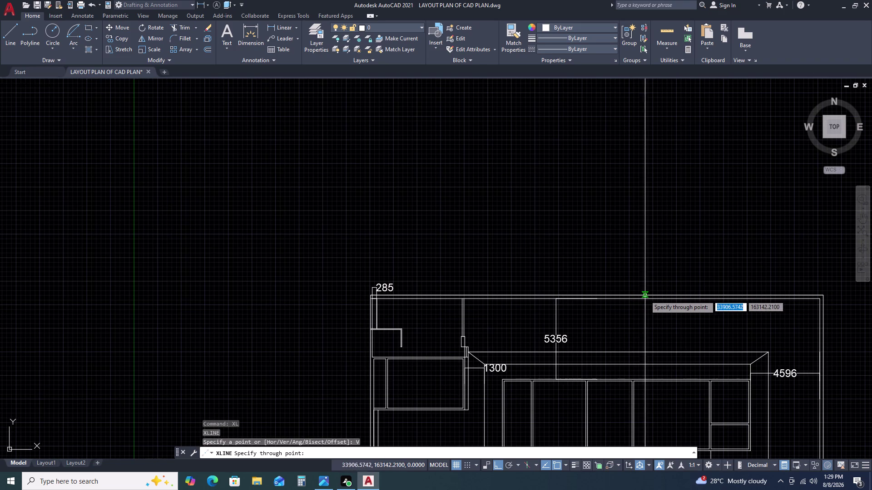
click(597, 294)
scroll(down, 3)
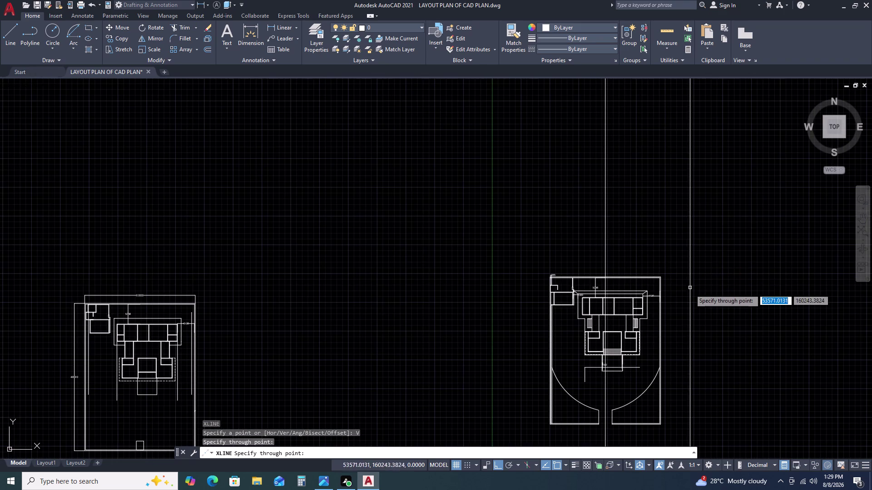
scroll(down, 3)
key(Escape)
middle_drag(685, 308, 663, 234)
scroll(up, 3)
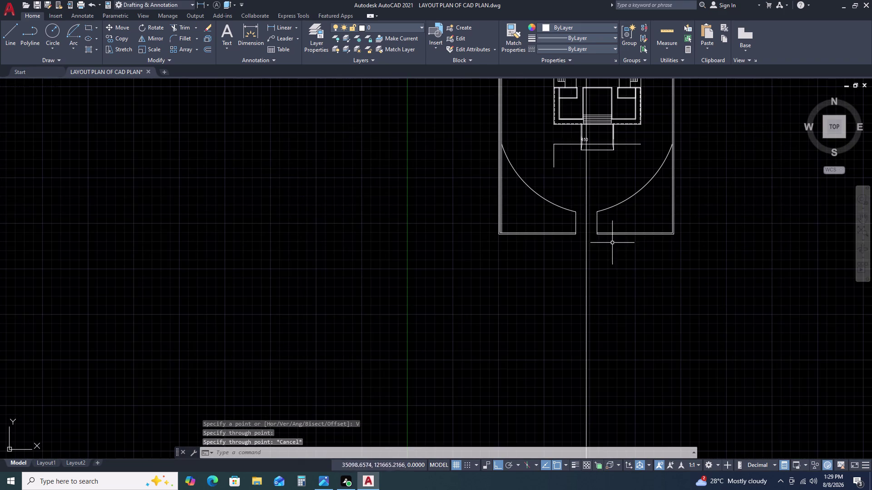
scroll(up, 3)
middle_drag(695, 244, 631, 291)
scroll(down, 3)
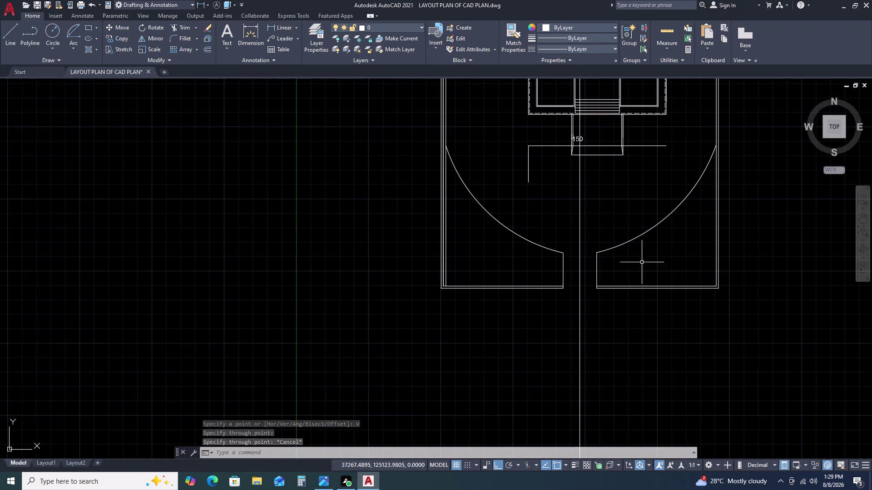
scroll(down, 3)
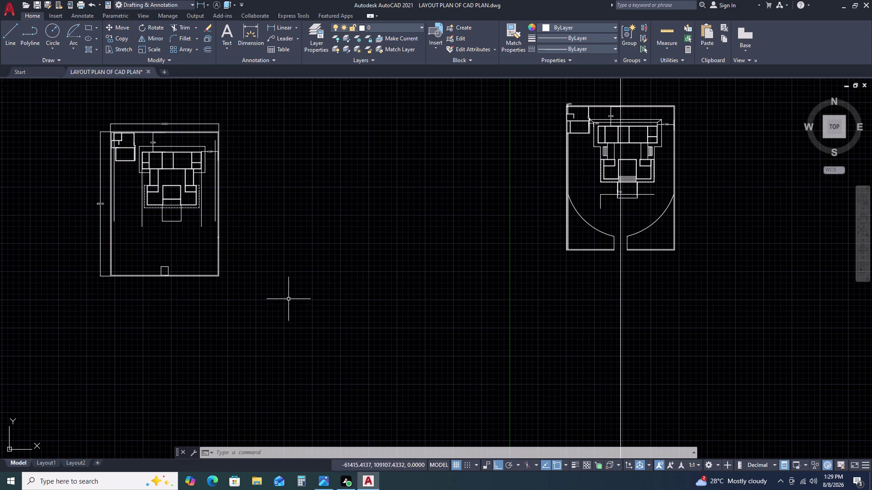
scroll(up, 3)
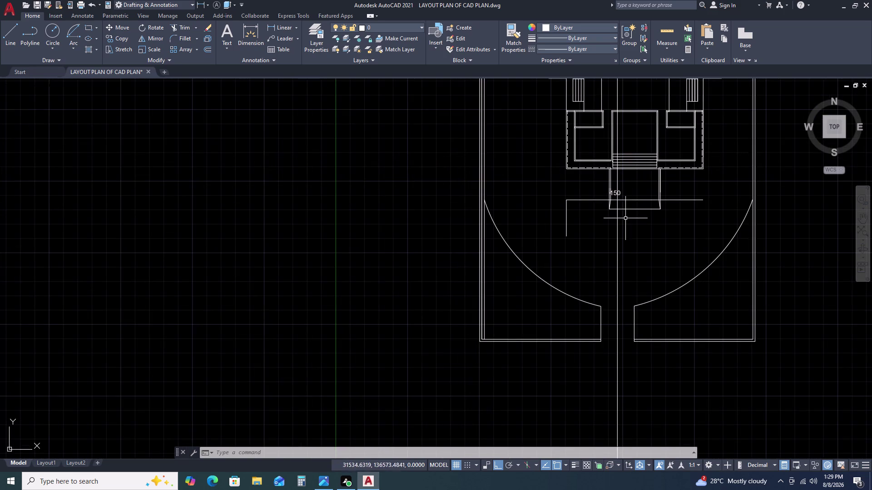
scroll(down, 3)
scroll(up, 3)
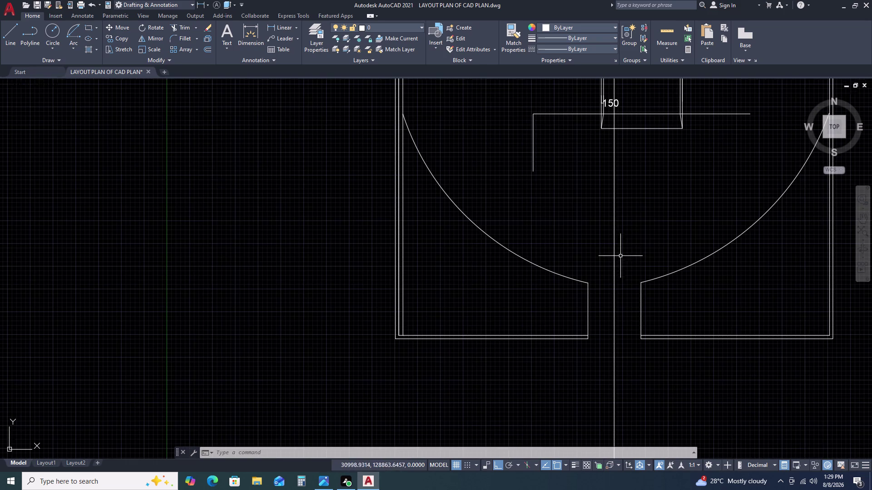
scroll(down, 3)
middle_drag(652, 216, 632, 219)
middle_drag(587, 226, 582, 227)
scroll(down, 3)
middle_drag(702, 200, 614, 219)
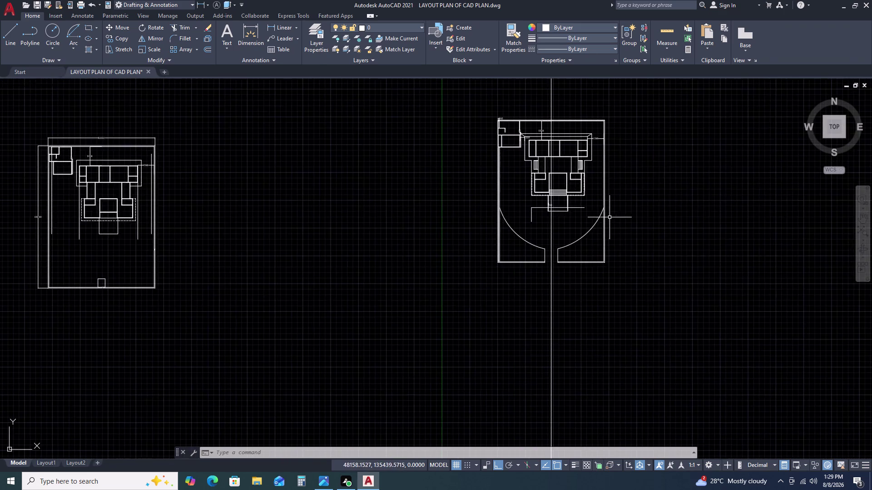
scroll(up, 3)
scroll(up, 3)
scroll(down, 3)
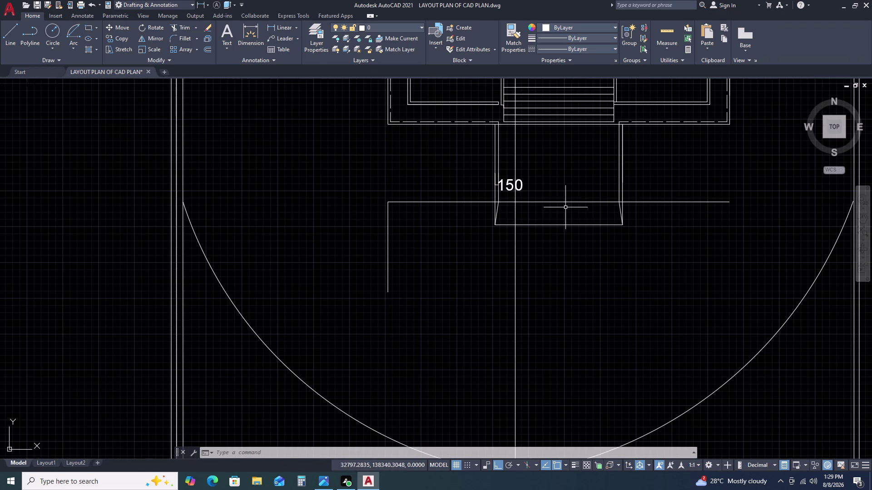
scroll(down, 3)
text(X)
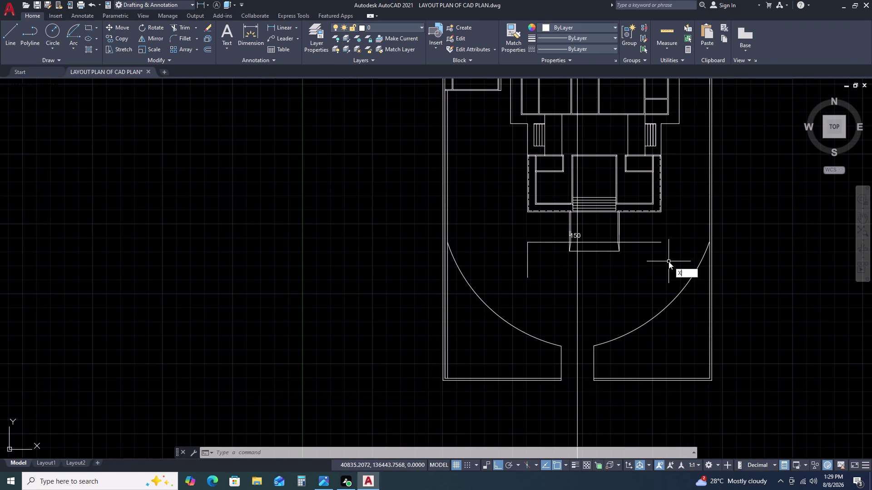
text(L H)
key(space)
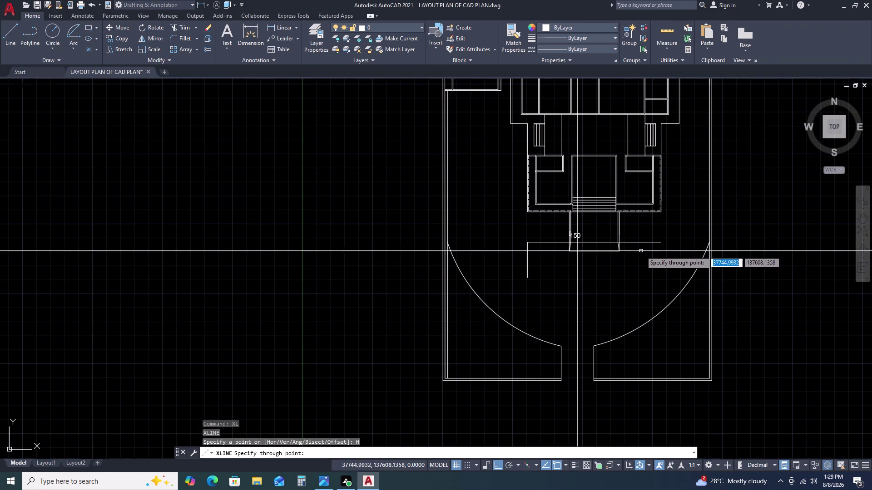
key(Escape)
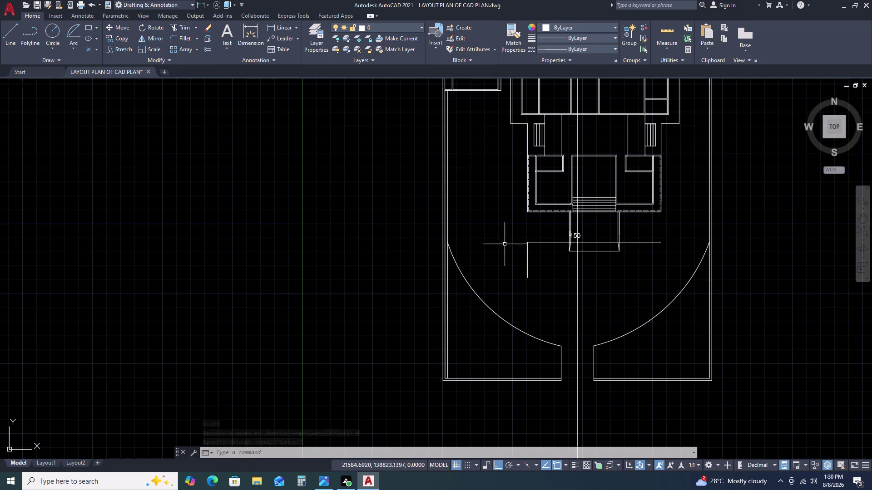
scroll(up, 3)
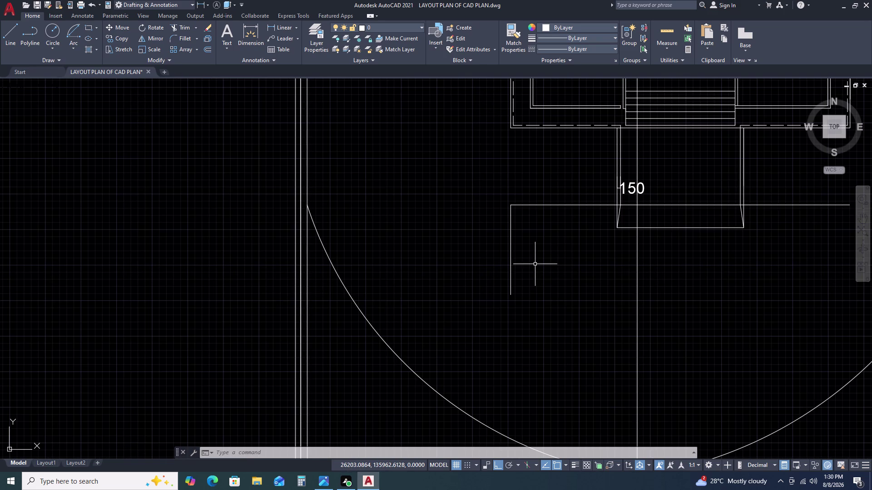
key(Escape)
scroll(down, 3)
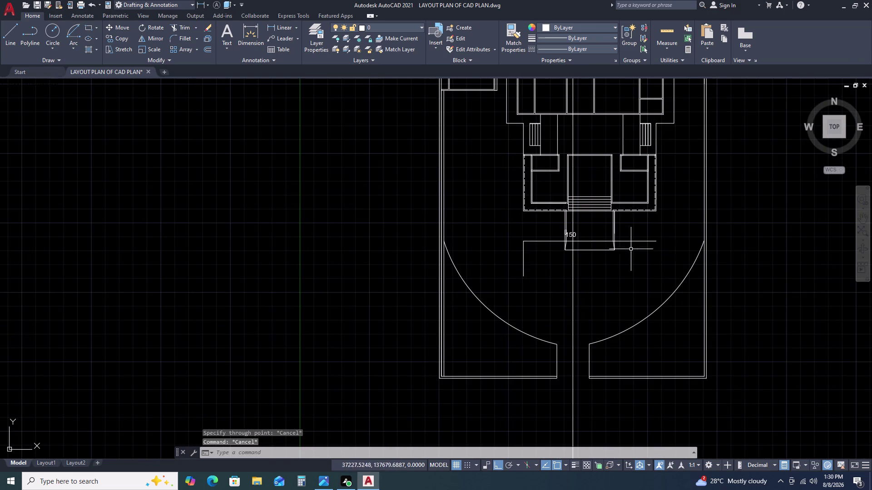
scroll(up, 3)
scroll(up, 3)
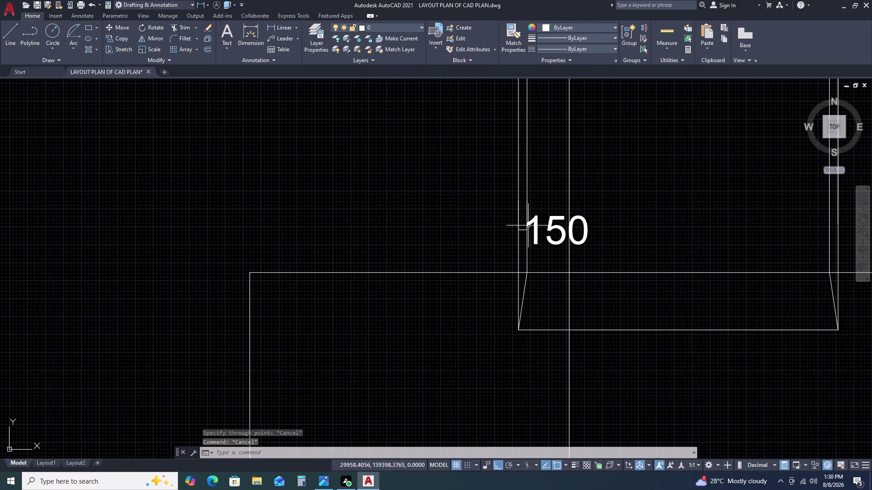
scroll(down, 3)
scroll(down, 3)
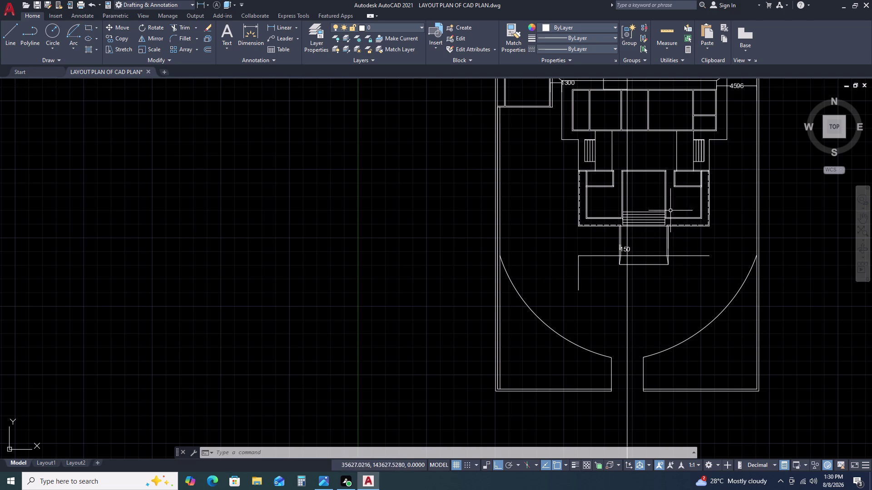
scroll(up, 3)
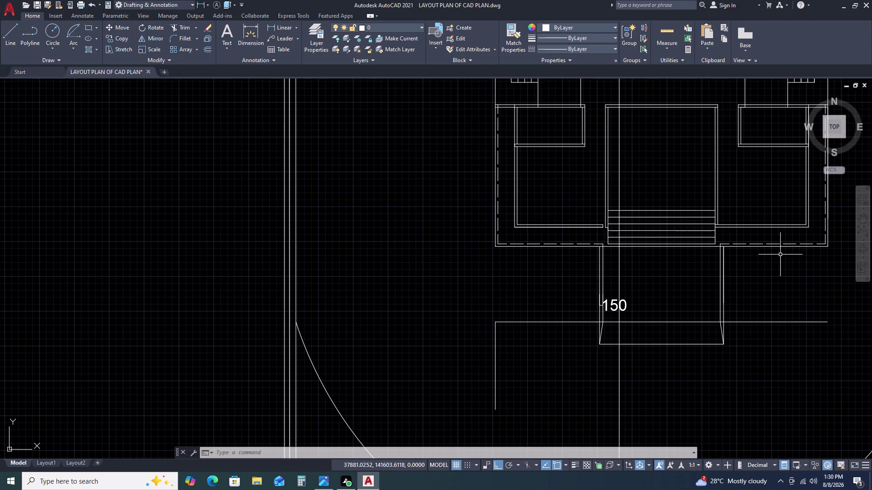
middle_click(780, 254)
middle_click(781, 254)
middle_drag(814, 274, 810, 273)
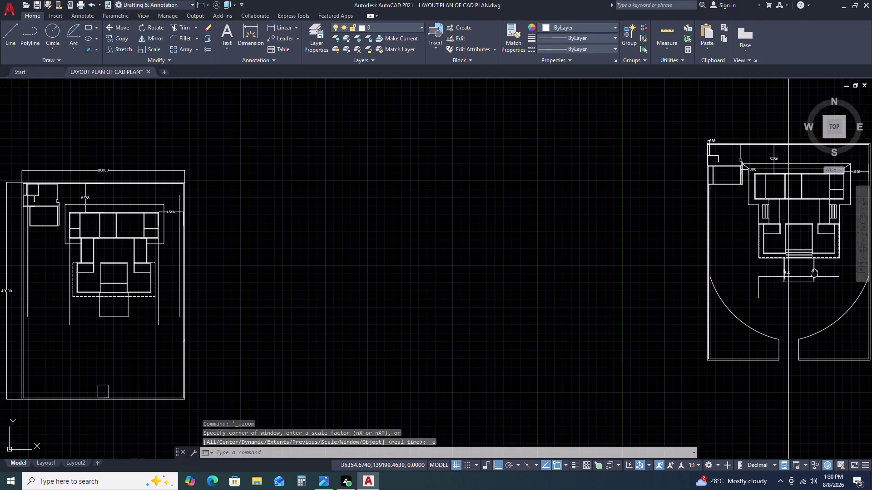
Erase the older 108-object plan copy on the left of the layout.
middle_drag(811, 273, 709, 267)
scroll(down, 3)
click(470, 181)
drag(470, 181, 465, 191)
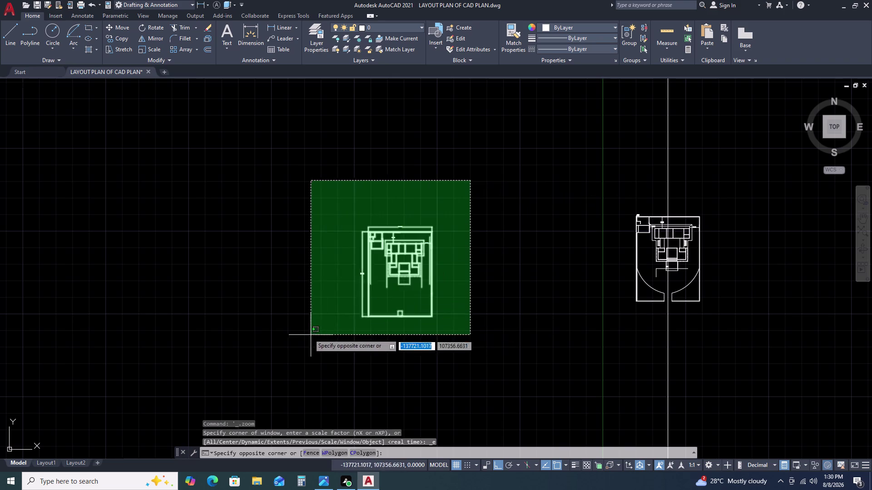
click(310, 334)
drag(310, 334, 315, 331)
key(Delete)
scroll(down, 3)
scroll(up, 3)
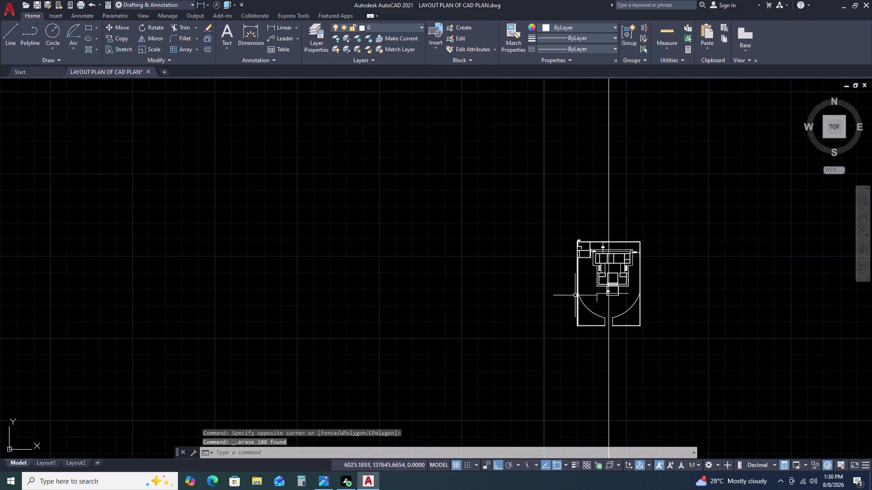
scroll(up, 3)
middle_drag(666, 311, 620, 273)
Save the drawing with Ctrl+S.
key(ctrl+s)
key(ctrl+s)
key(ctrl+s)
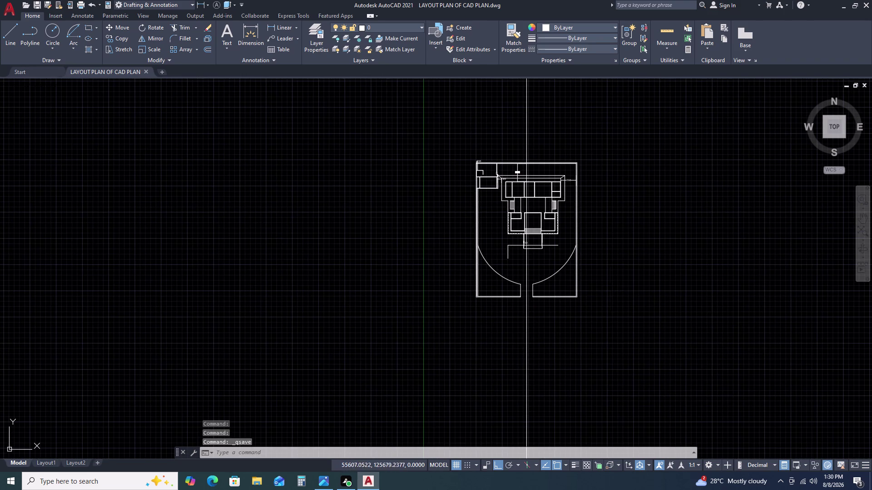
scroll(up, 3)
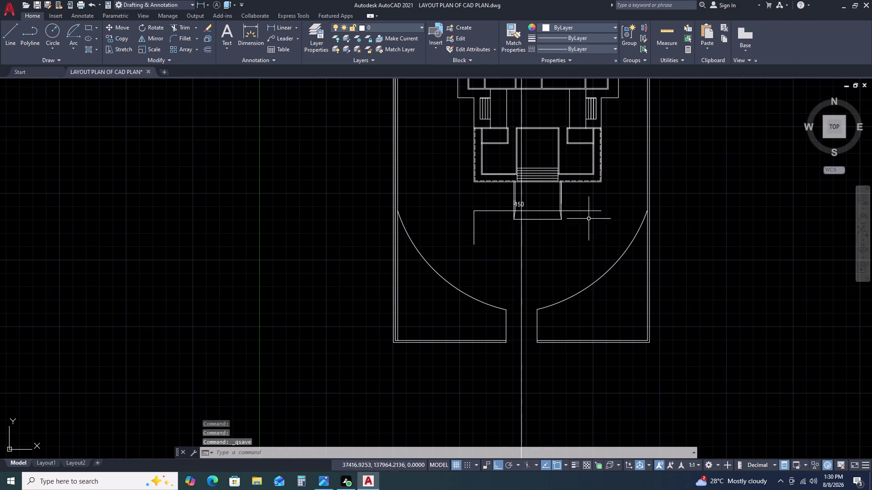
scroll(down, 3)
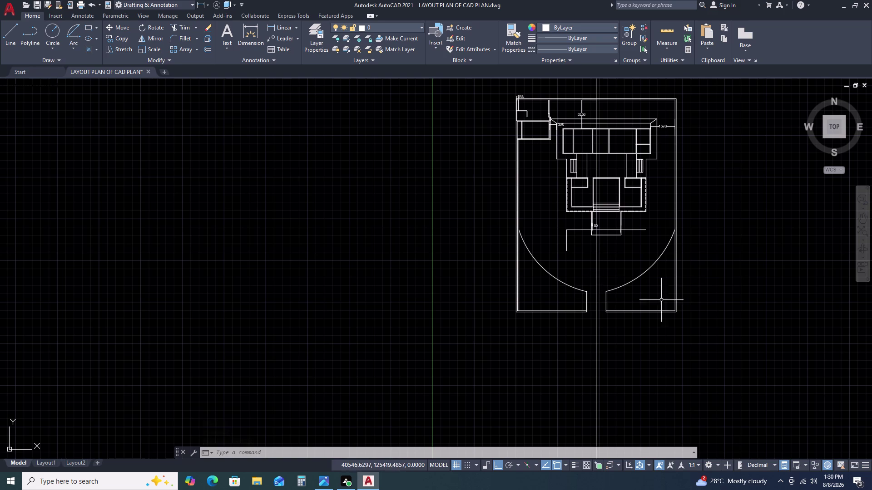
click(282, 25)
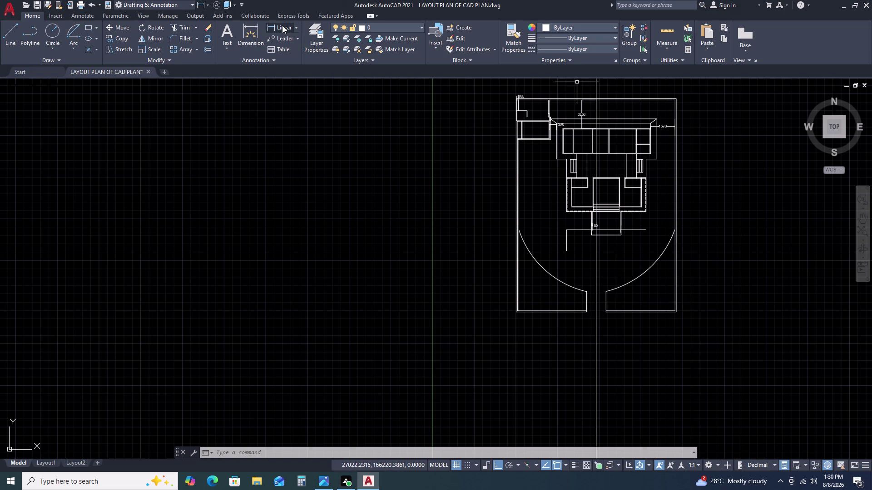
Place the 15000 linear dimension above the top edge, starting at the top-left corner.
scroll(up, 3)
middle_drag(599, 95, 574, 140)
middle_click(570, 144)
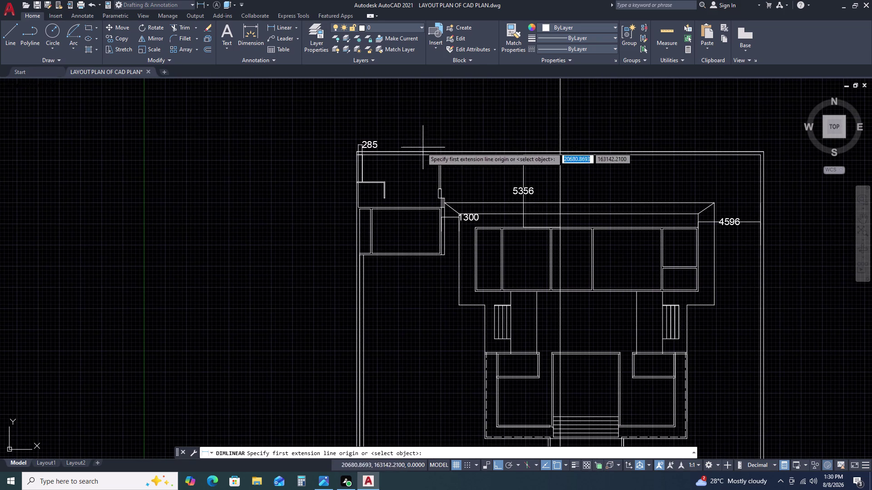
scroll(up, 3)
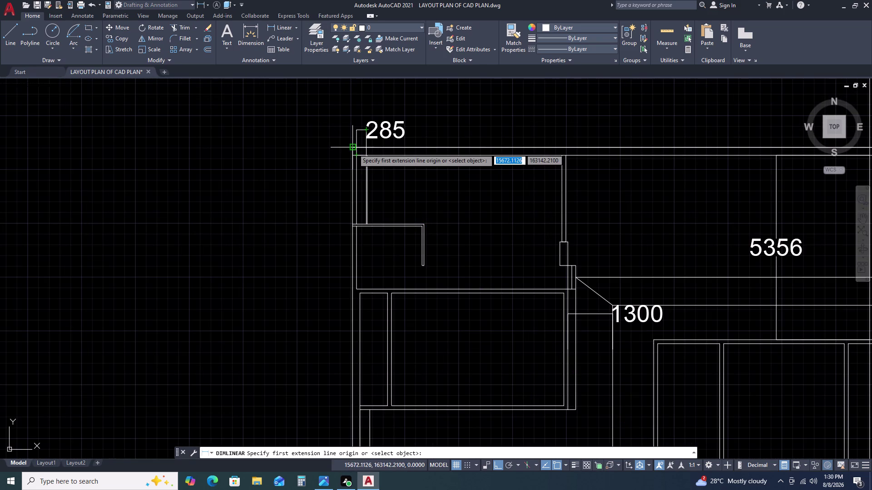
click(354, 149)
middle_drag(718, 177, 367, 177)
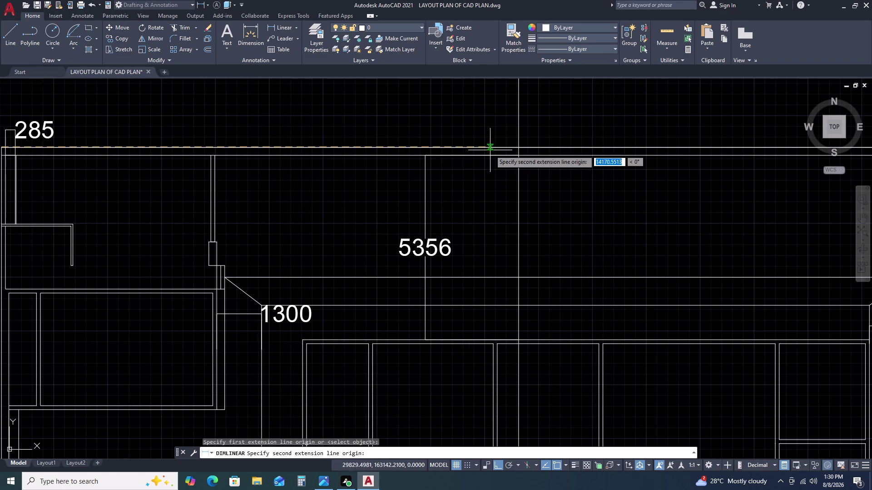
click(518, 149)
scroll(down, 3)
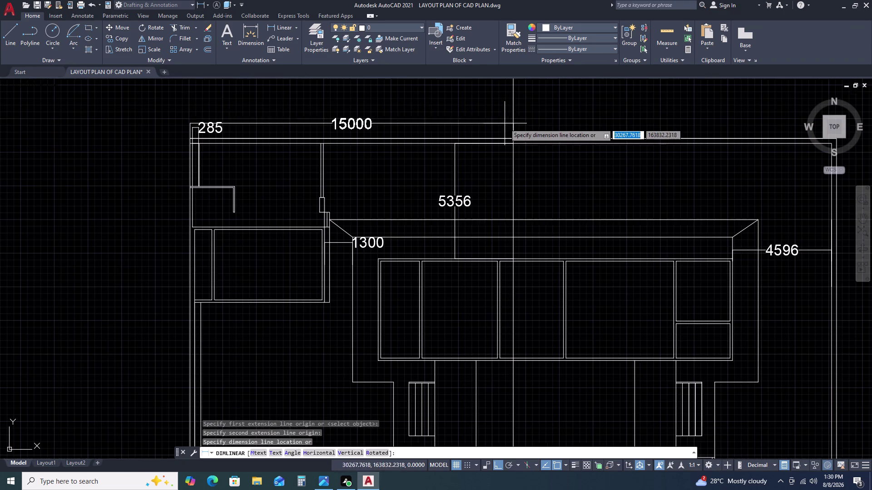
click(498, 103)
Add another linear dimension along the top edge, ending at the plot's top-right corner.
key(space)
click(512, 139)
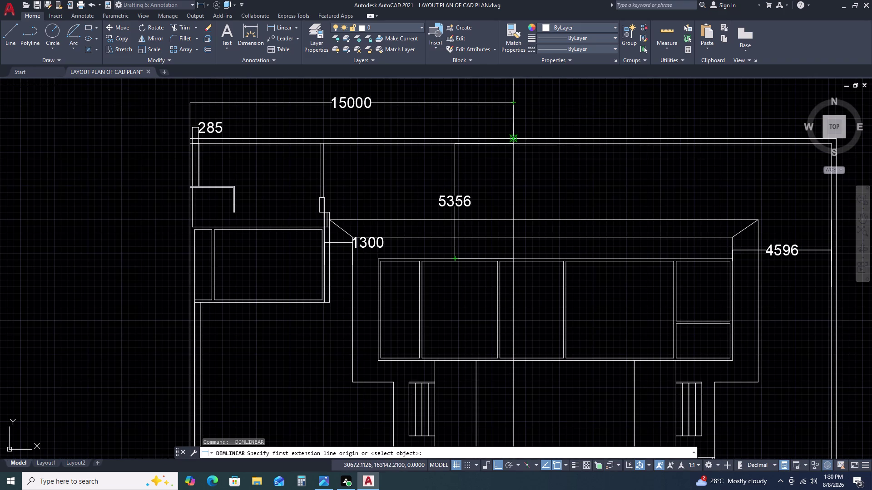
middle_drag(683, 154, 531, 156)
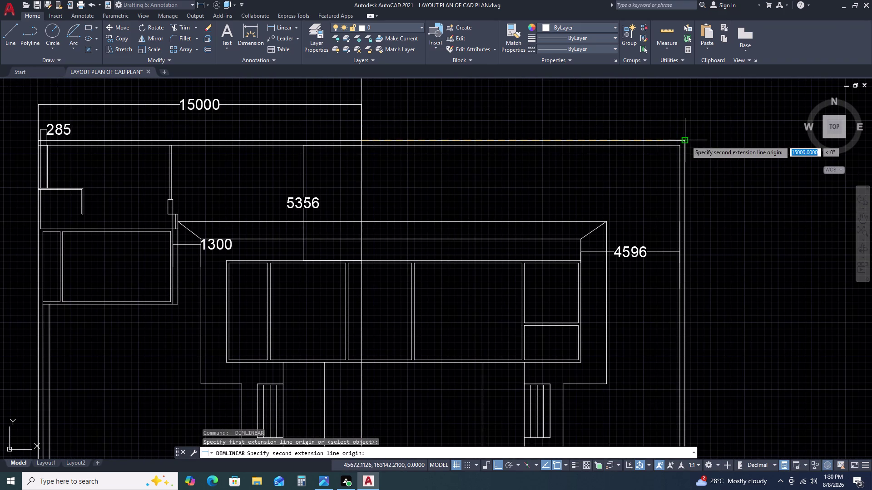
click(685, 141)
click(678, 93)
scroll(down, 3)
middle_drag(701, 224, 661, 177)
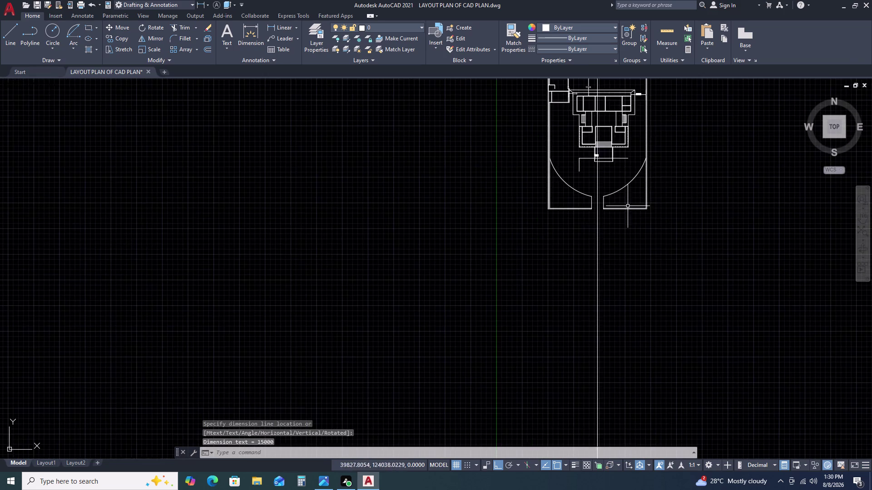
scroll(up, 3)
scroll(down, 3)
key(Escape)
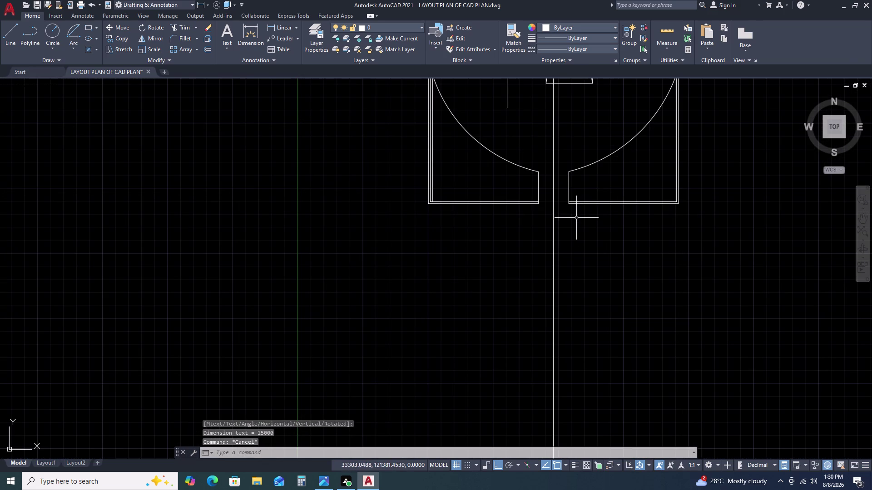
middle_click(584, 163)
middle_drag(586, 173, 586, 177)
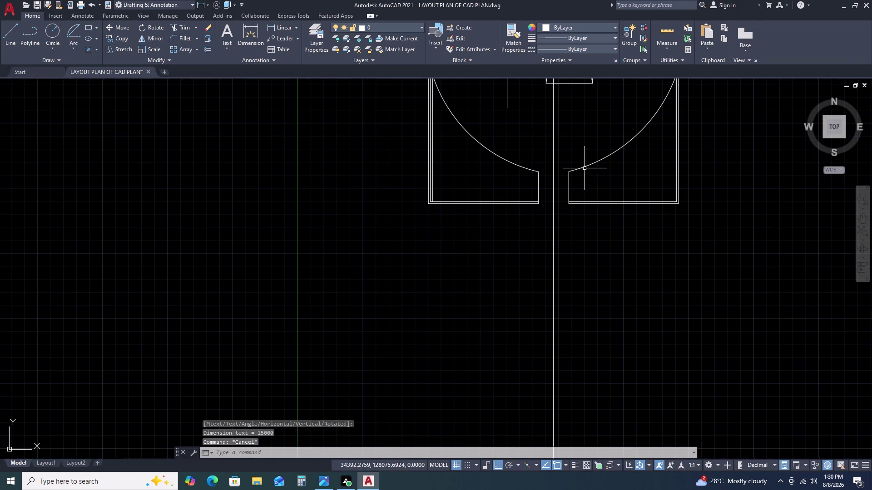
middle_click(588, 189)
scroll(down, 3)
middle_drag(578, 161, 582, 177)
middle_click(587, 193)
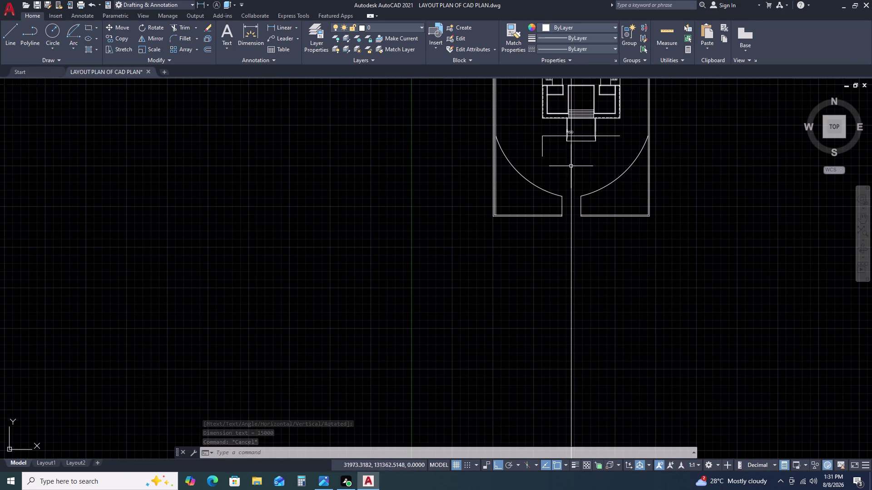
scroll(up, 3)
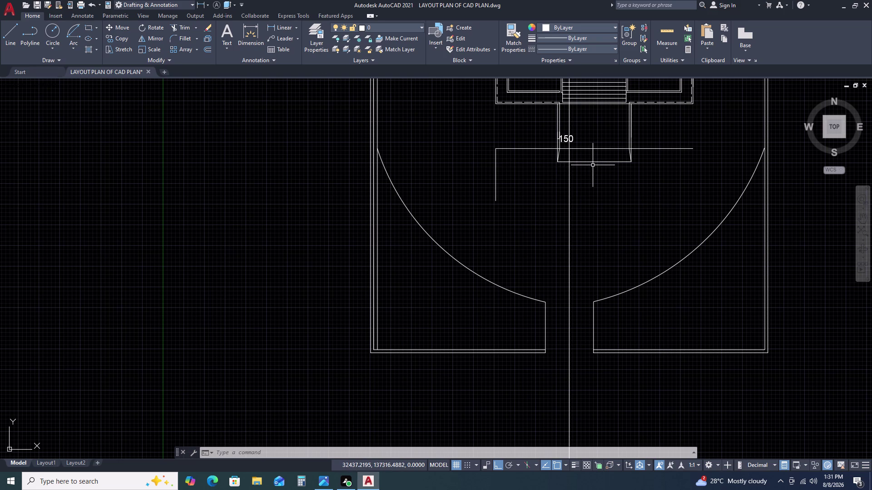
key(x)
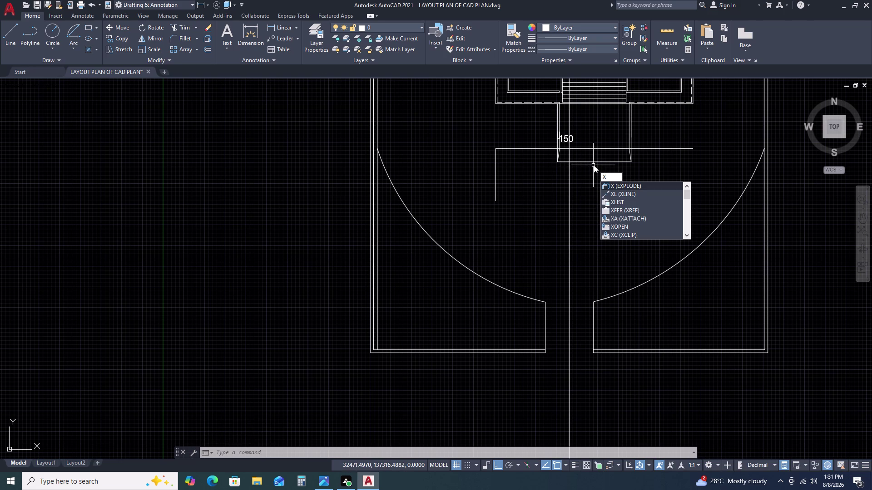
text(L H)
key(space)
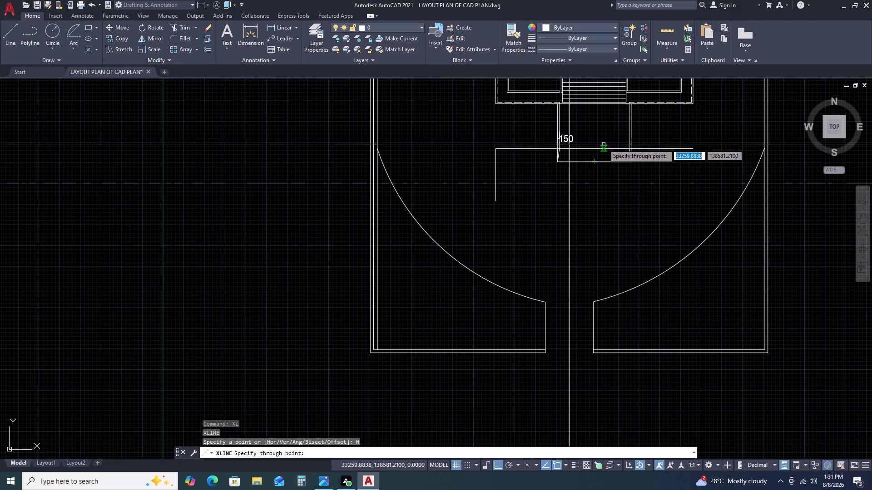
scroll(down, 3)
scroll(up, 3)
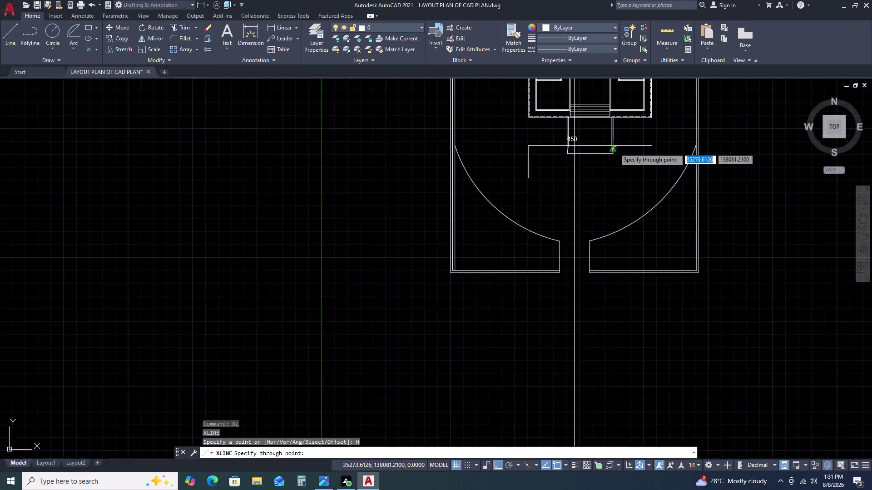
scroll(up, 3)
scroll(up, 3)
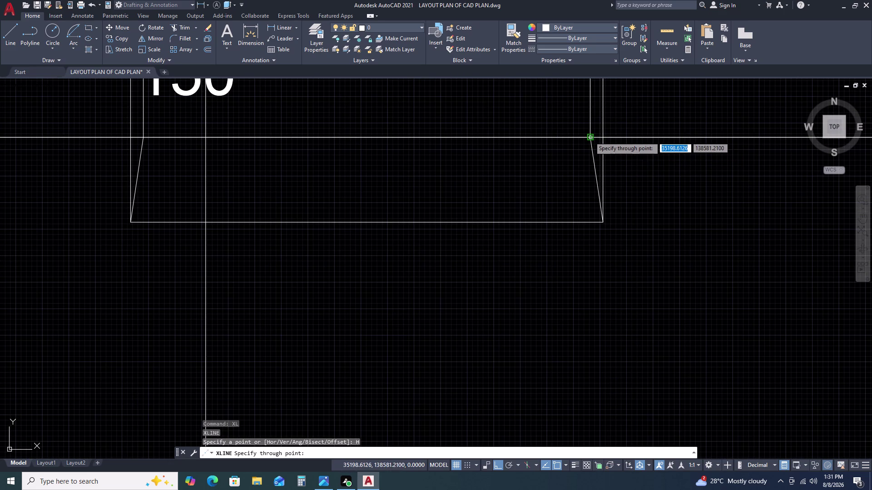
click(590, 136)
scroll(down, 3)
scroll(down, 3)
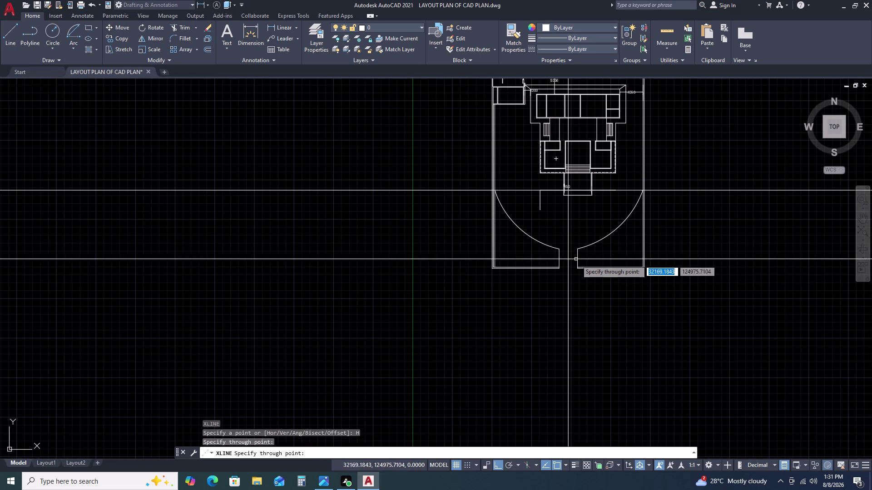
key(Escape)
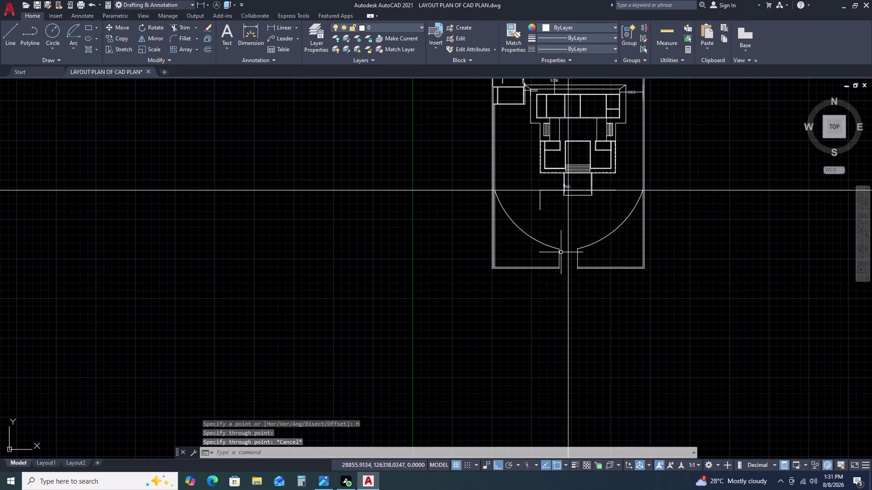
scroll(up, 3)
scroll(down, 3)
click(699, 216)
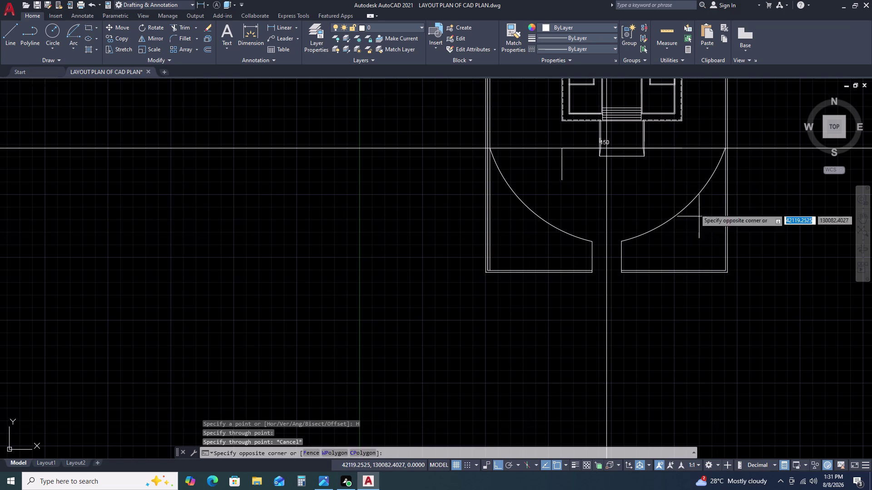
Offset the right and left entrance arcs inward by 3600.
click(683, 186)
text(O)
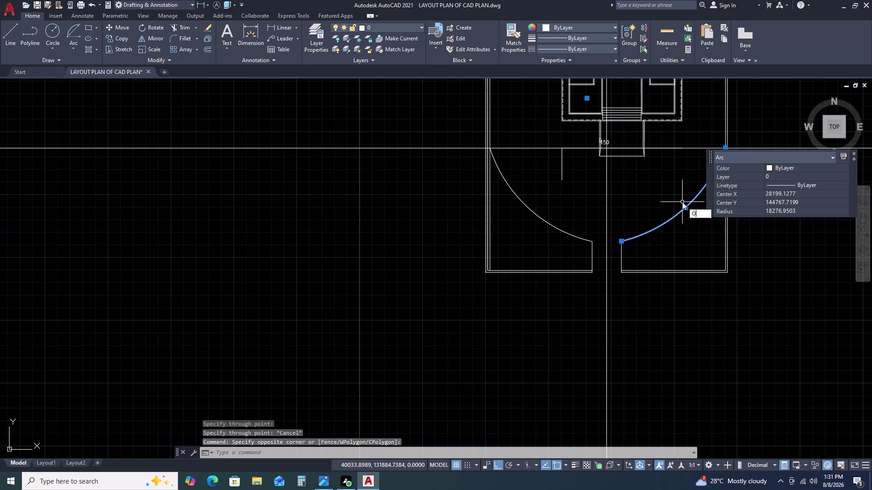
key(space)
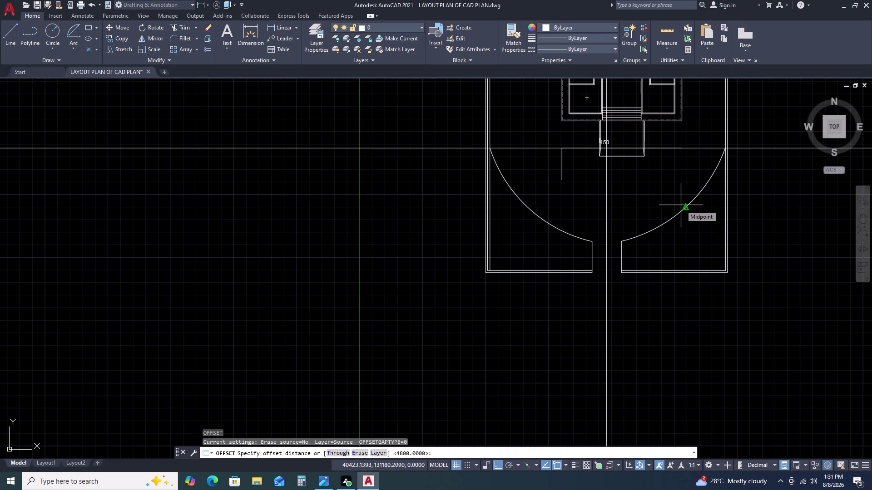
text(360)
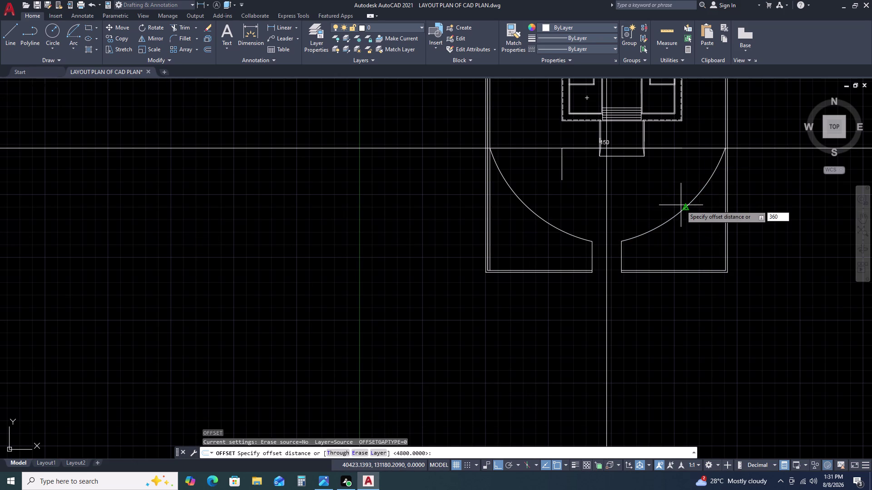
key(0)
key(space)
click(675, 187)
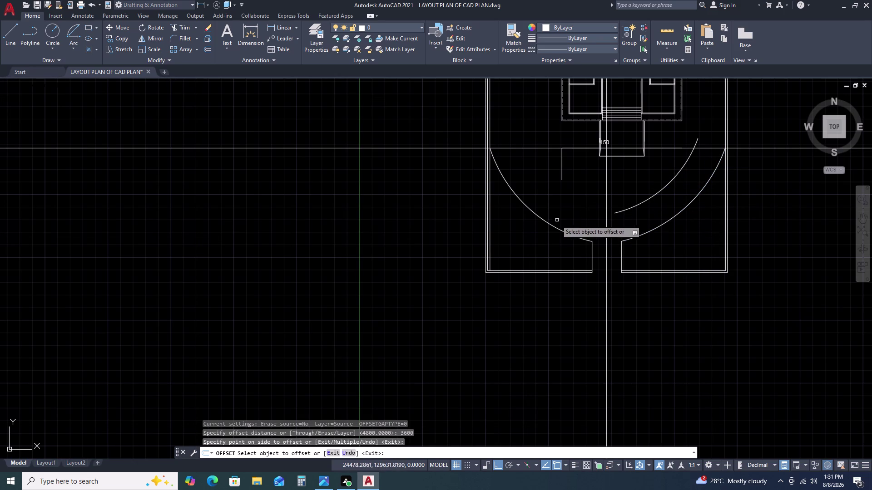
drag(555, 227, 559, 221)
click(601, 199)
key(Escape)
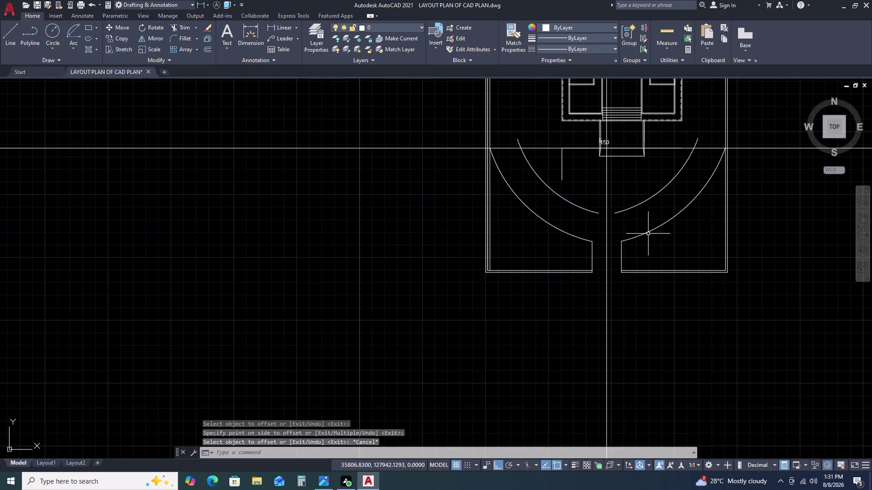
Start a new line with L and zoom in on the inner arc ends.
text(L)
key(space)
scroll(up, 3)
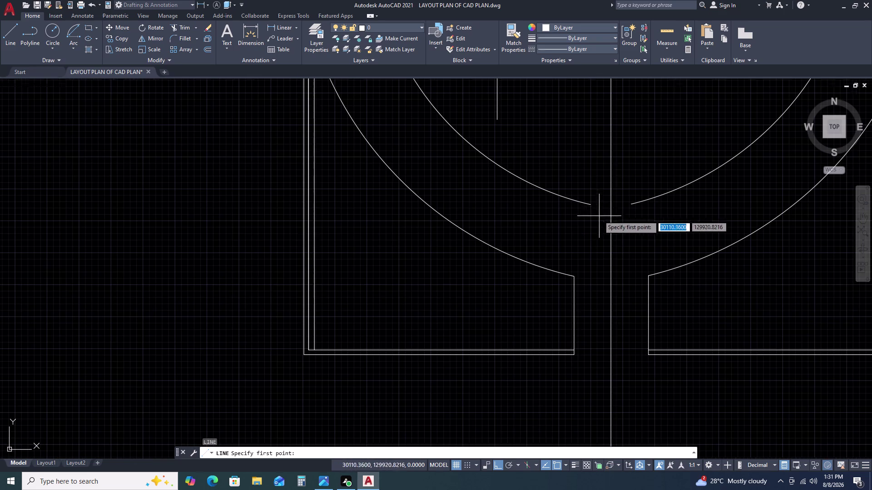
Draw a line between the inner arc ends, then erase it.
click(592, 207)
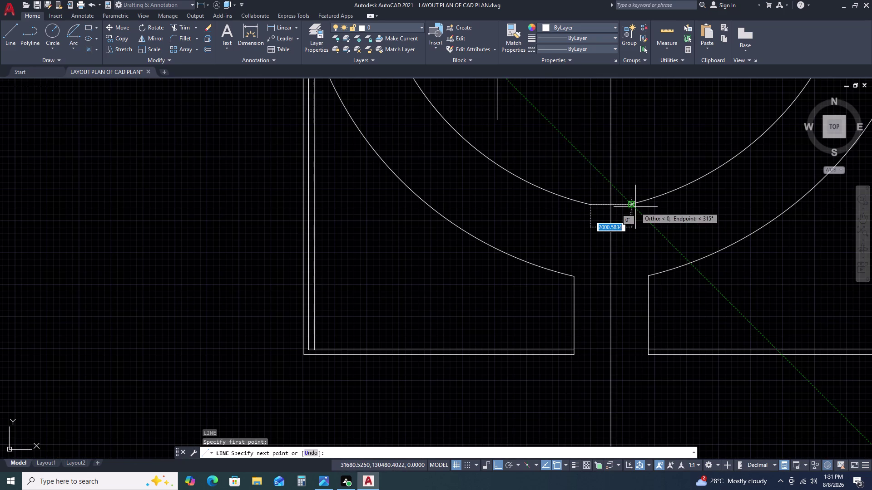
click(635, 207)
key(Escape)
scroll(down, 3)
scroll(up, 3)
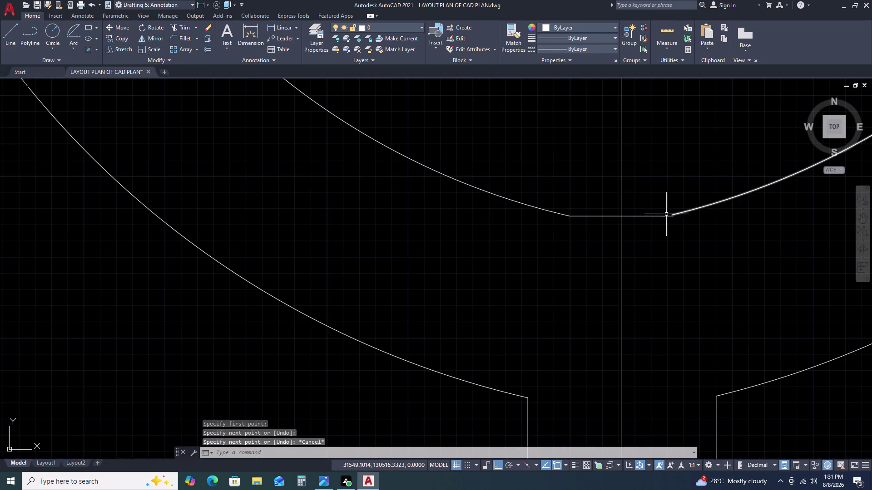
click(660, 215)
click(652, 228)
key(Delete)
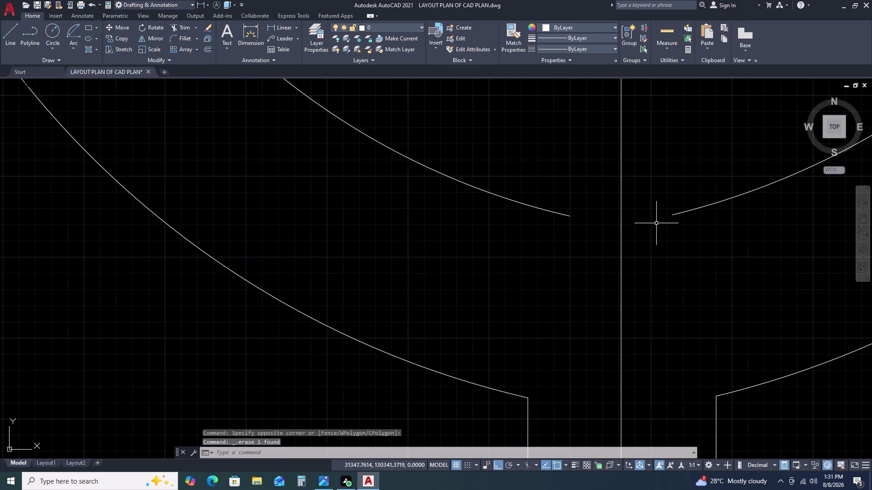
key(space)
key(Escape)
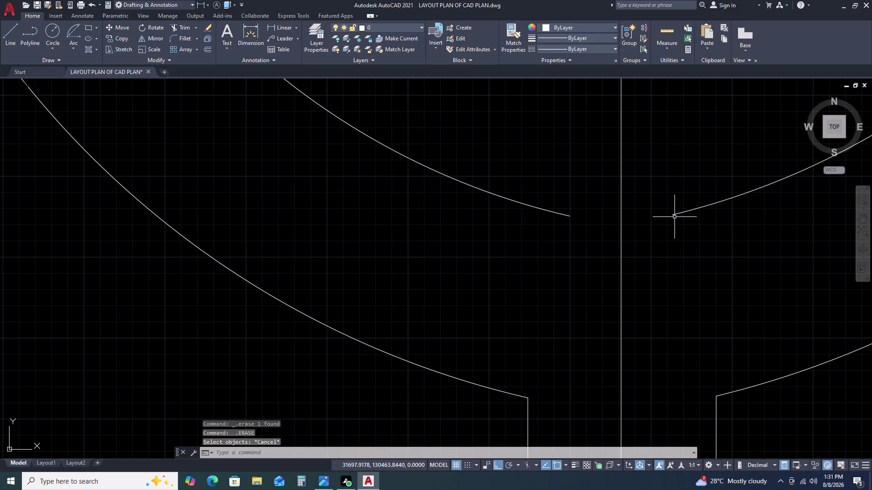
Redraw the short line joining the right and left inner arc ends.
text(L)
key(space)
click(674, 217)
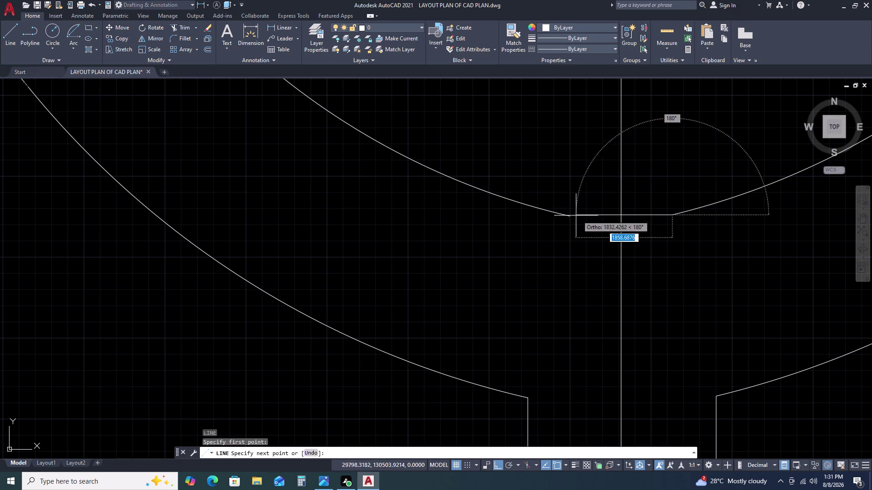
click(569, 216)
key(Escape)
scroll(down, 3)
scroll(down, 3)
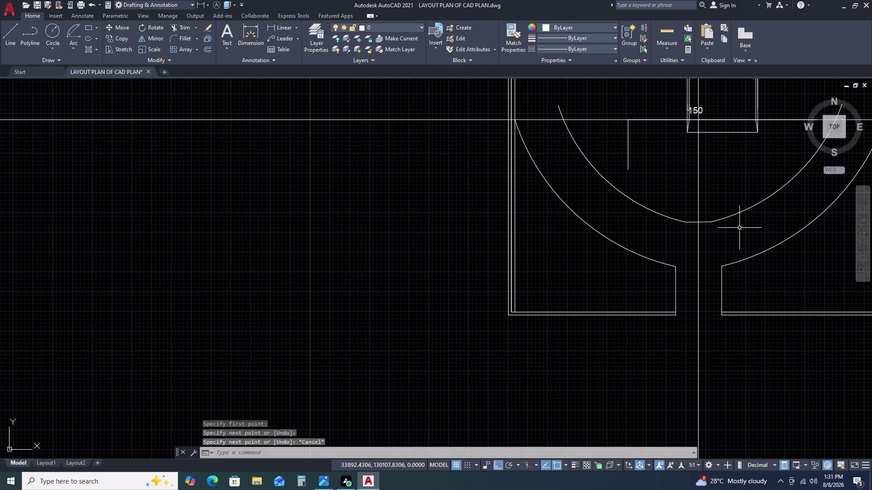
middle_drag(752, 234, 677, 257)
scroll(down, 3)
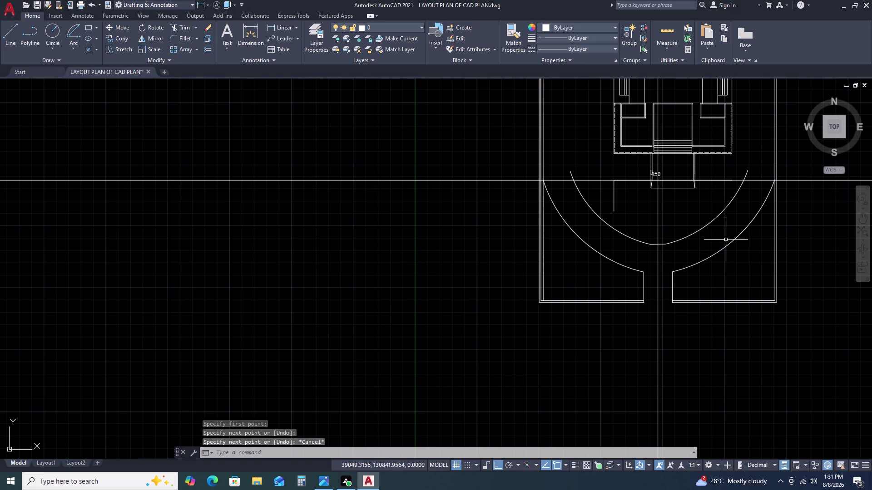
Trim the excess ends of the inner arcs with TR.
text(T)
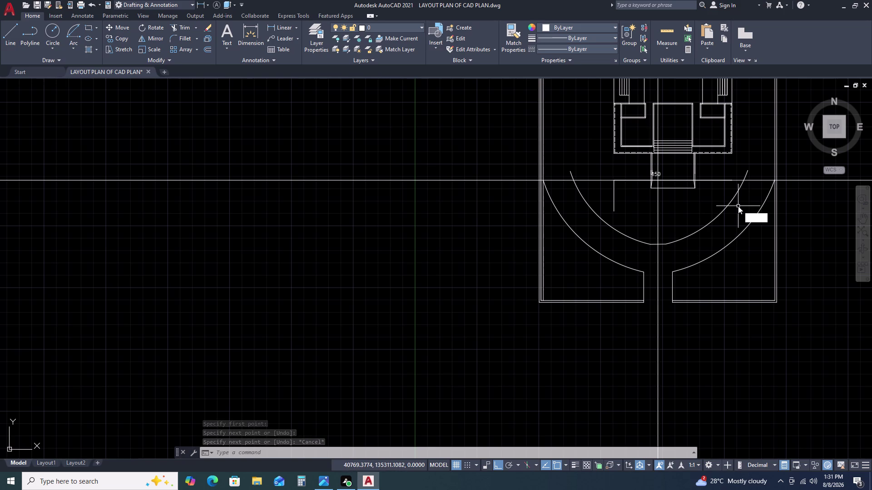
text(R)
key(space)
scroll(up, 3)
click(781, 174)
click(750, 162)
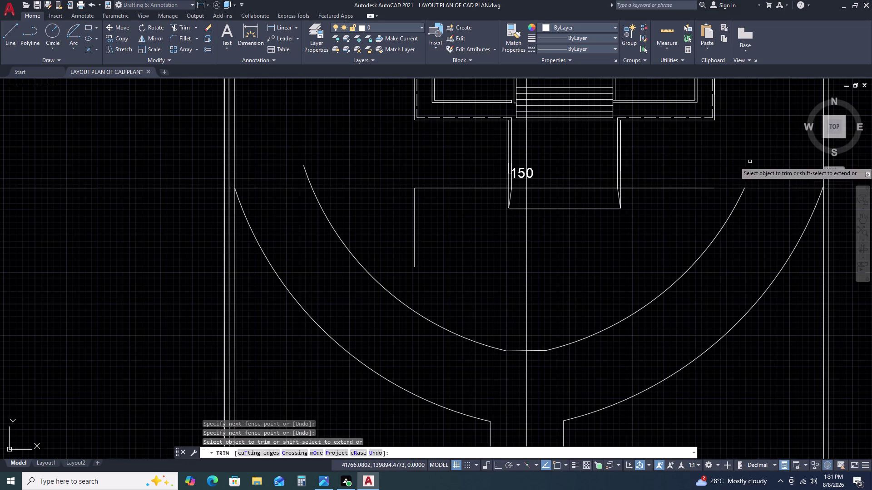
drag(348, 148, 343, 152)
click(288, 164)
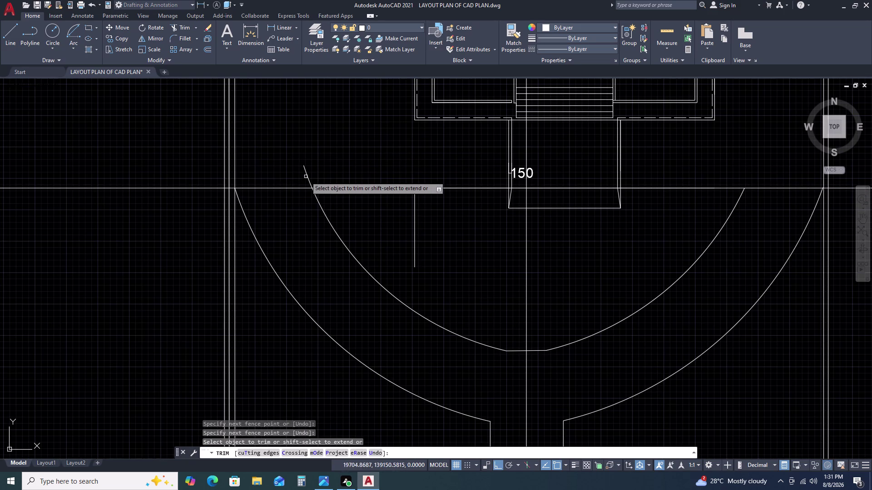
key(Escape)
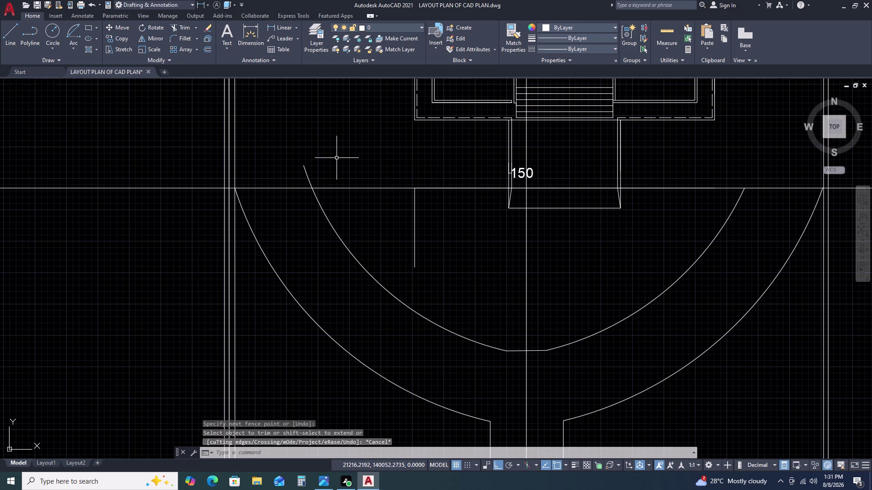
scroll(down, 3)
scroll(up, 3)
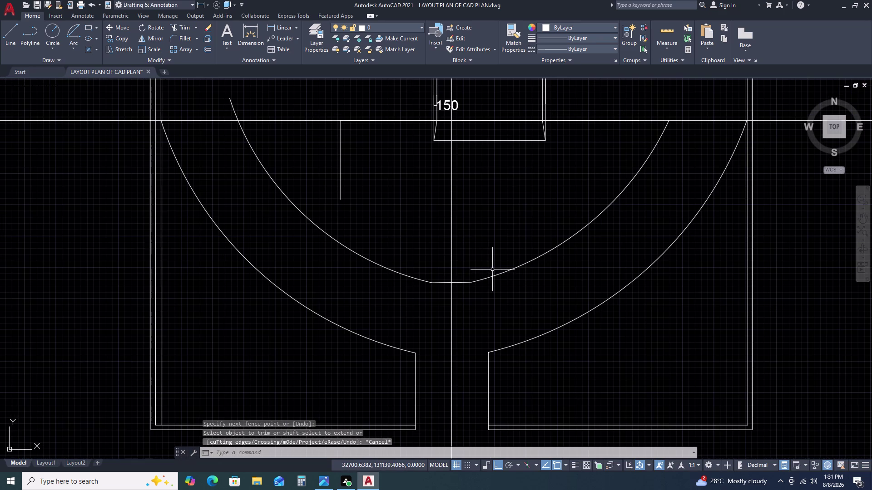
scroll(up, 3)
middle_drag(527, 287, 572, 260)
middle_drag(607, 248, 620, 244)
scroll(down, 3)
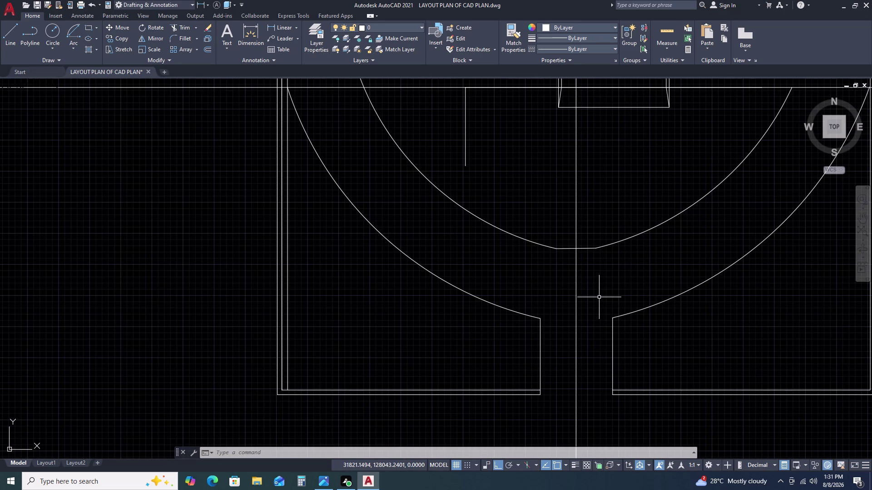
scroll(up, 3)
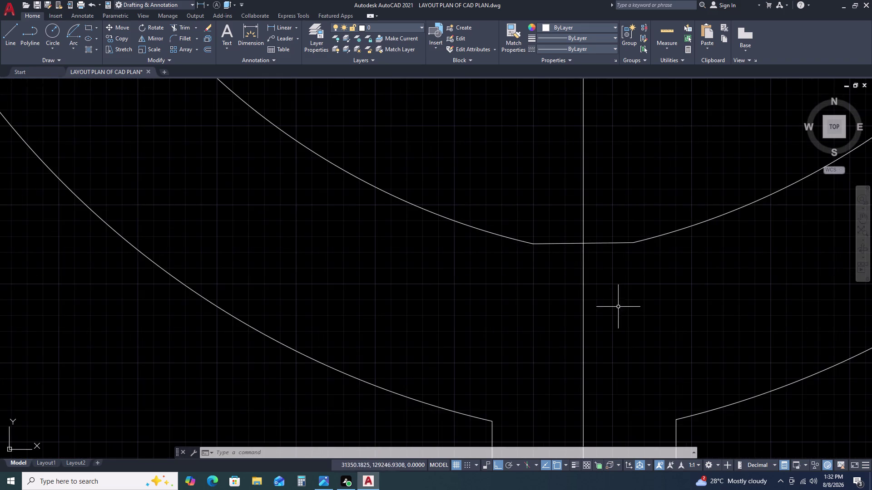
Draw a bottom line between the outer arc ends, then delete it.
scroll(down, 3)
text(L)
key(space)
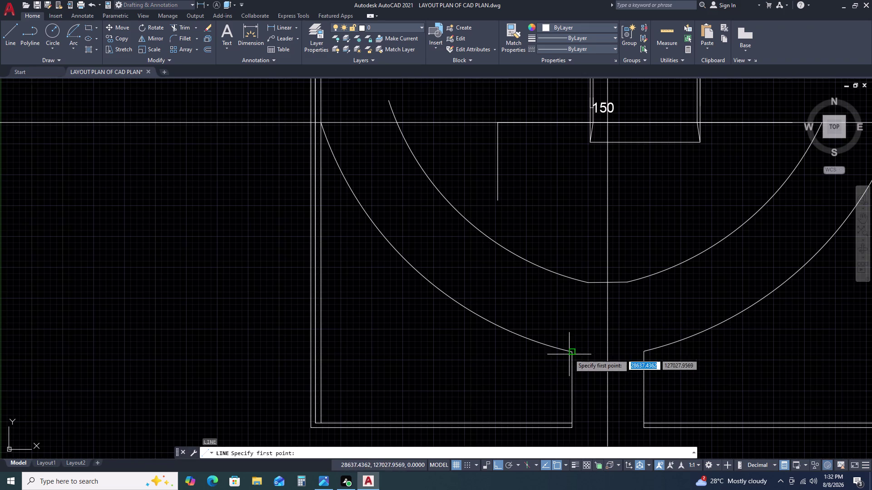
click(571, 354)
click(645, 355)
key(Escape)
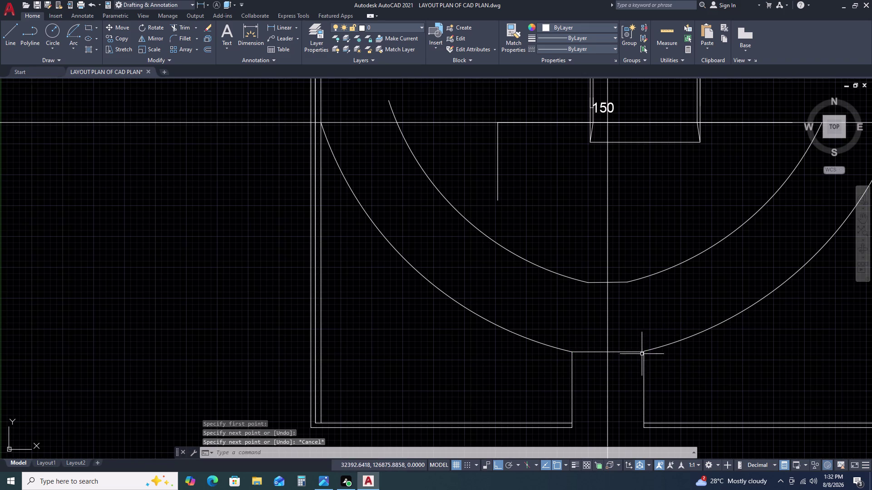
click(630, 350)
click(628, 362)
scroll(up, 3)
scroll(up, 3)
middle_drag(640, 342, 608, 335)
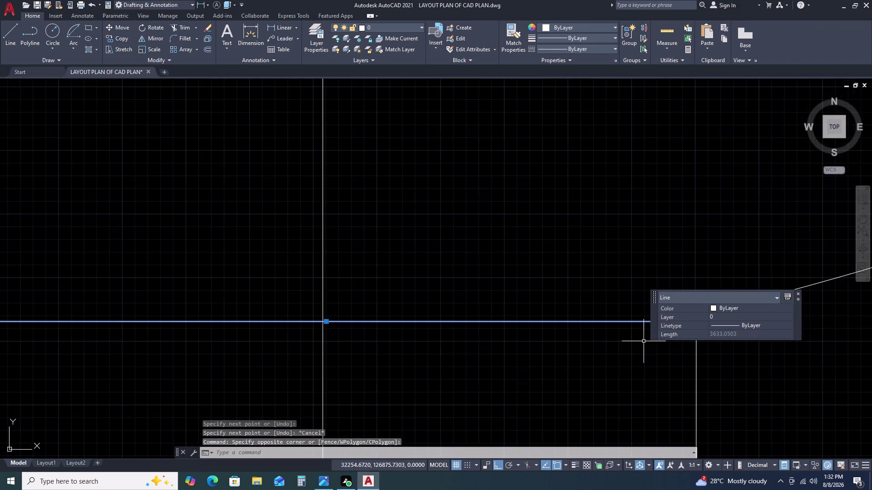
middle_drag(608, 334, 567, 329)
middle_drag(559, 328, 537, 325)
middle_click(524, 321)
scroll(down, 3)
key(Delete)
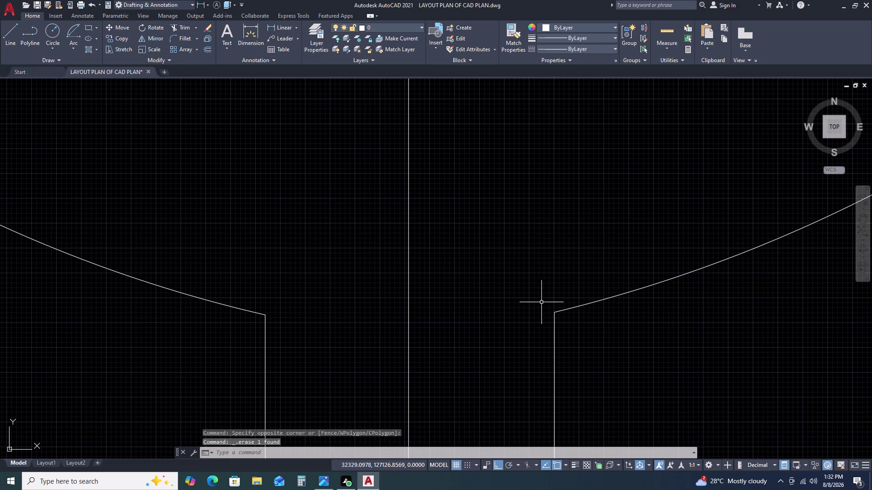
Redraw the bottom line joining the right and left outer arc ends.
text(L)
key(space)
click(553, 312)
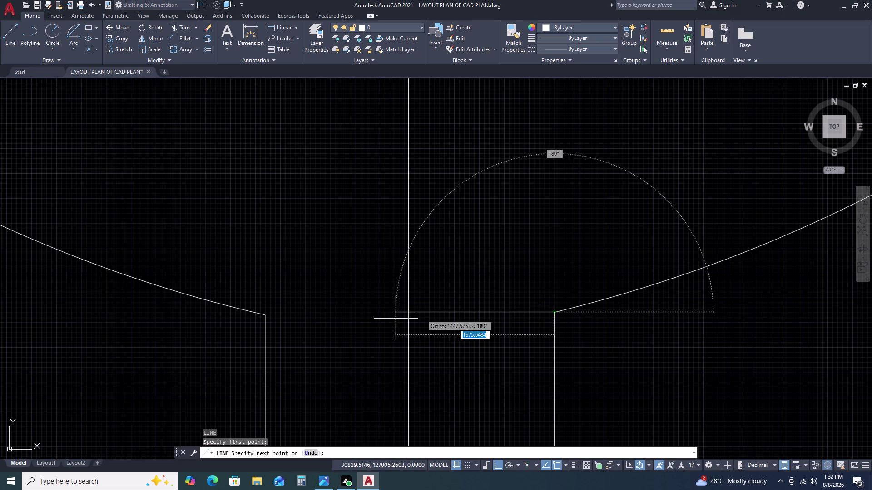
click(267, 315)
key(Escape)
drag(494, 294, 492, 298)
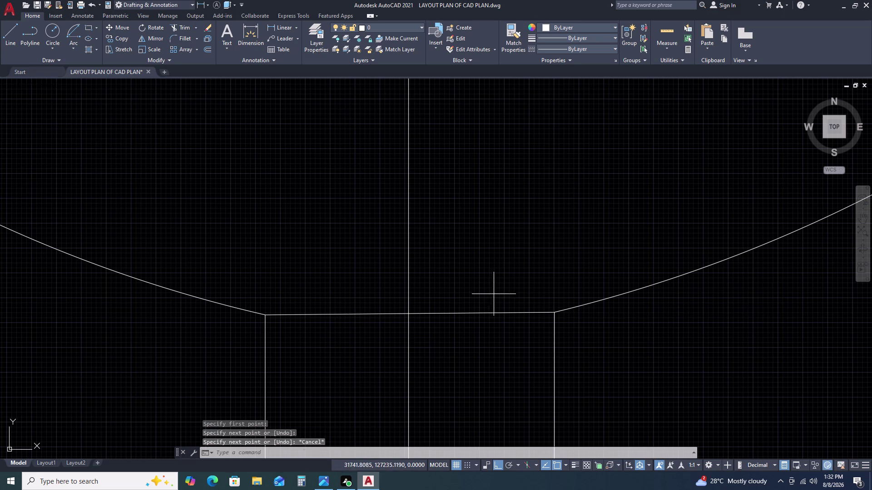
Copy the flat bottom line up to the inner curved path.
click(476, 327)
key(c)
text(O)
key(space)
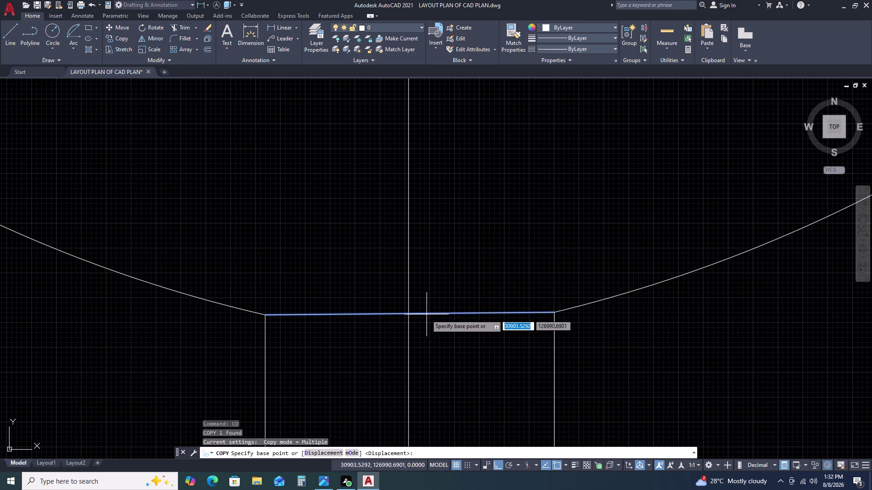
click(410, 316)
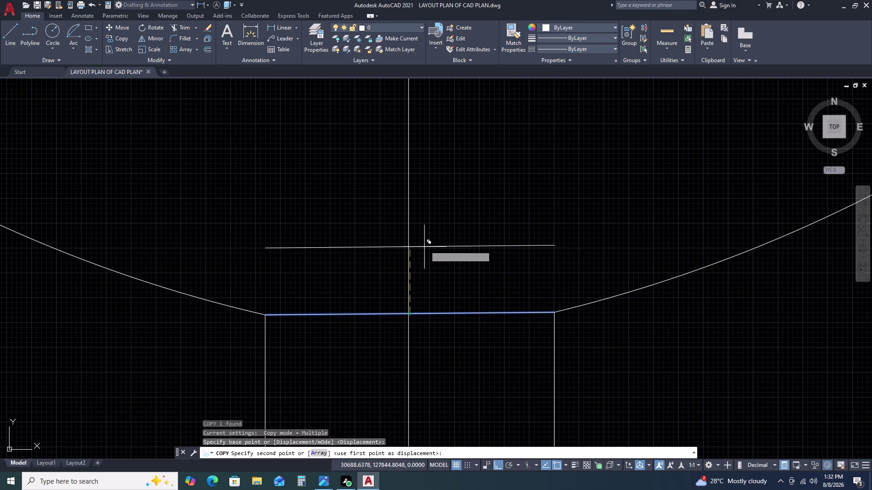
scroll(down, 3)
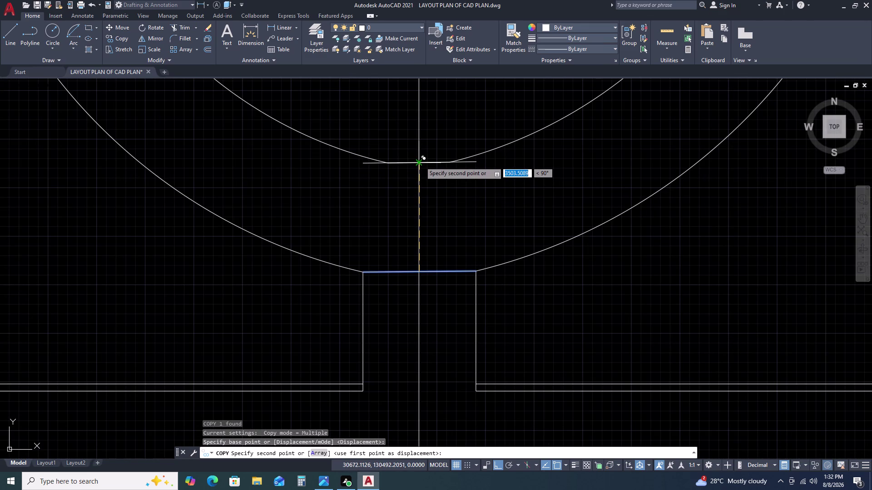
scroll(down, 3)
scroll(up, 3)
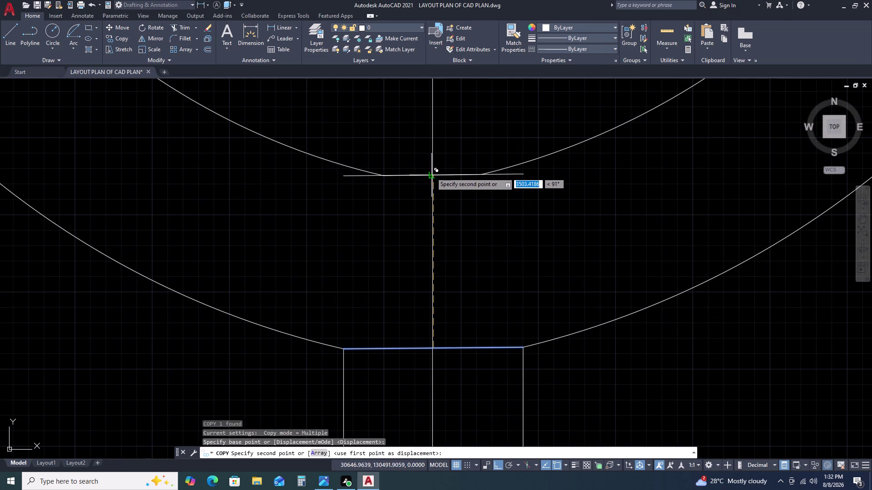
click(433, 175)
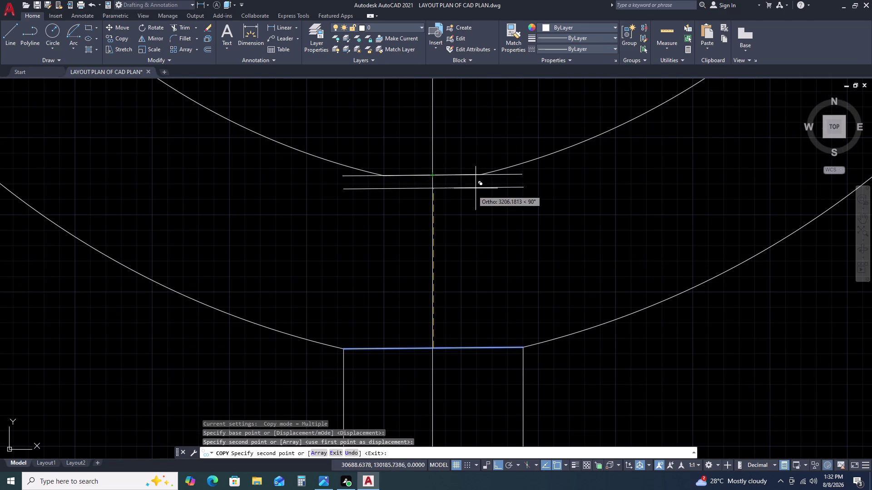
key(Escape)
Try grip-stretching the right inner arc's end, then cancel.
middle_drag(505, 190, 512, 231)
middle_drag(517, 244, 520, 253)
scroll(up, 3)
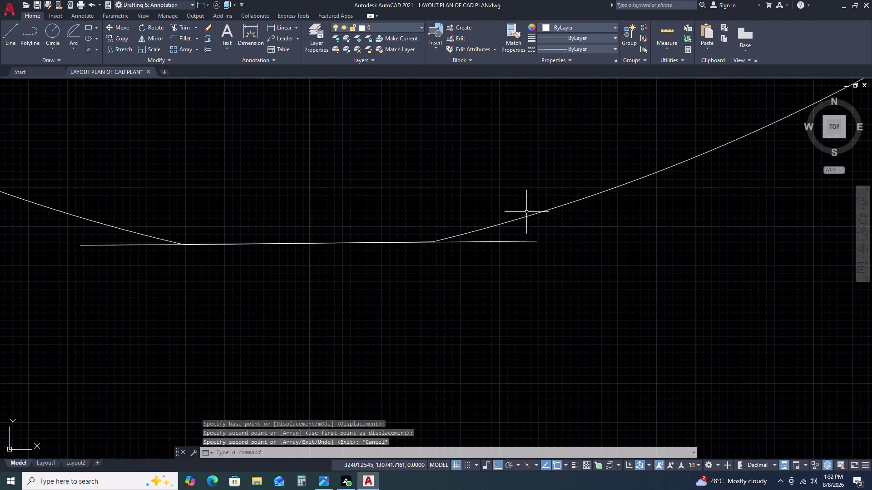
drag(569, 226, 564, 223)
click(541, 201)
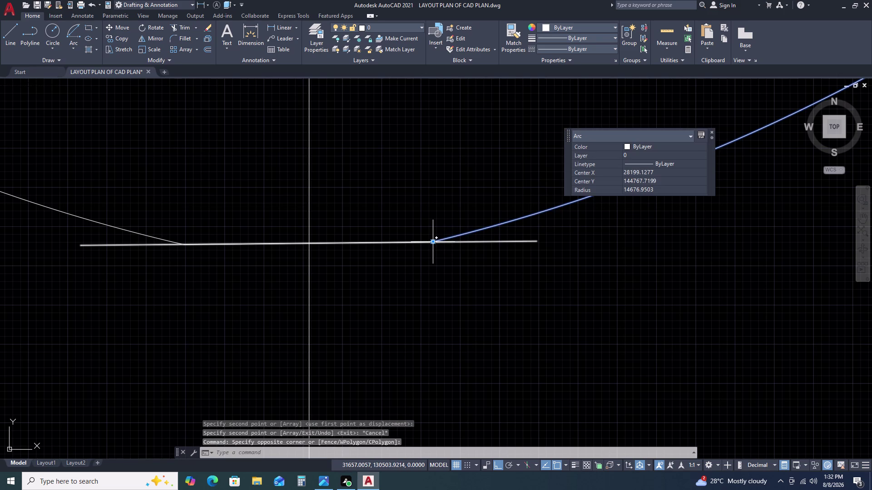
click(432, 242)
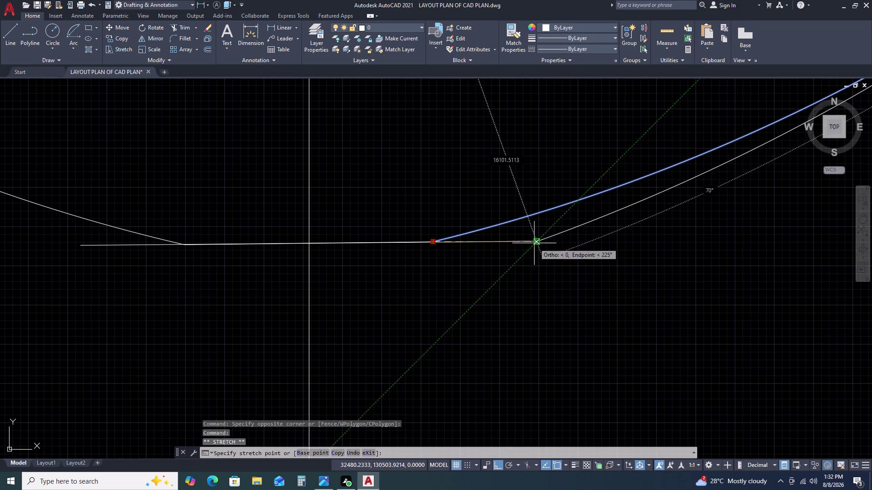
click(534, 243)
key(Escape)
Try grip-stretching the left inner arc's end, then cancel.
scroll(down, 3)
click(428, 228)
click(373, 261)
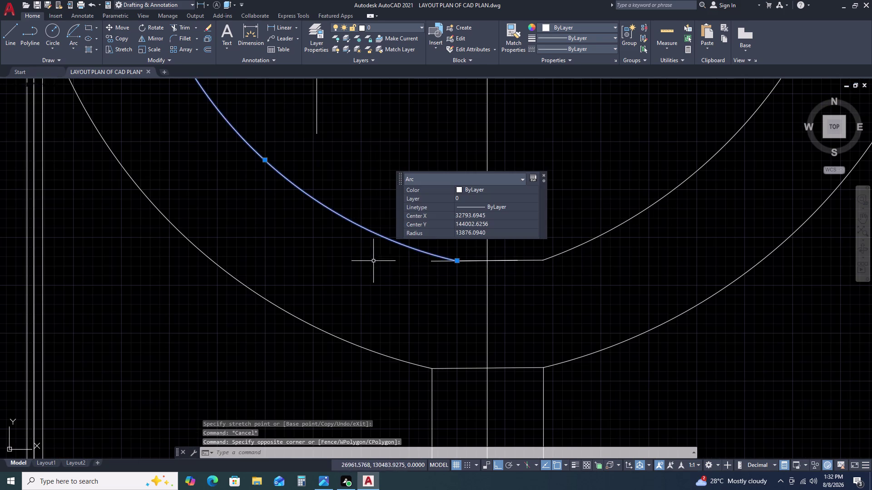
scroll(up, 3)
click(589, 284)
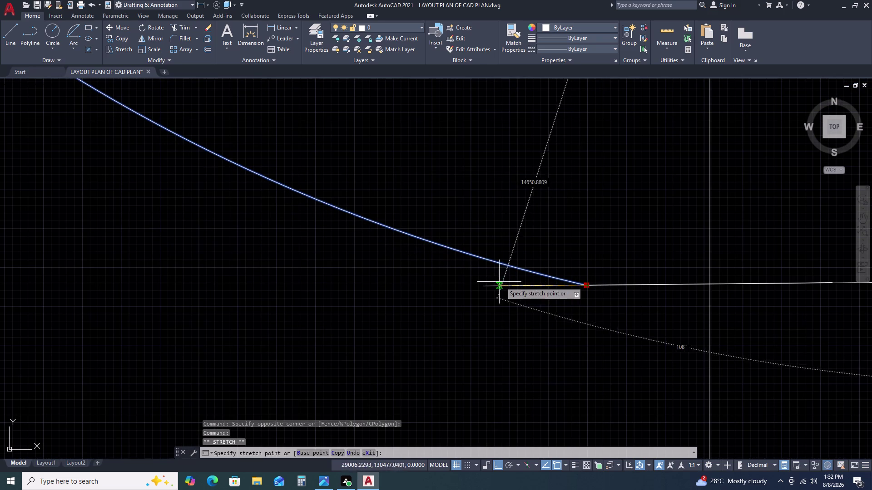
click(483, 284)
key(Escape)
scroll(down, 3)
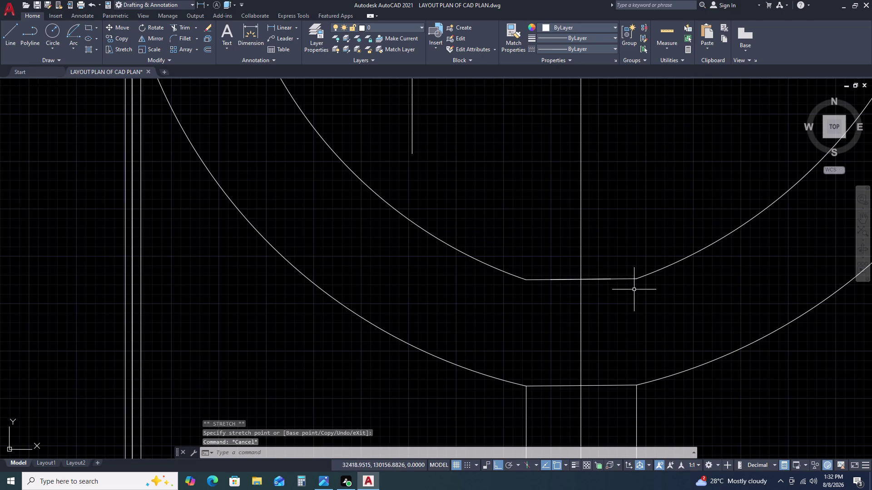
Delete the duplicate flat line.
click(535, 263)
click(622, 306)
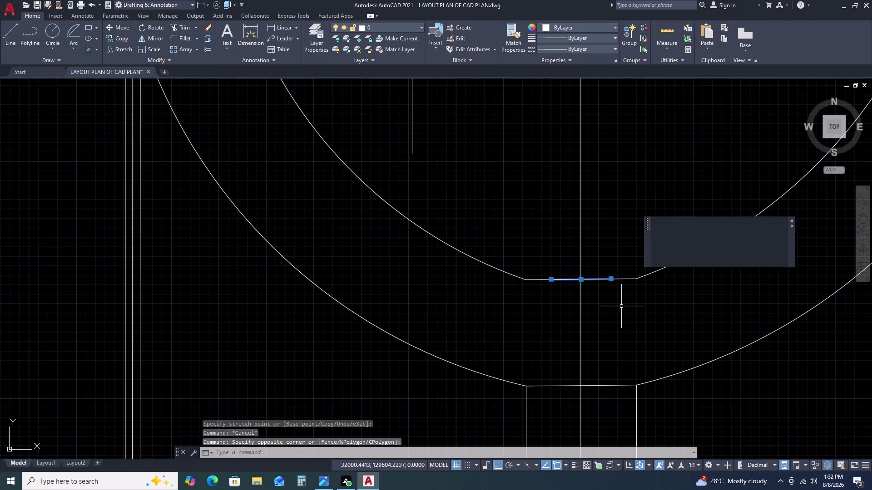
key(Delete)
scroll(down, 3)
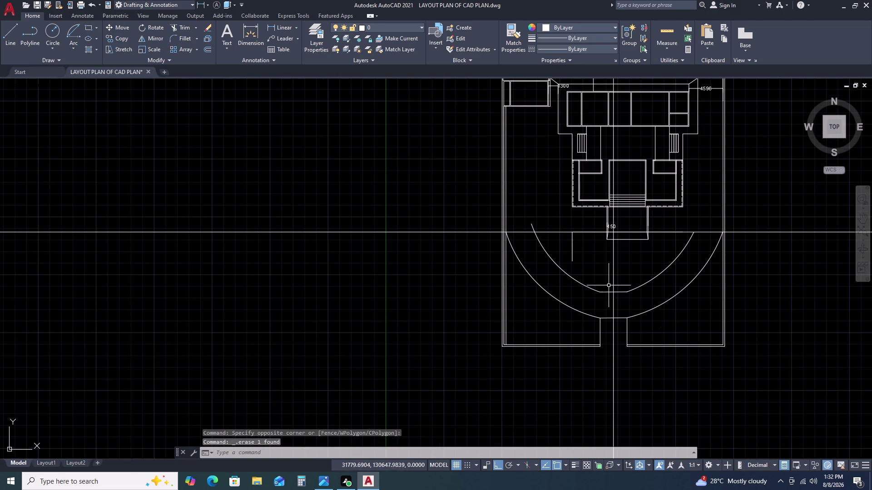
scroll(up, 3)
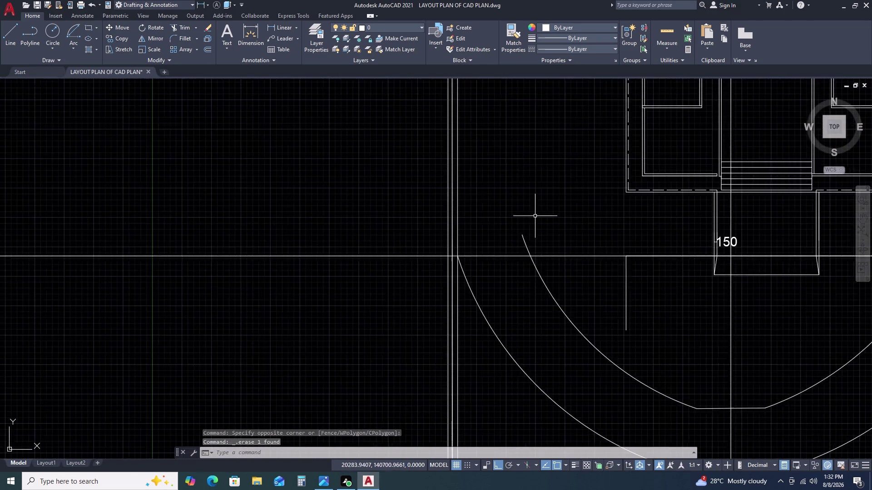
scroll(up, 3)
Attempt a trim near the flat line, then cancel it.
text(TR)
key(space)
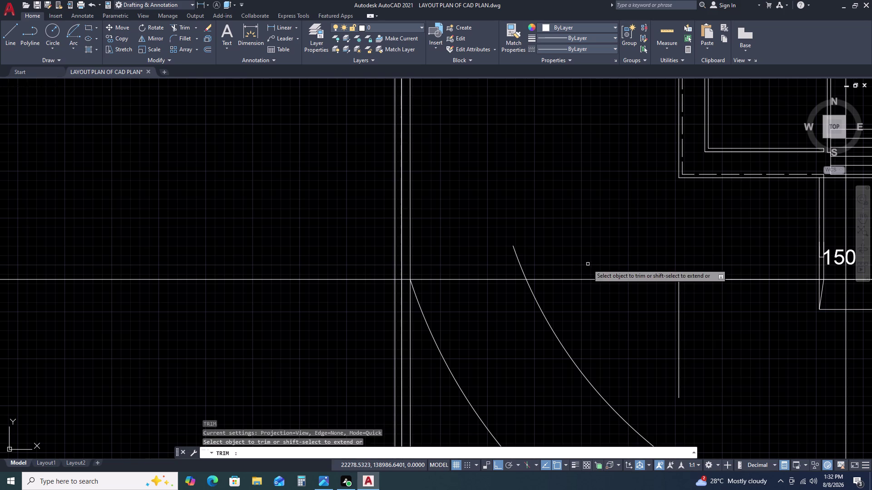
drag(578, 253, 571, 253)
click(490, 249)
scroll(down, 3)
key(Escape)
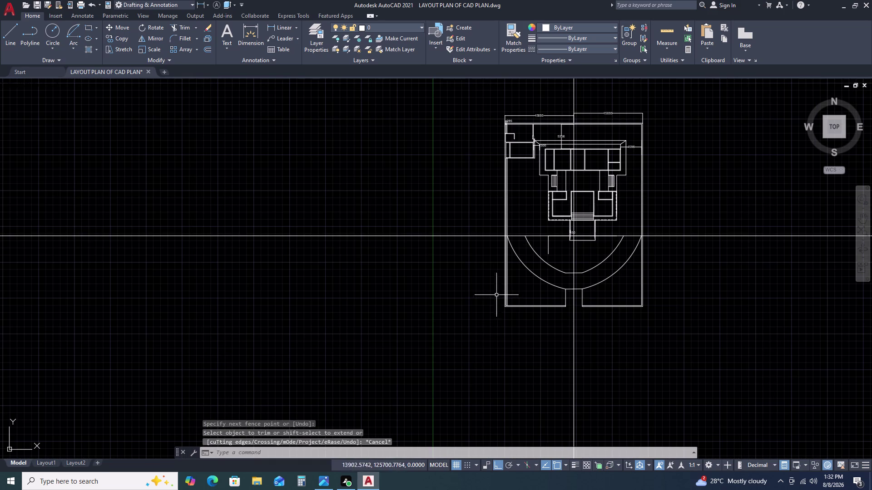
scroll(up, 3)
scroll(up, 3)
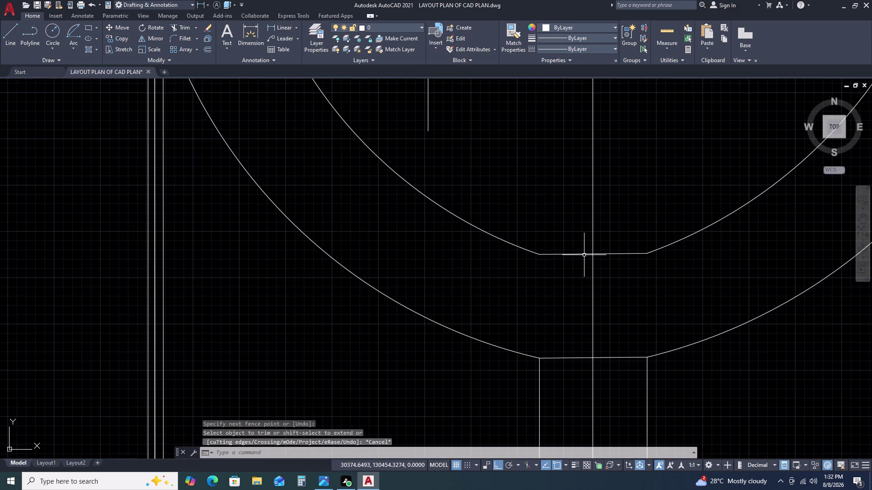
Grip-stretch the flat line's right end, then undo the stretch.
click(583, 253)
click(646, 252)
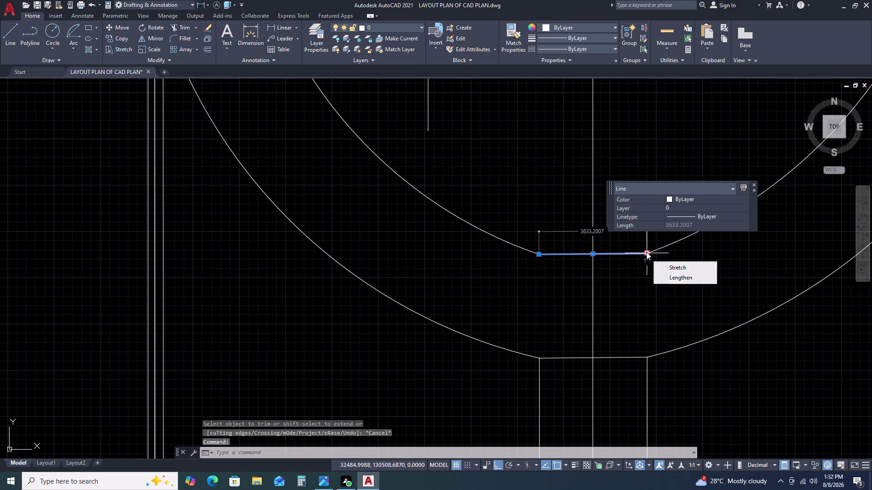
click(669, 250)
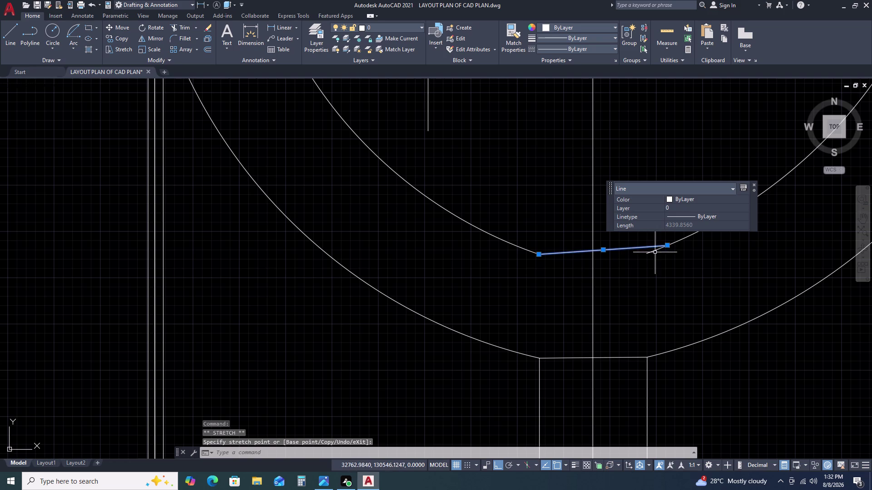
key(ctrl+z)
click(637, 252)
scroll(up, 3)
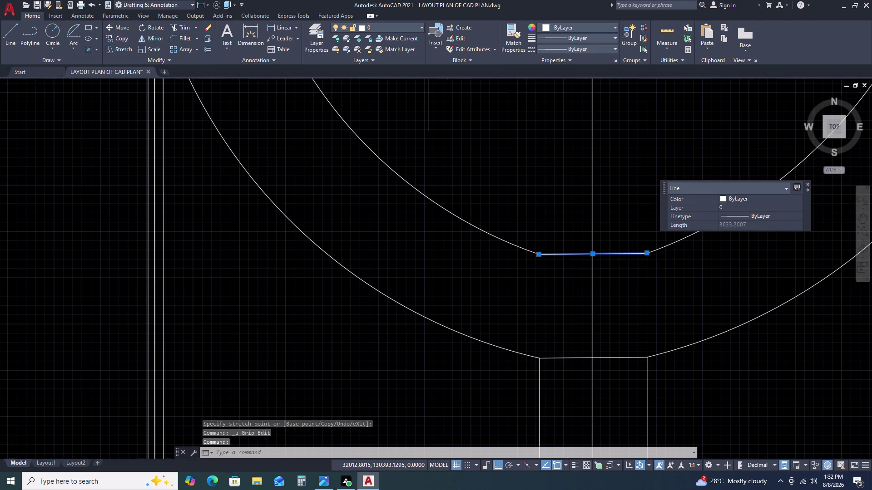
scroll(up, 3)
Run EXTEND and repeatedly pick the flat line toward the arcs.
key(e)
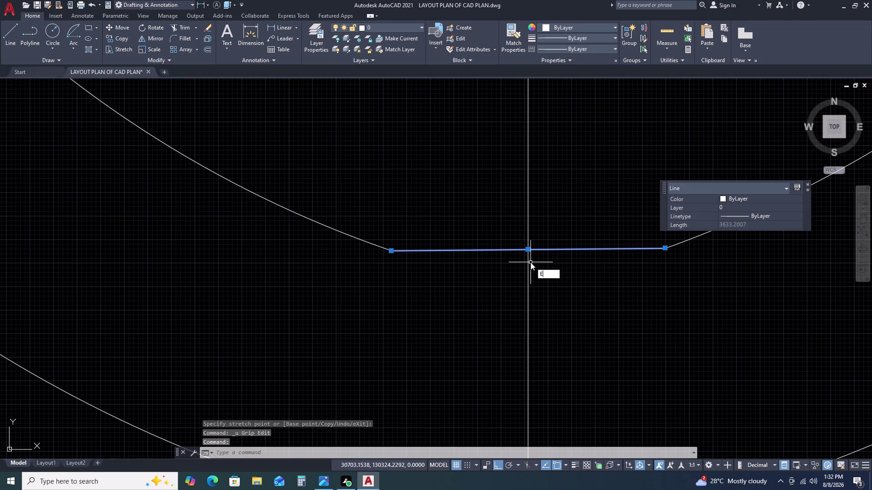
text(X)
key(space)
click(506, 238)
click(482, 281)
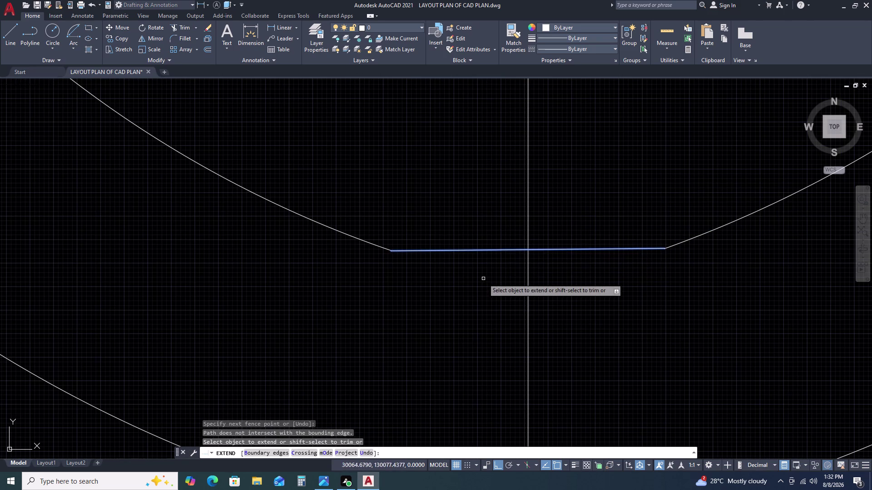
scroll(down, 3)
click(484, 259)
click(467, 284)
click(477, 266)
click(469, 283)
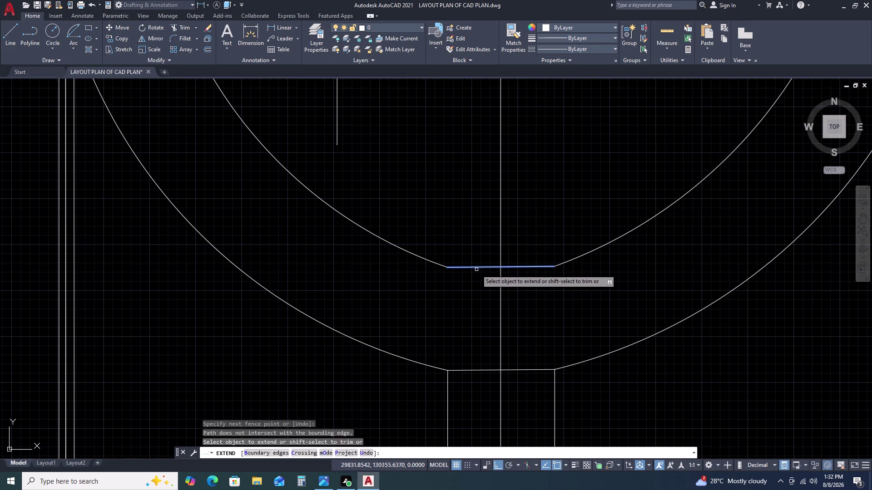
click(477, 269)
Keep picking the flat line to extend, then cancel EXTEND.
triple_click(477, 266)
double_click(478, 266)
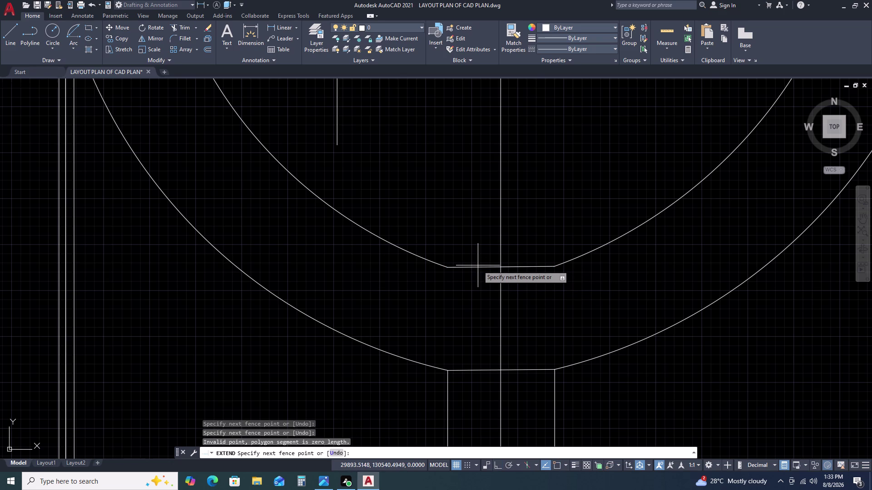
scroll(down, 3)
click(478, 265)
click(476, 269)
triple_click(476, 268)
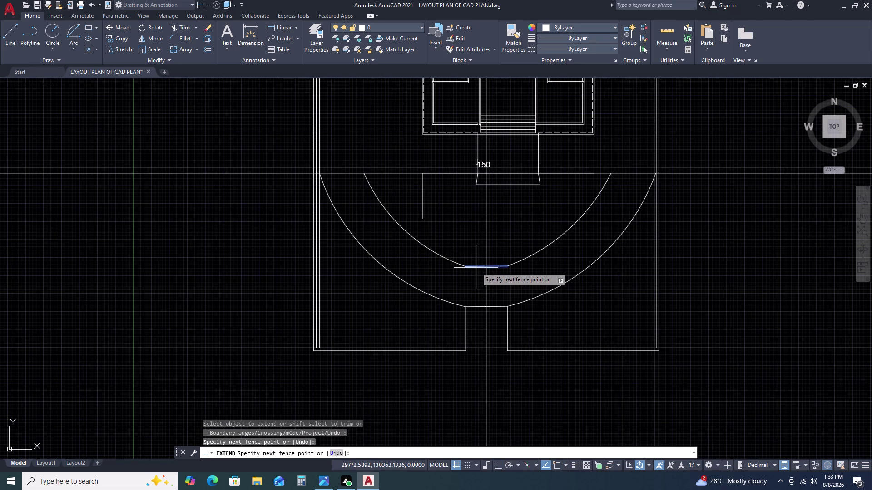
double_click(477, 266)
key(Escape)
Start a vertical construction line (XL) and end it without placing one.
text(X)
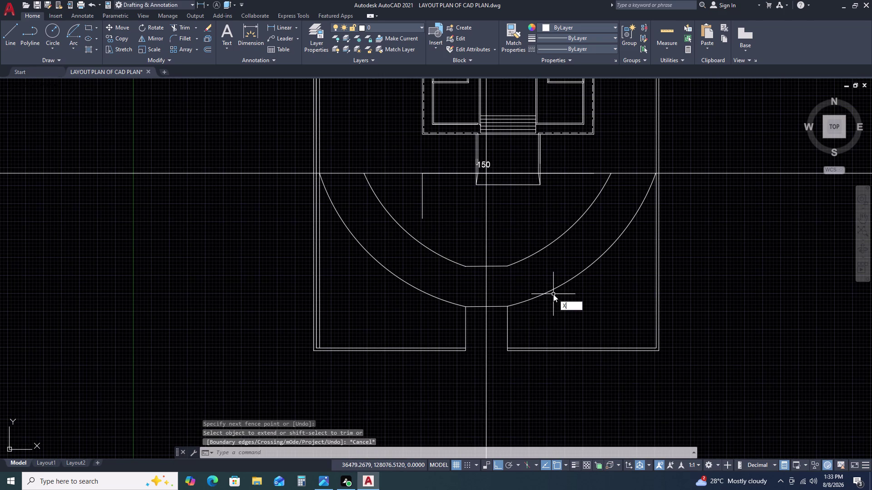
text(L)
key(space)
text(V)
key(space)
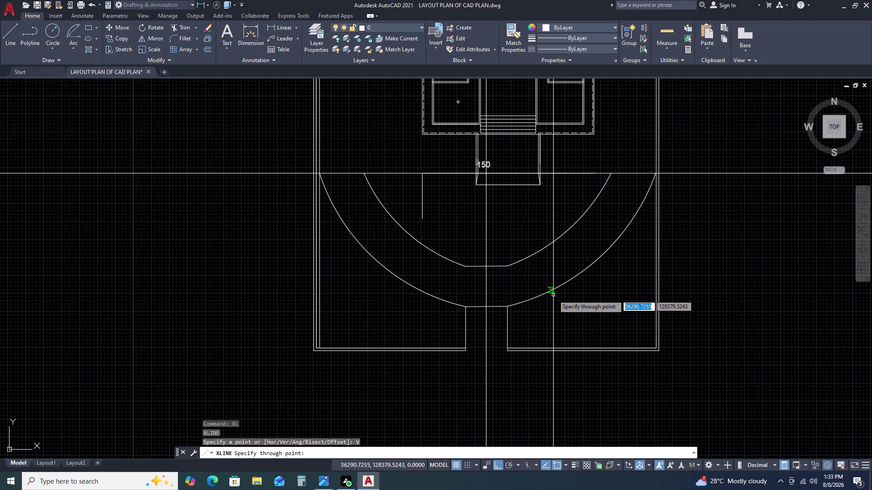
key(Escape)
Draw a horizontal construction line through the arc end.
text(XL)
key(space)
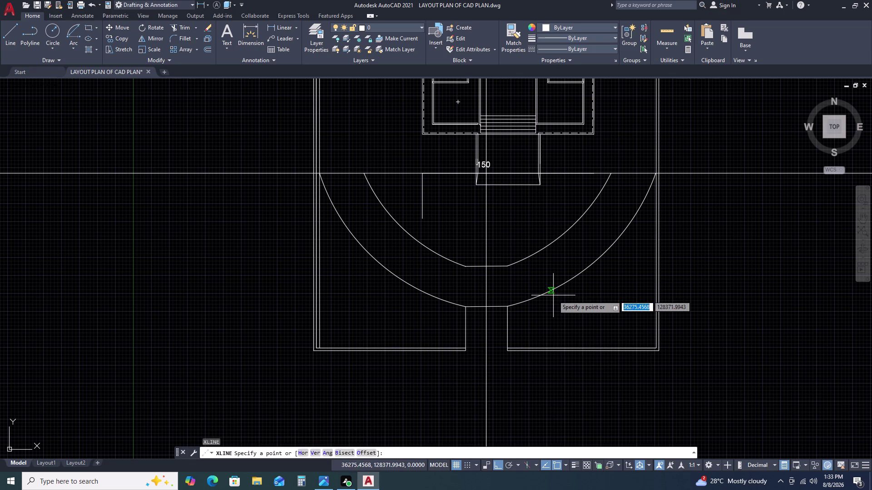
text(H)
key(space)
scroll(up, 3)
click(476, 318)
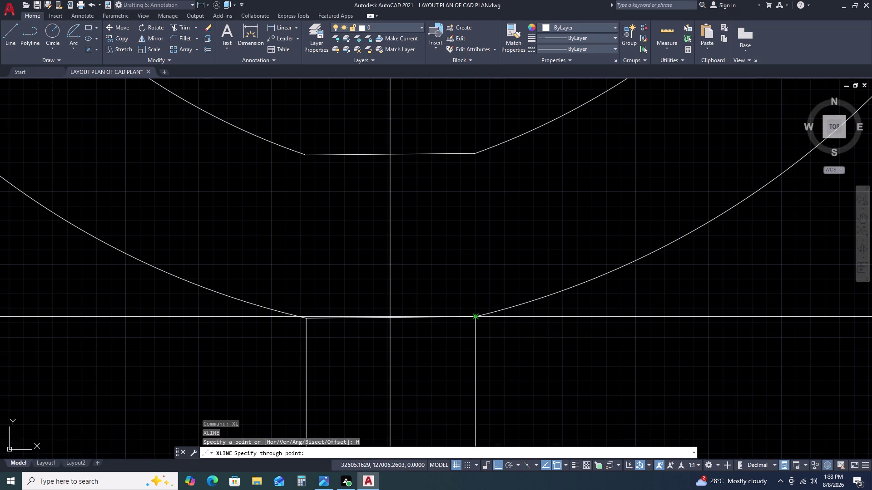
scroll(down, 3)
key(Escape)
Try grip-stretching the inner arc's endpoints, then cancel the stretch.
scroll(up, 3)
scroll(up, 3)
middle_drag(626, 328, 572, 290)
middle_click(570, 285)
scroll(down, 3)
scroll(up, 3)
double_click(558, 279)
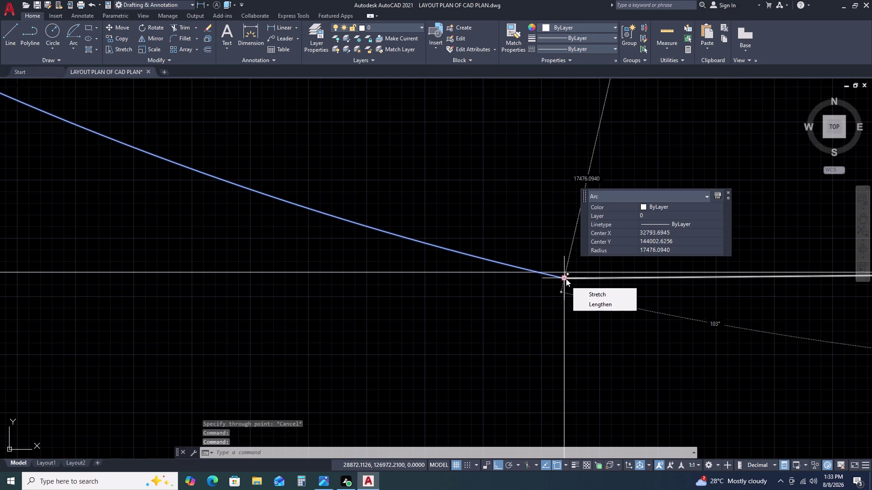
click(566, 279)
click(567, 274)
click(568, 286)
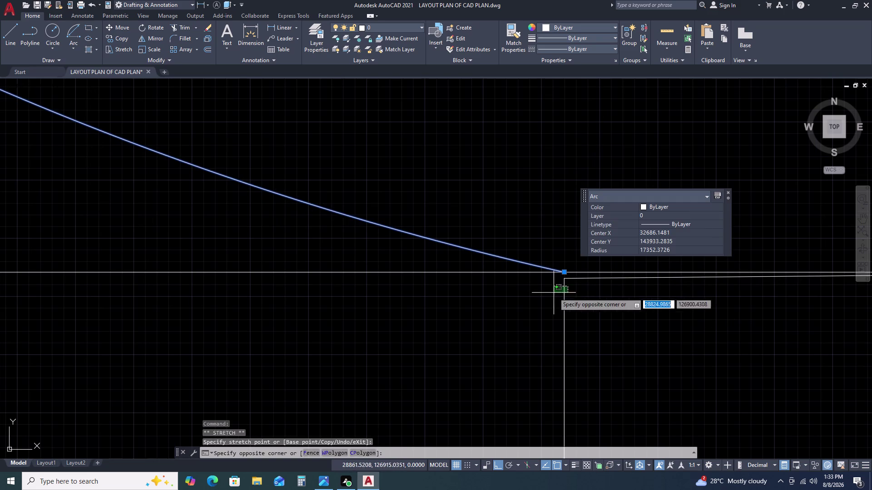
click(554, 293)
click(564, 280)
click(565, 273)
key(Escape)
Select the flat bottom line and erase it.
scroll(down, 3)
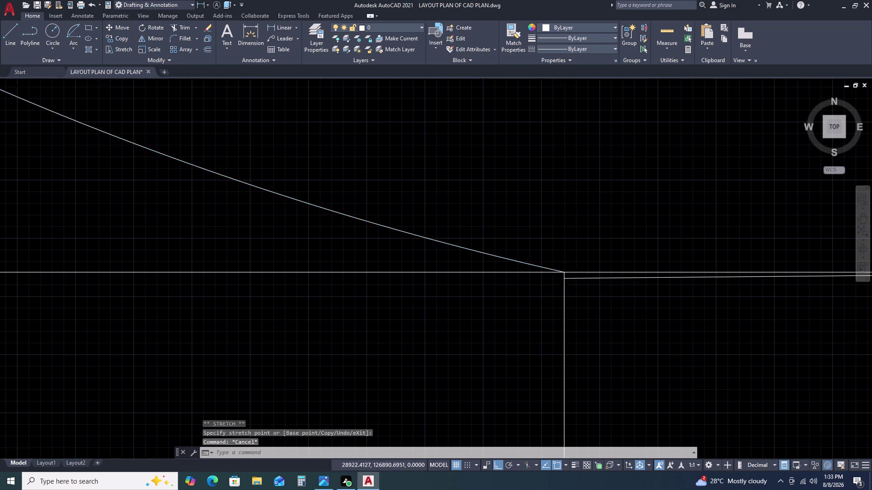
scroll(down, 3)
middle_drag(629, 304, 597, 292)
scroll(down, 3)
scroll(up, 3)
scroll(up, 3)
click(523, 288)
scroll(down, 3)
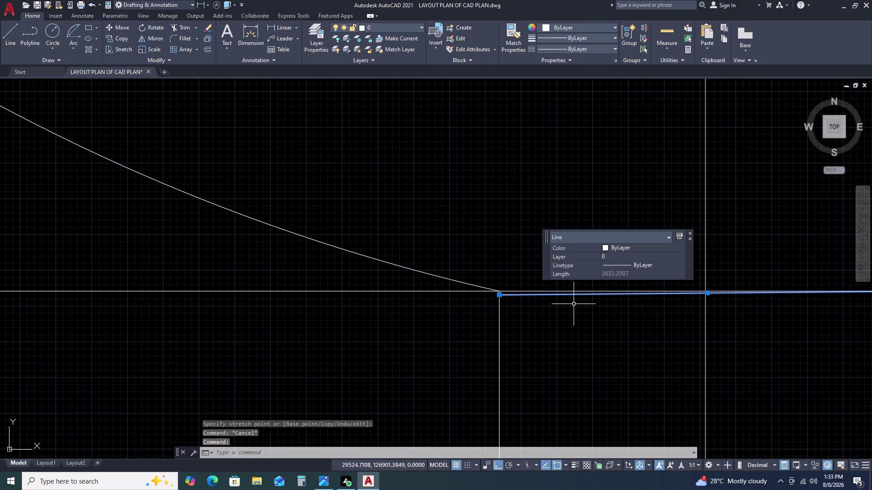
middle_drag(554, 309, 523, 310)
scroll(down, 3)
scroll(down, 3)
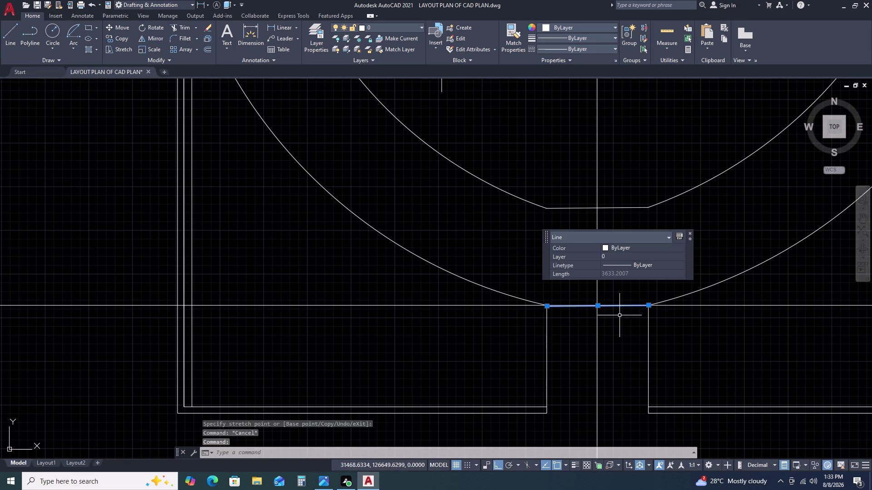
key(Delete)
Grip-stretch the right-hand arc's end point by 100.
scroll(up, 3)
scroll(down, 3)
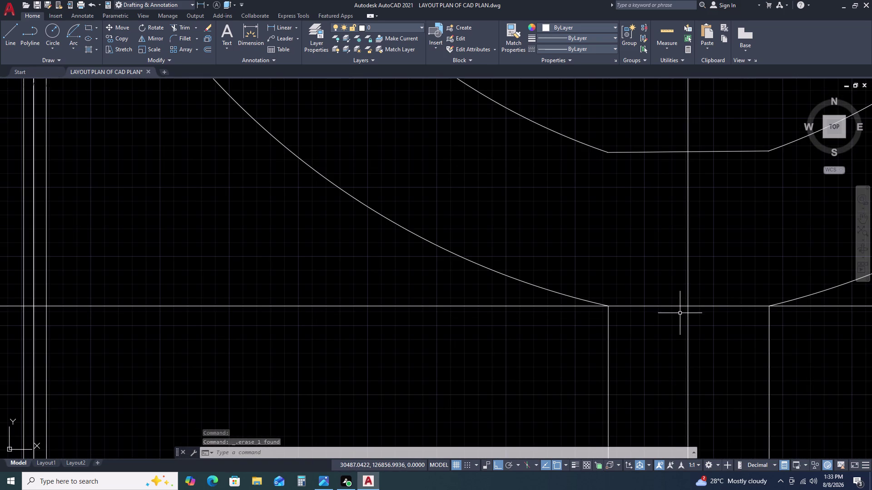
scroll(down, 3)
middle_drag(717, 327, 631, 316)
middle_click(625, 314)
scroll(down, 3)
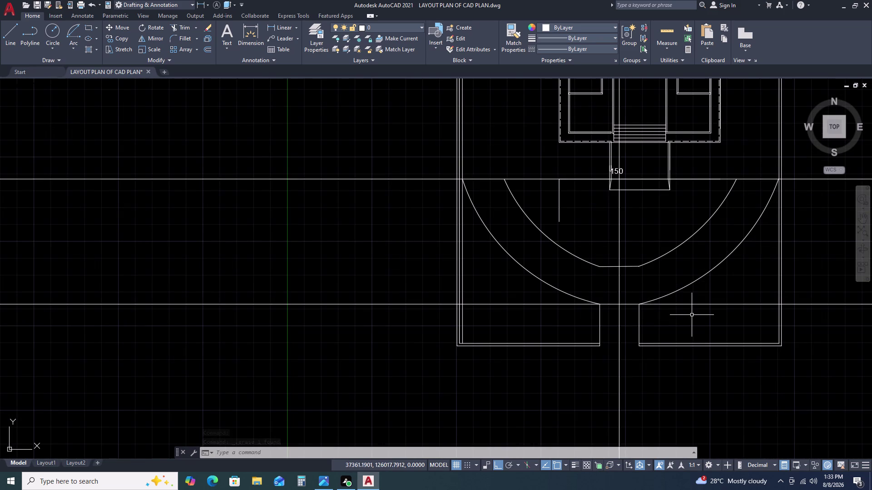
scroll(up, 3)
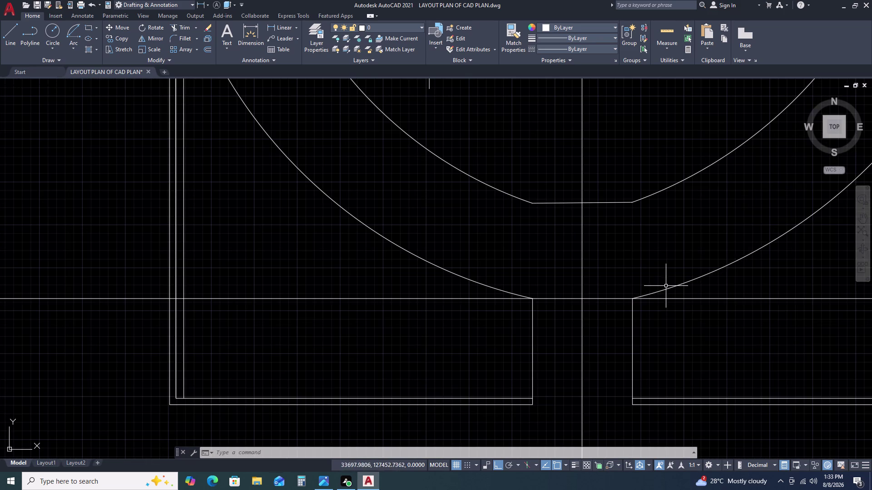
click(666, 286)
click(661, 289)
click(632, 298)
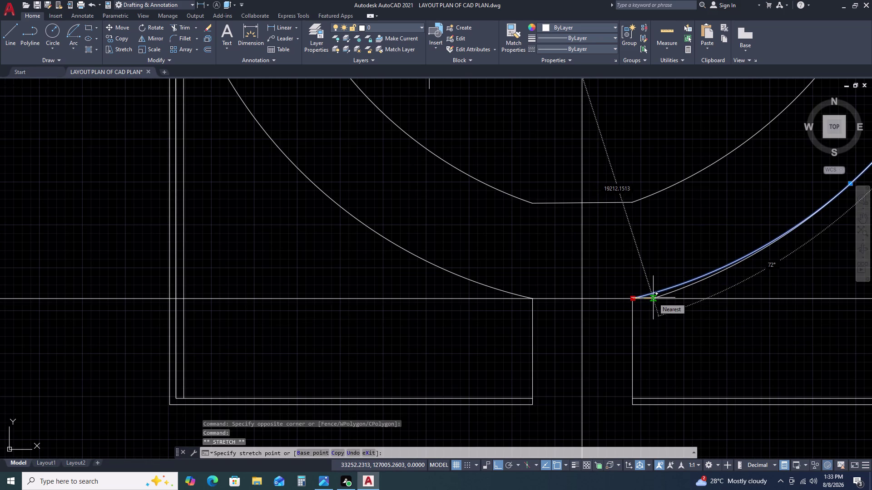
key(1)
text(00)
key(space)
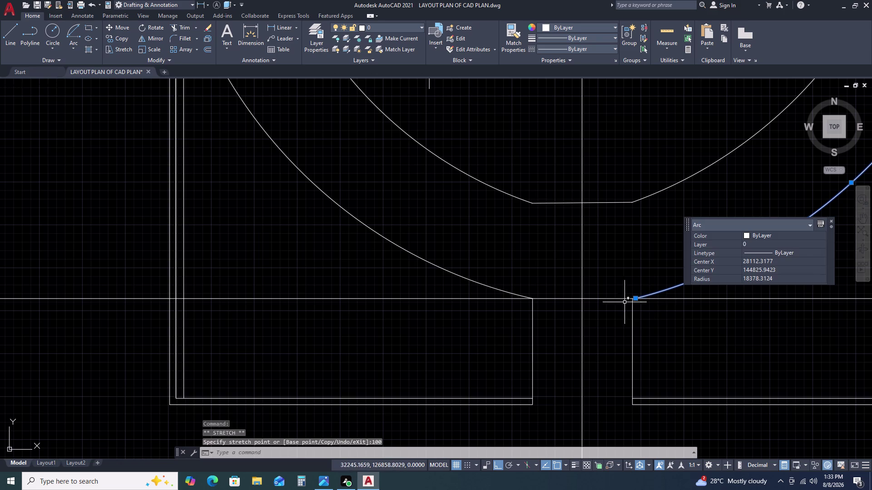
Stretch the right arc's end point by another 100.
scroll(up, 3)
click(670, 318)
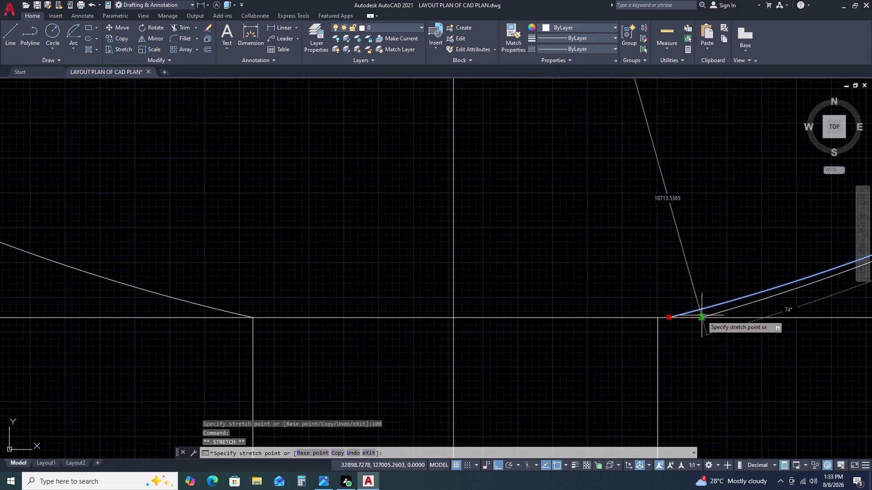
text(100)
key(space)
scroll(down, 3)
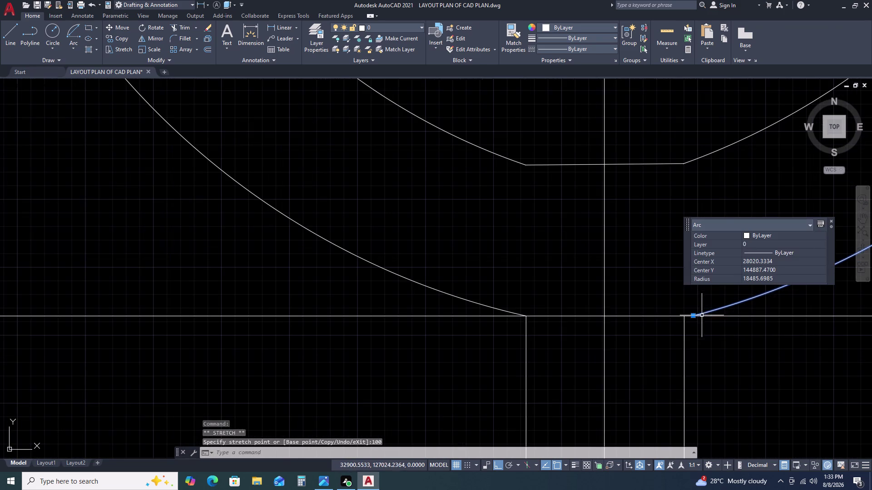
Grip-stretch the left-hand arc's end point by 200, then clear the selection.
click(508, 308)
click(492, 309)
double_click(526, 315)
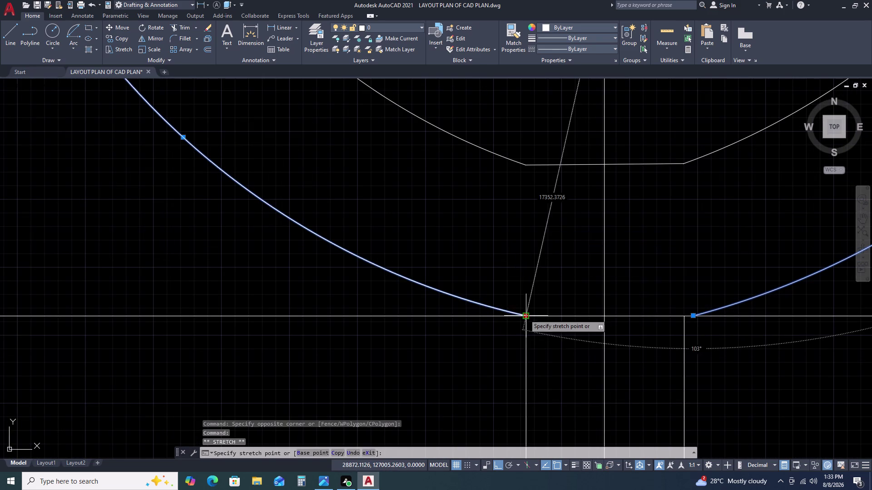
key(2)
text(00)
key(space)
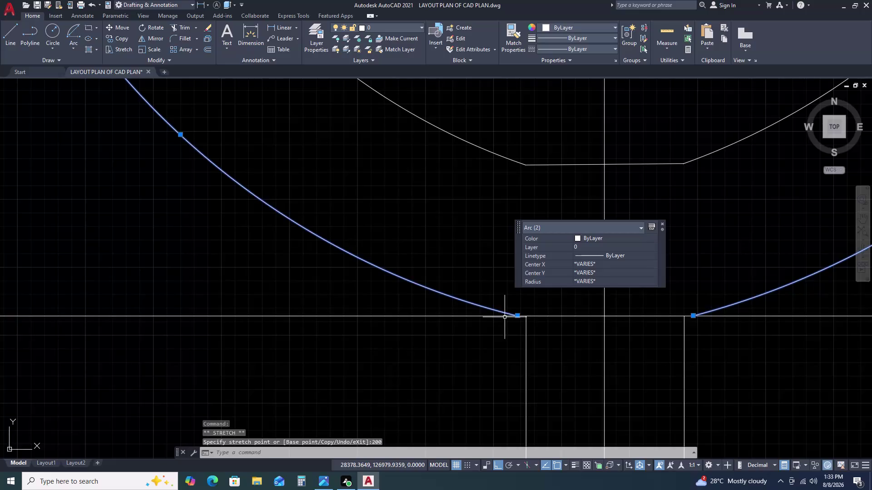
scroll(down, 3)
scroll(down, 3)
key(Escape)
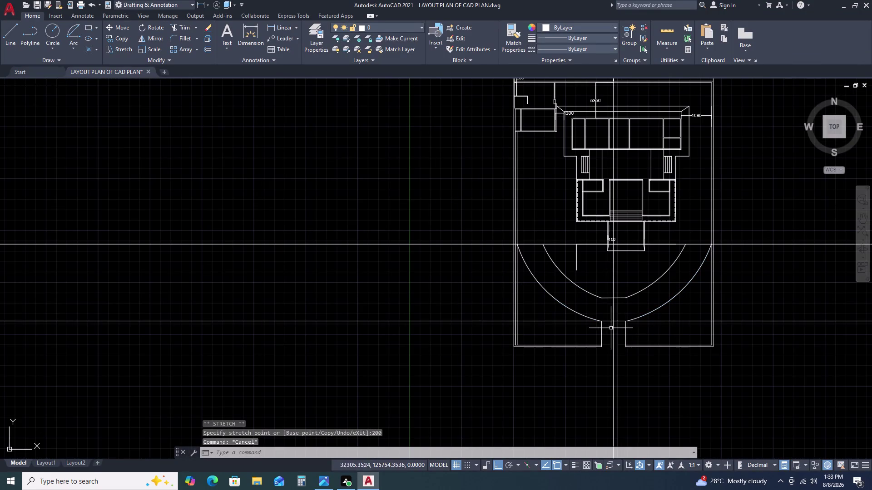
Undo the trial arc stretches and recent edits, thirteen steps back.
scroll(up, 3)
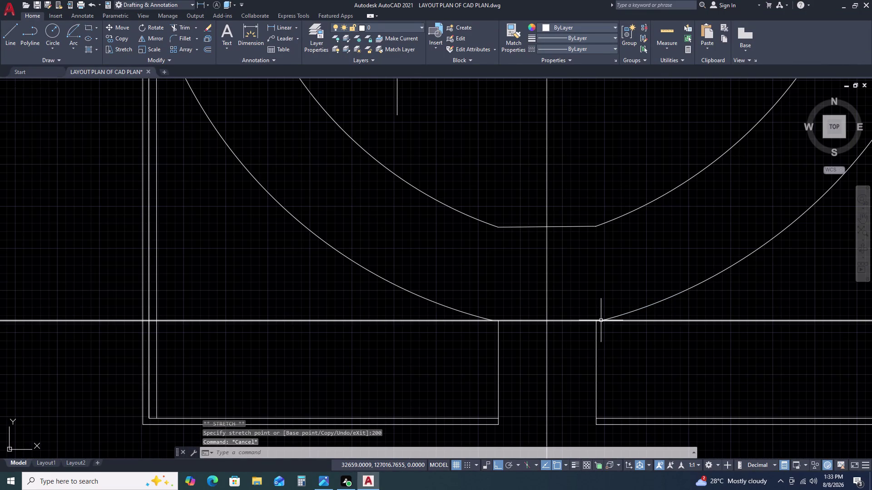
key(ctrl+z)
key(ctrl+z)
key(ctrl+z)
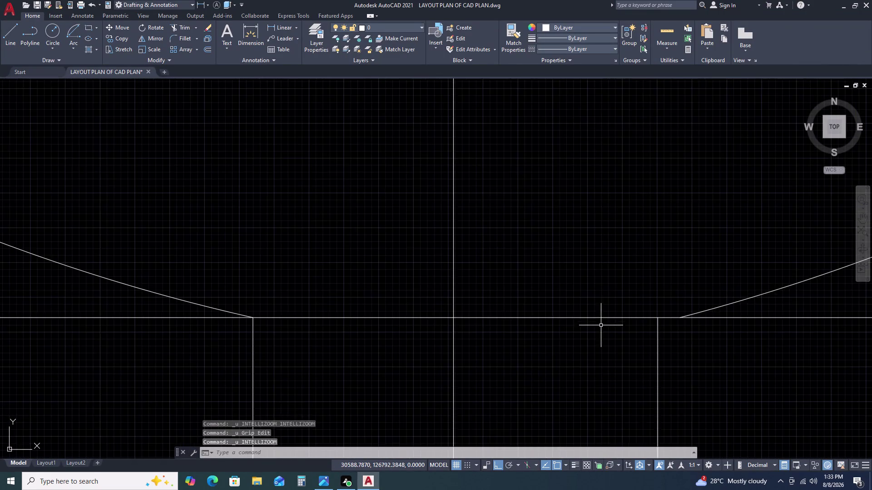
key(ctrl+z)
key(ctrl+z)
key(ctrl+z)
key(ctrl+z)
key(ctrl+z)
key(ctrl+z)
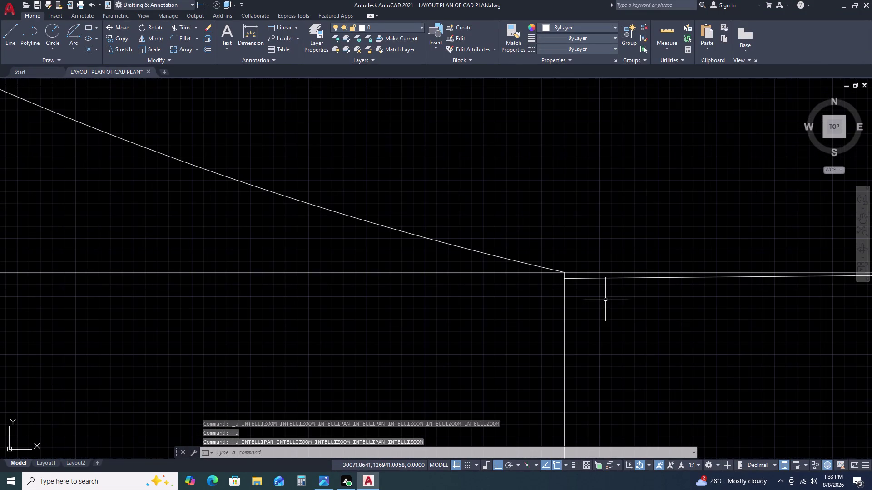
key(ctrl+z)
key(ctrl+z)
key(ctrl+z)
key(ctrl+z)
scroll(down, 3)
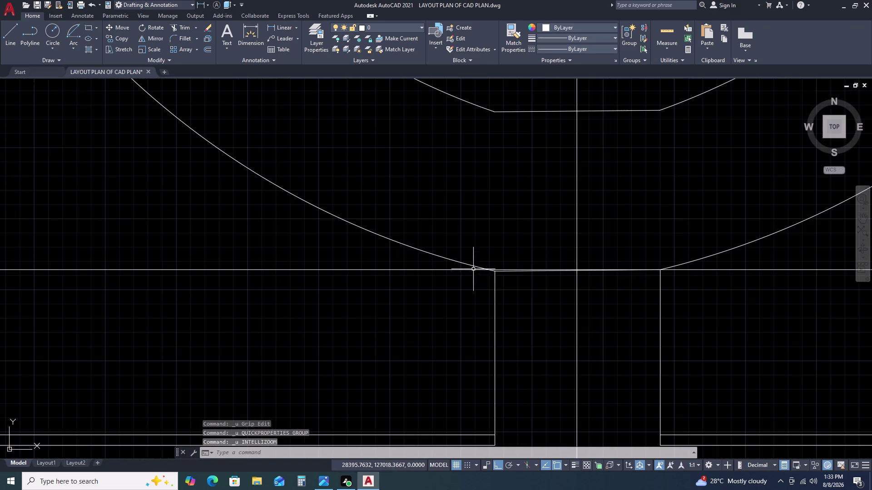
Select the horizontal guide line and erase it.
click(768, 258)
click(752, 292)
key(Delete)
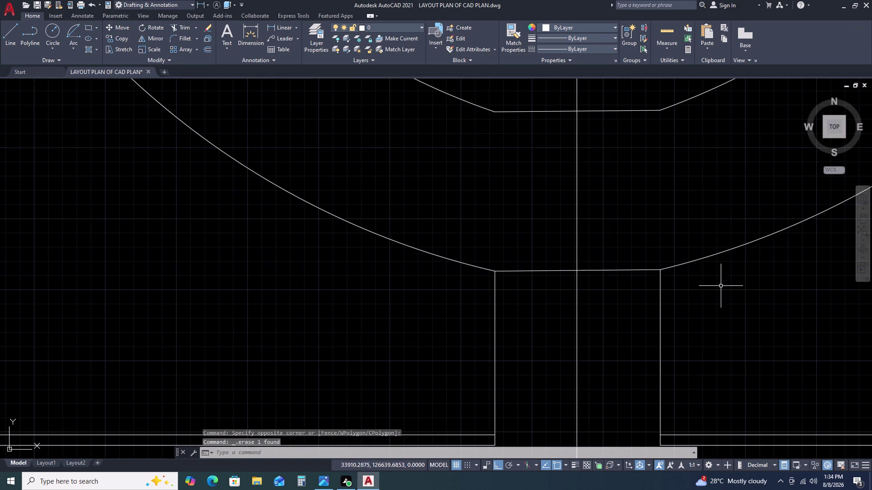
Draw a horizontal construction line (XL) through the inner arc's end.
scroll(down, 3)
scroll(down, 3)
middle_drag(743, 292, 654, 297)
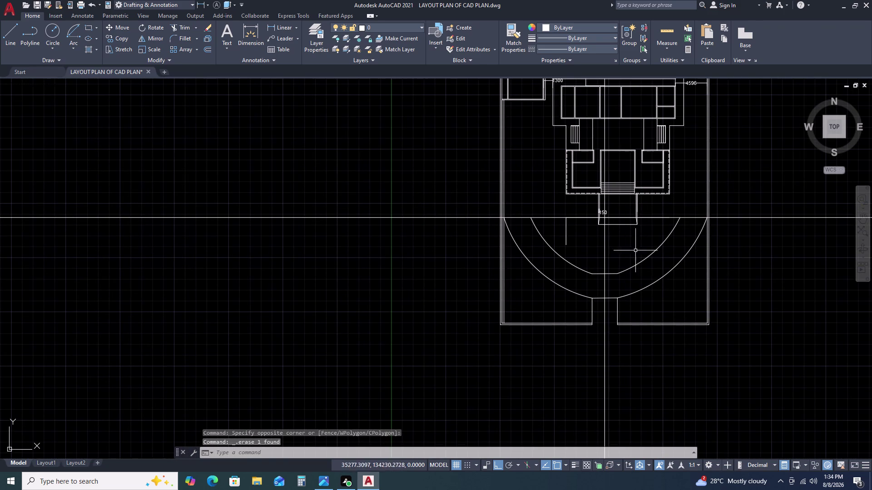
key(x)
key(l)
key(space)
text(H)
key(space)
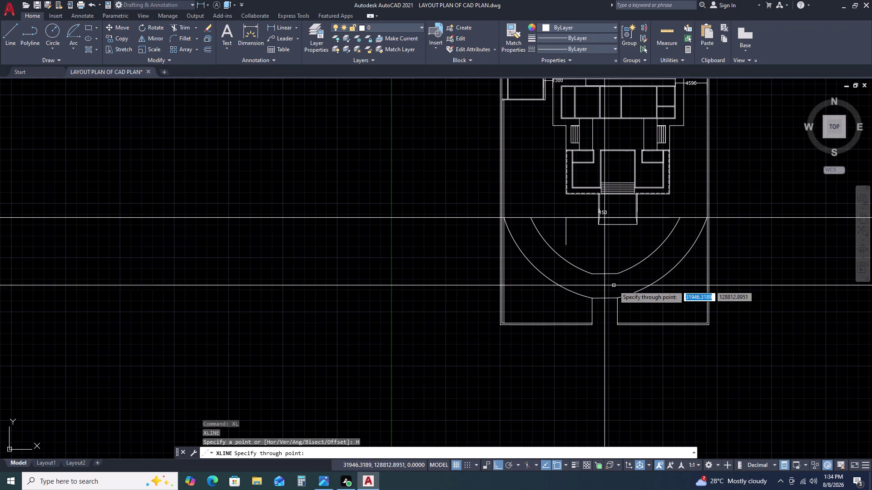
scroll(up, 3)
click(614, 269)
key(Escape)
Erase a stray line near the path opening.
scroll(up, 3)
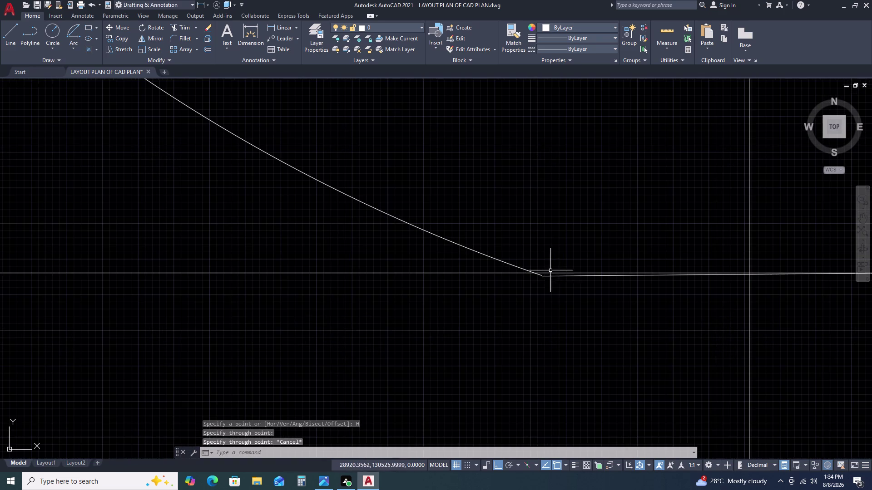
click(557, 277)
key(Delete)
scroll(down, 3)
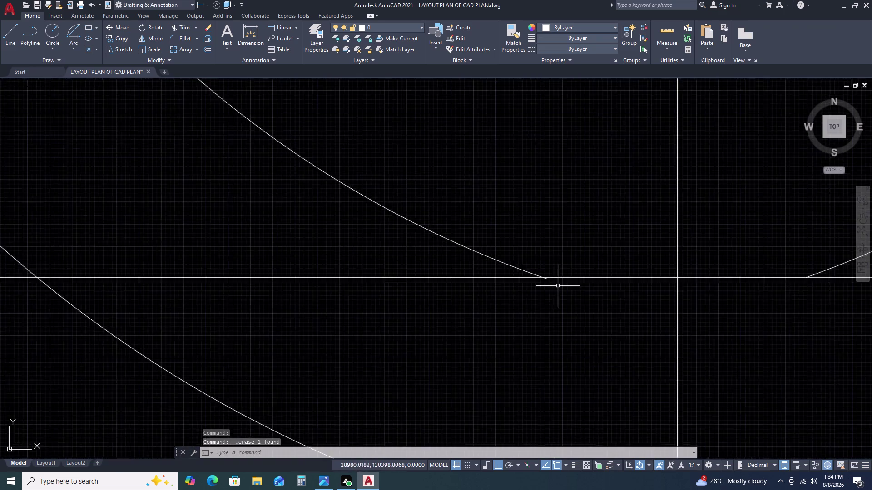
scroll(down, 3)
scroll(up, 3)
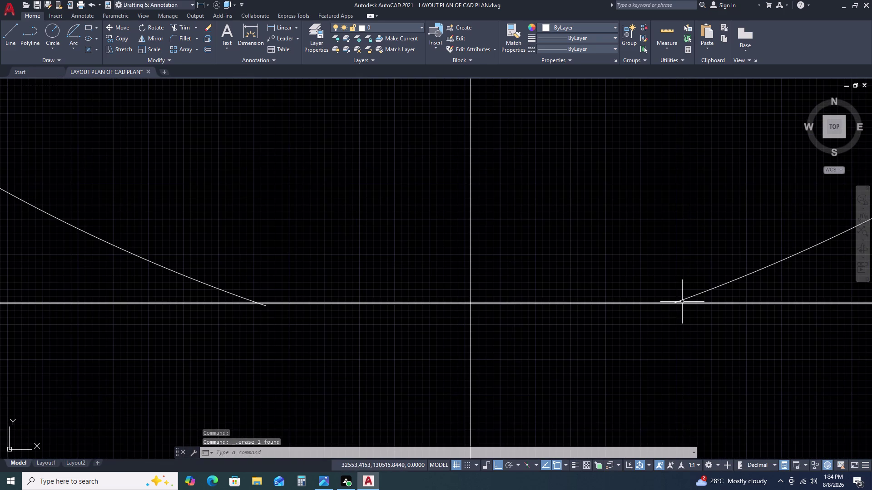
scroll(up, 3)
scroll(down, 3)
scroll(up, 3)
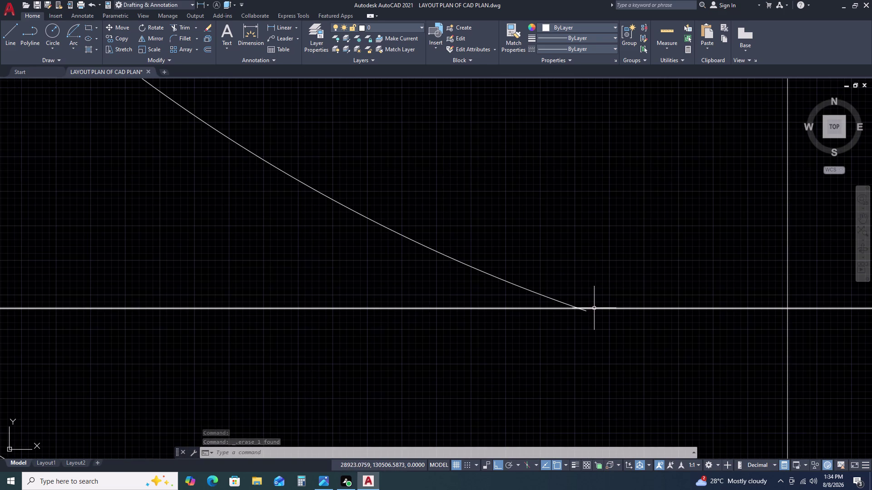
Start a trim (TR) on lines near the arc ends, then abandon it.
text(TR)
key(space)
scroll(up, 3)
double_click(561, 308)
click(507, 322)
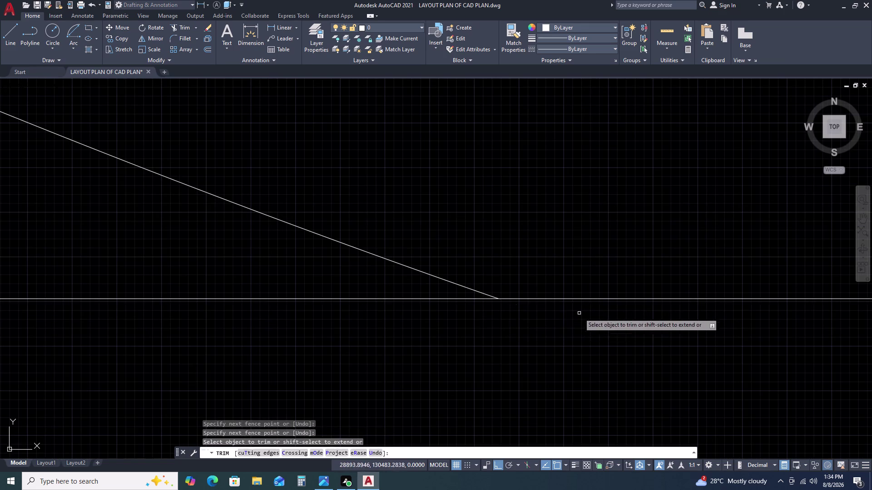
key(Escape)
Make selections near the right arc's end at the path opening, cancelling each.
scroll(down, 3)
scroll(down, 3)
middle_drag(660, 331, 613, 327)
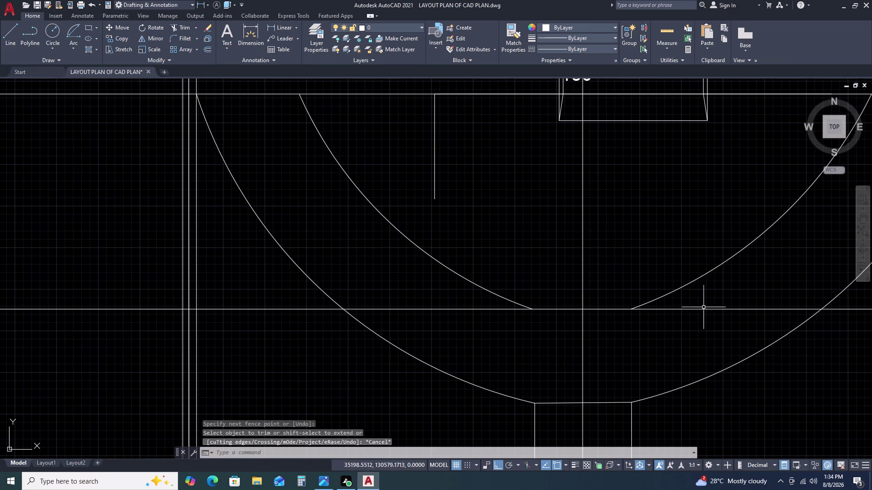
scroll(down, 3)
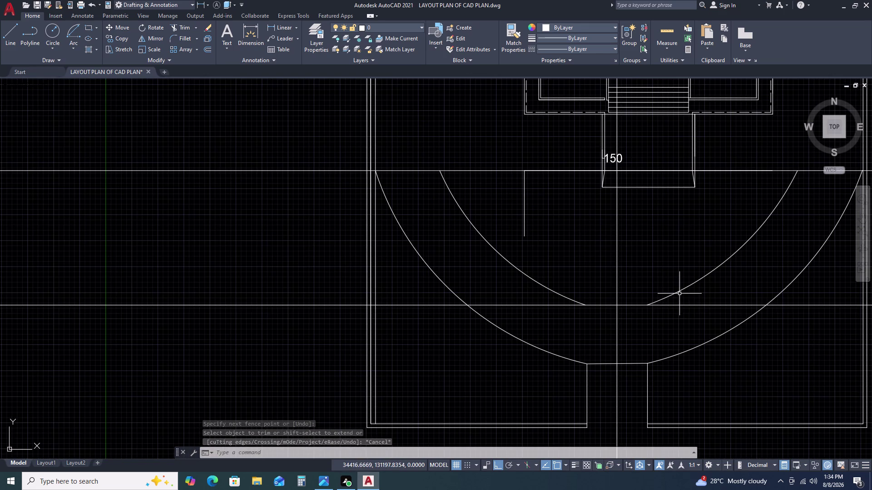
click(679, 294)
scroll(up, 3)
scroll(up, 3)
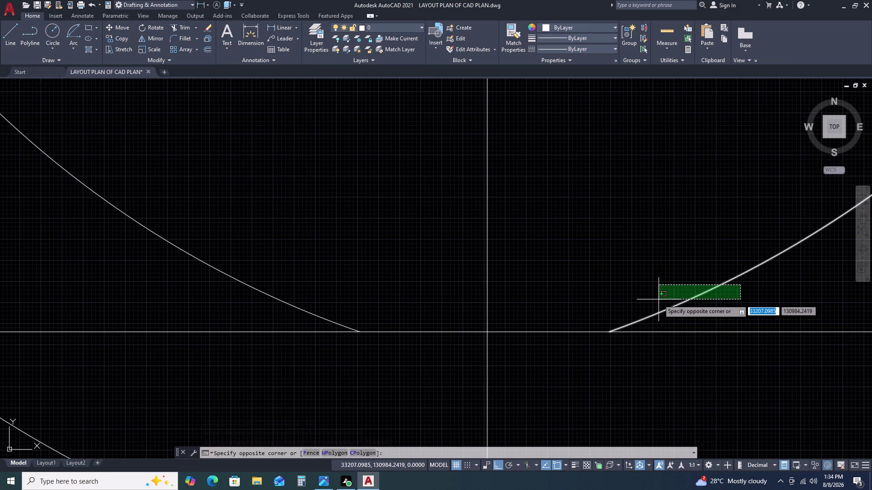
key(Escape)
click(660, 296)
key(Escape)
scroll(down, 3)
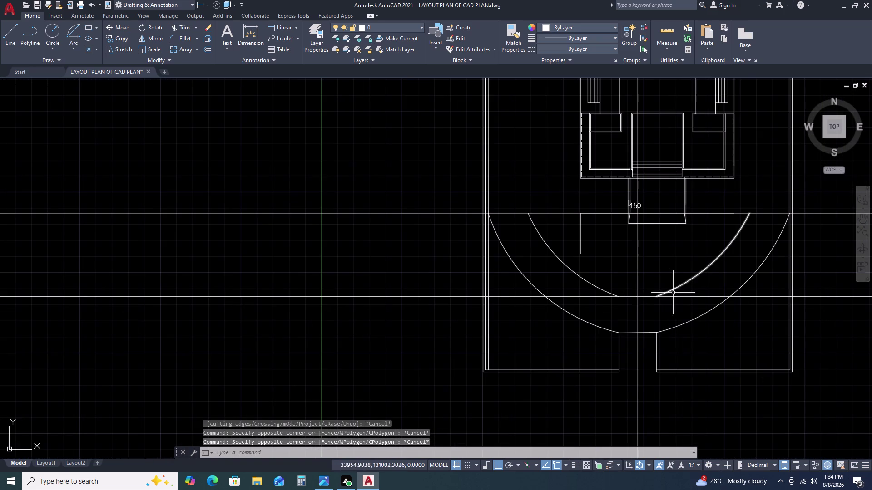
drag(653, 288, 645, 285)
Start a construction line from the vertical centre guide, then abandon it.
double_click(619, 273)
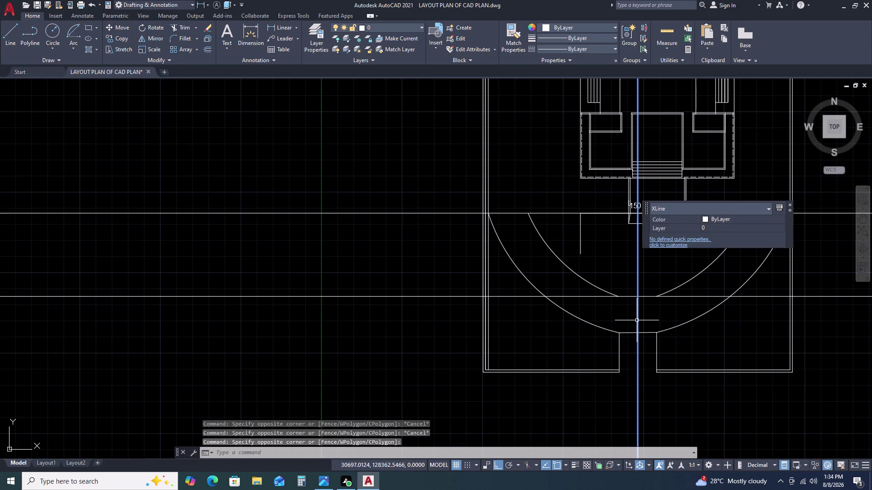
text(XL)
key(space)
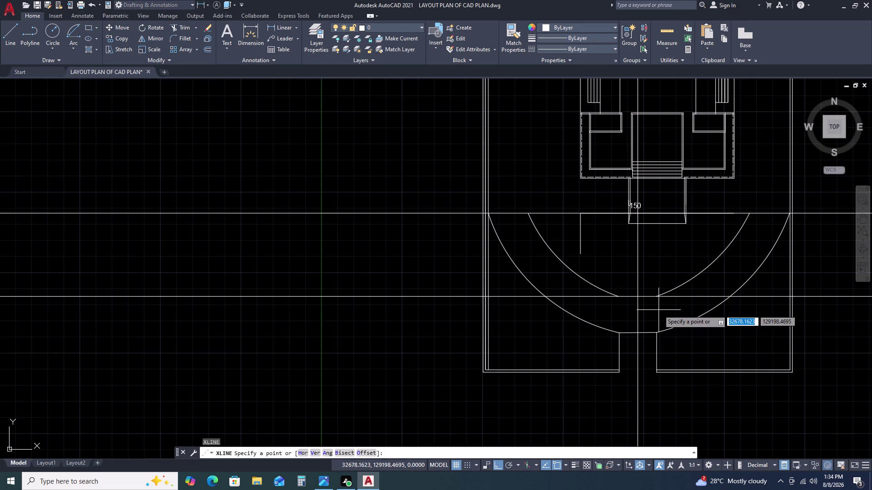
key(Escape)
click(654, 309)
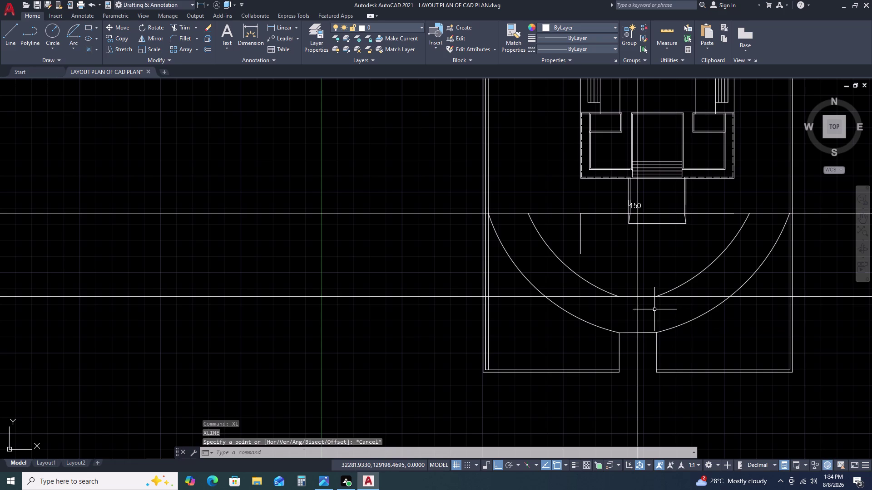
double_click(628, 308)
key(0)
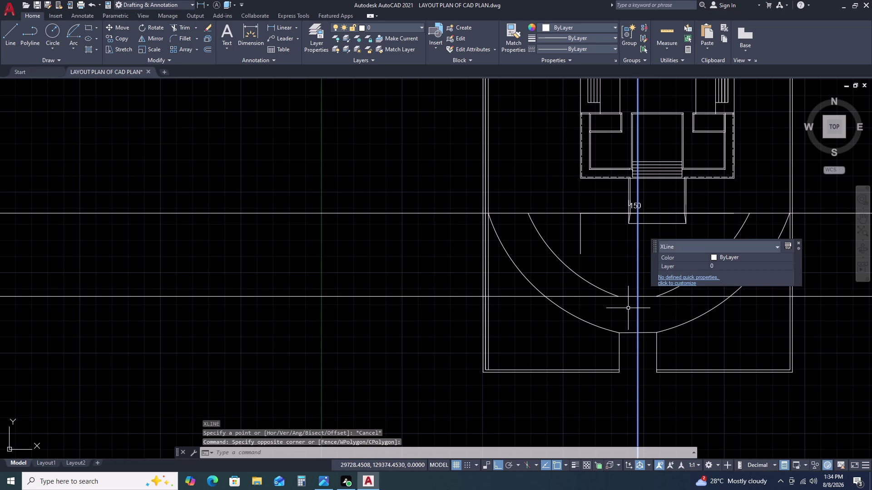
key(BackSpace)
Begin a 500 offset of the centre line, then cancel it.
text(O)
key(space)
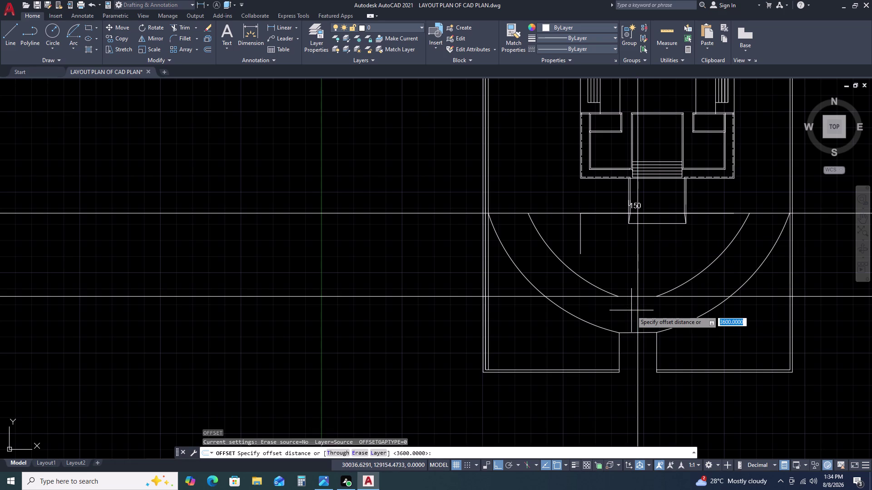
text(500)
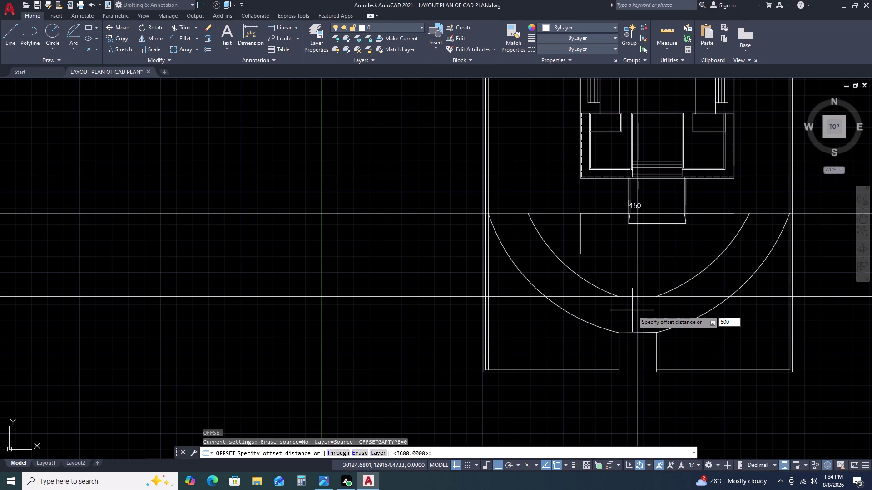
key(space)
key(Escape)
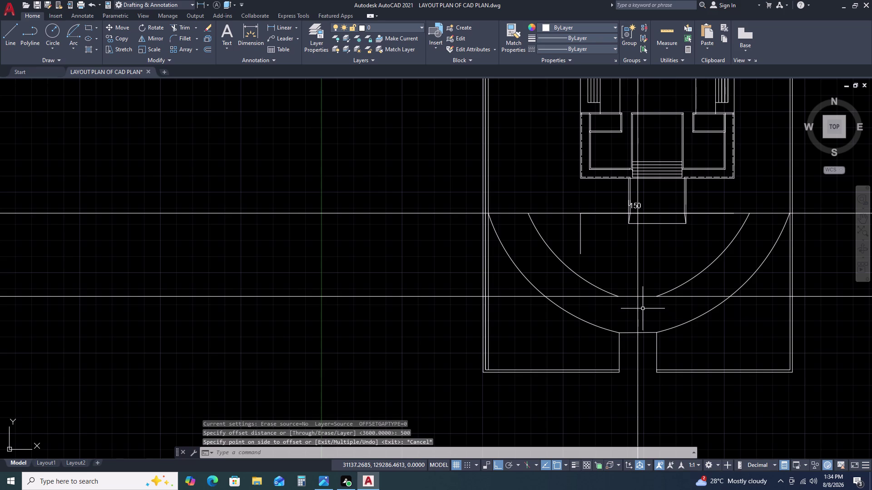
click(642, 309)
click(627, 309)
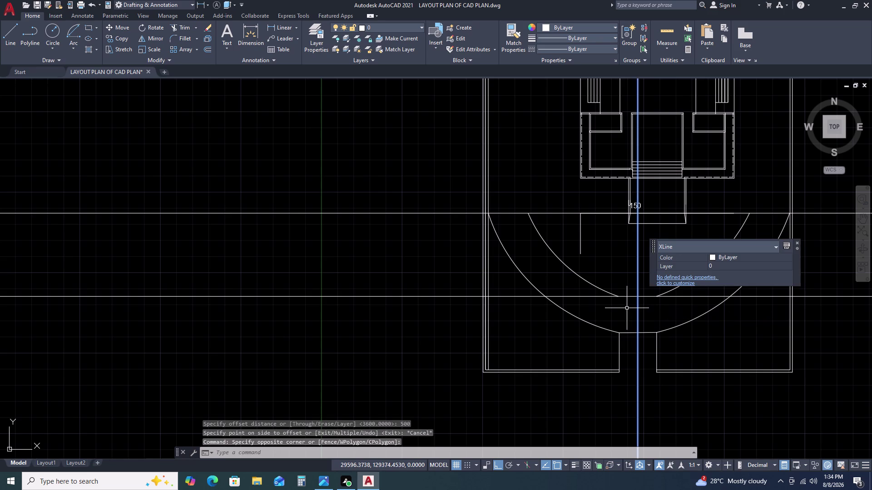
Offset the vertical centre line 2000 to both sides.
text(O)
key(space)
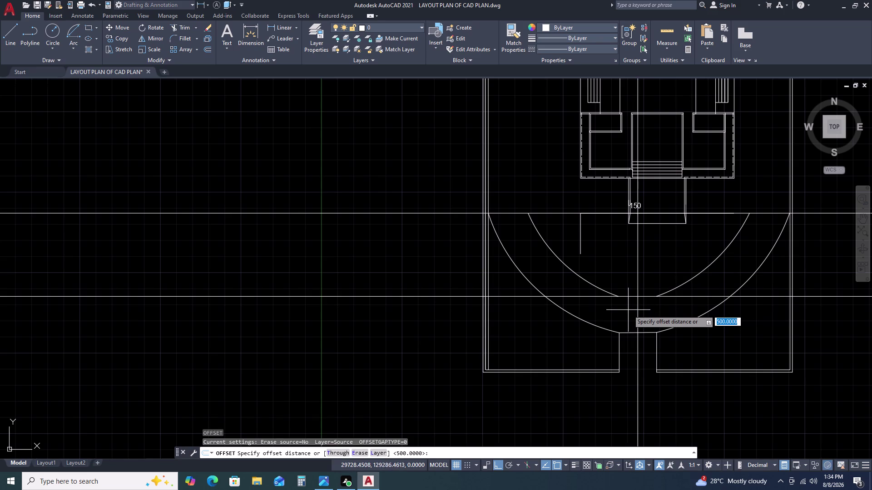
key(2)
text(00)
key(0)
key(space)
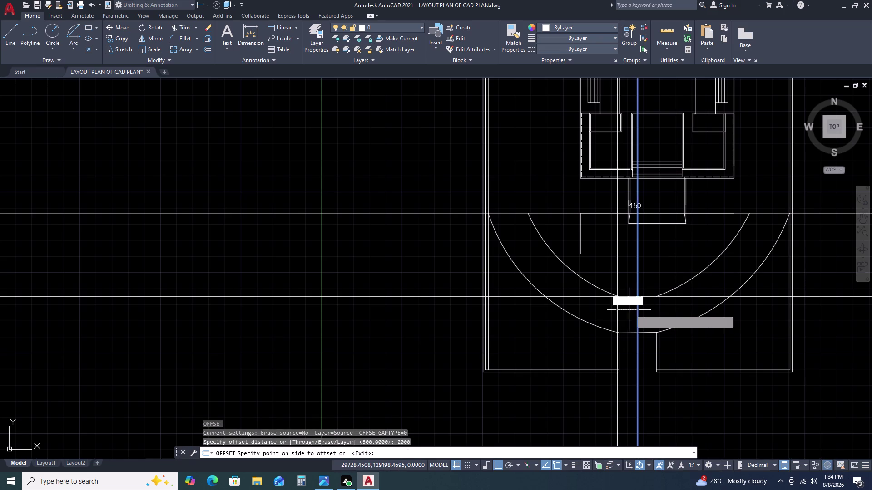
double_click(637, 308)
click(637, 308)
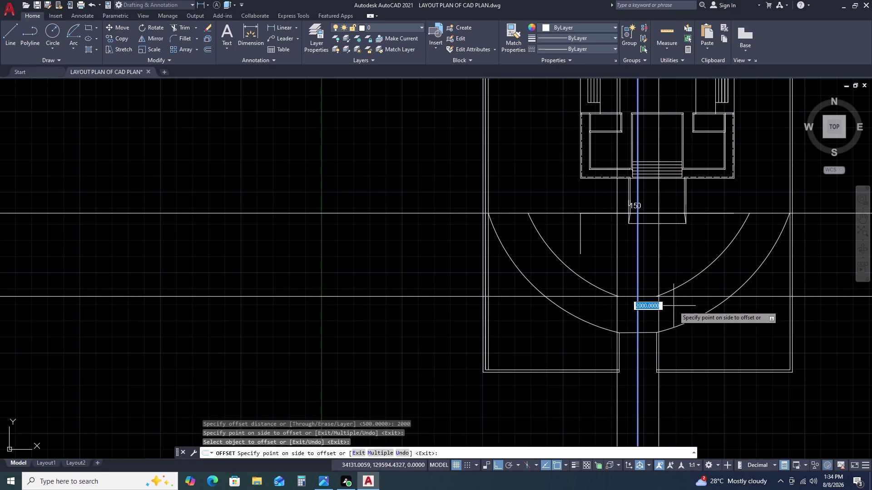
click(674, 306)
scroll(up, 3)
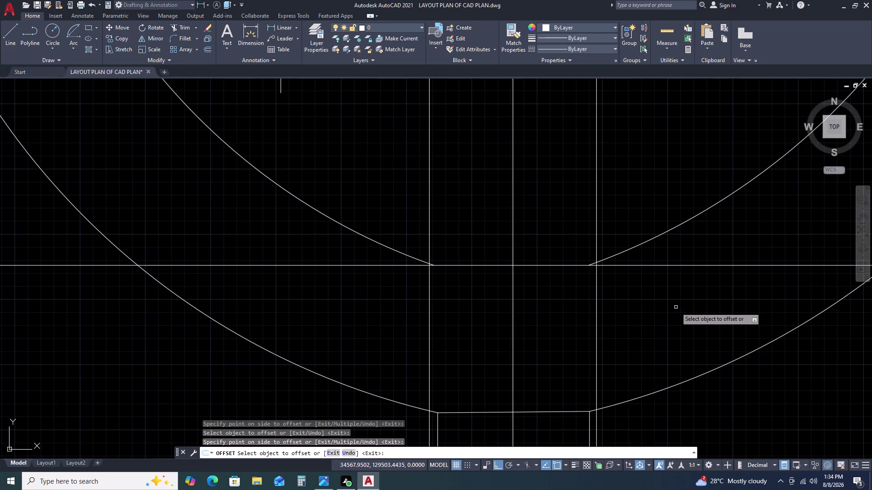
key(Escape)
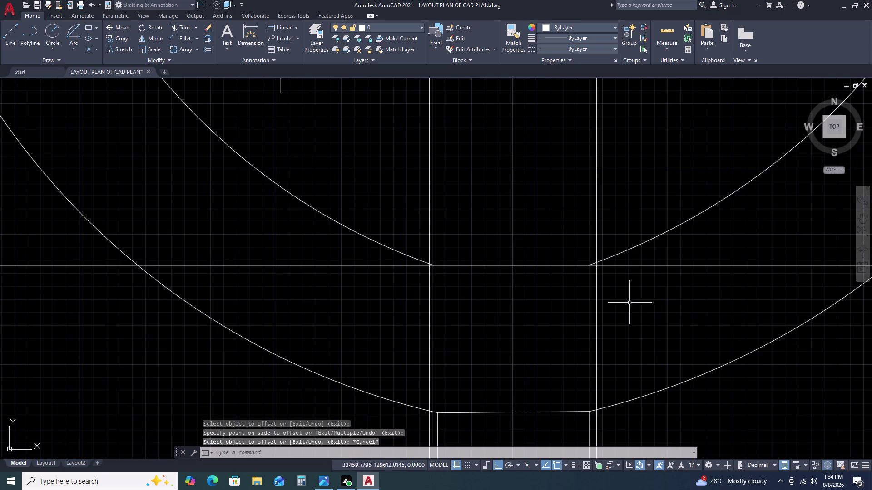
Select the new right-hand vertical line.
click(619, 299)
click(598, 311)
click(591, 308)
double_click(598, 302)
click(605, 291)
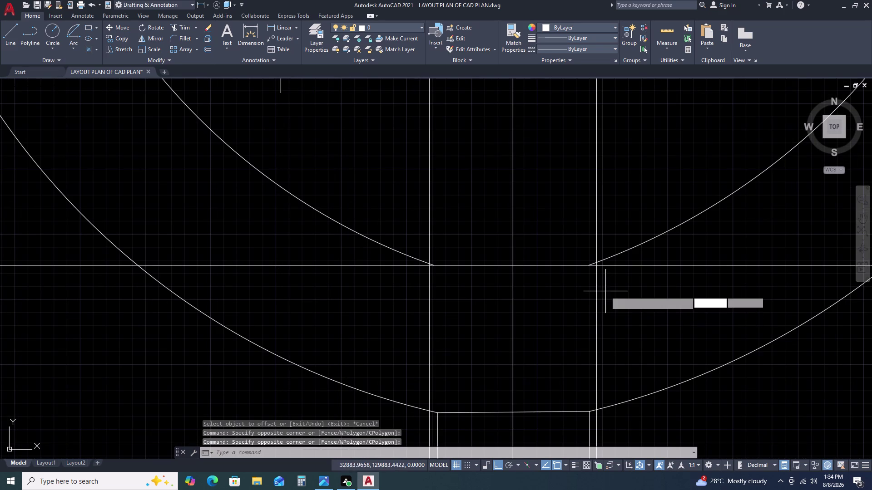
click(596, 307)
click(594, 310)
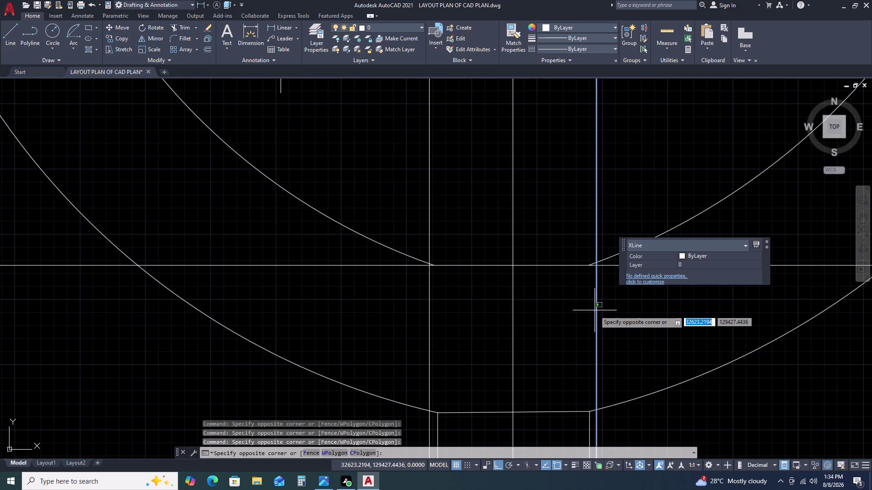
Offset the right and left new vertical lines by 100 each.
text(O 100)
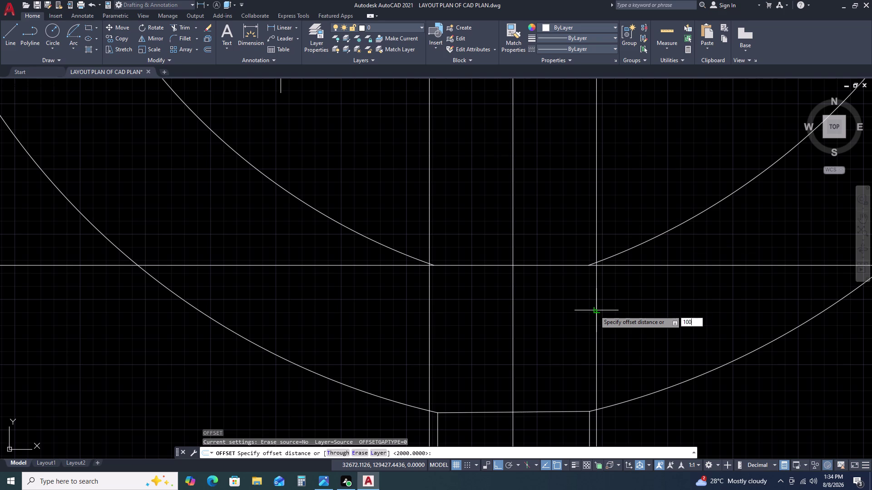
key(space)
double_click(606, 308)
click(437, 294)
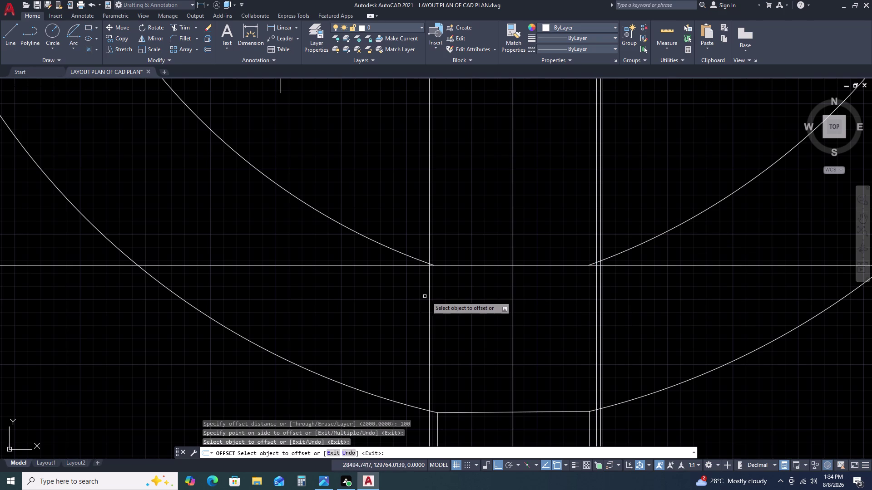
click(430, 299)
click(408, 300)
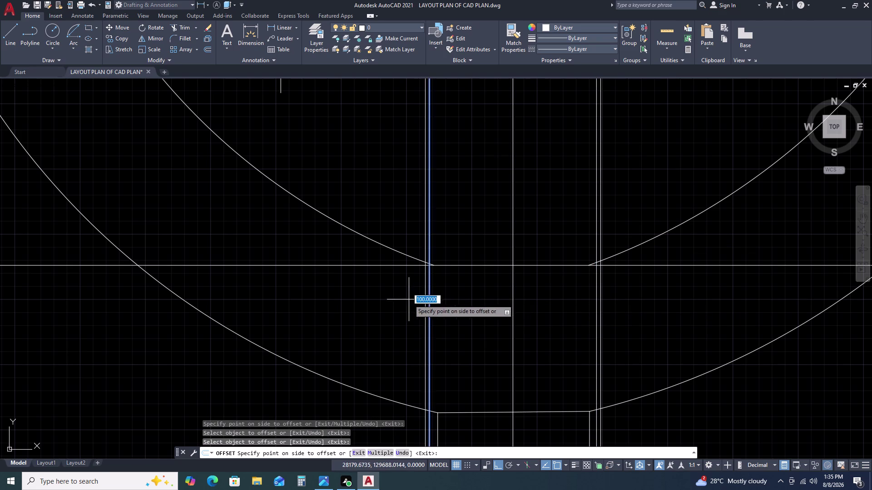
key(Escape)
scroll(down, 3)
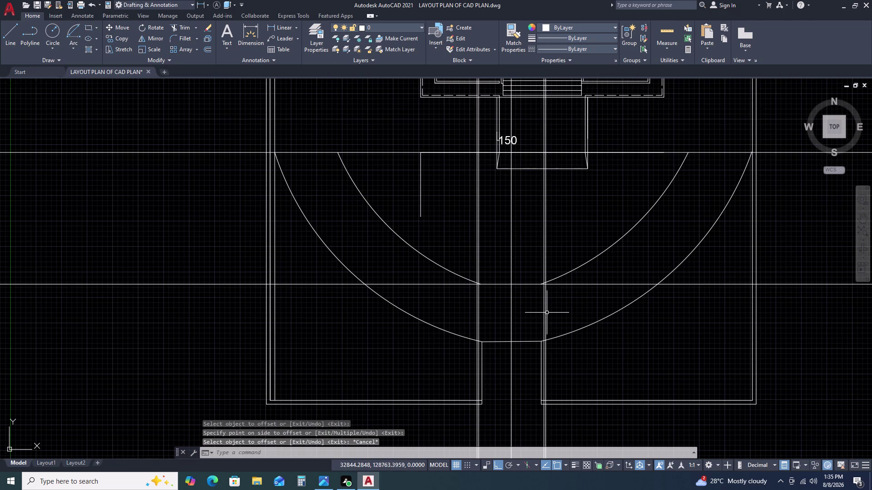
scroll(up, 3)
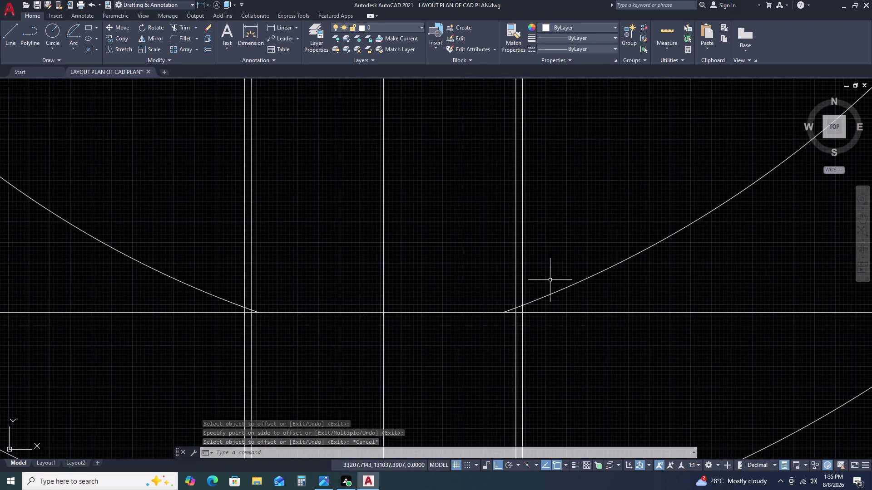
Stretch the right inner arc's end toward the vertical line, then cancel.
scroll(up, 3)
click(551, 282)
double_click(529, 317)
middle_drag(522, 332, 522, 269)
middle_click(521, 255)
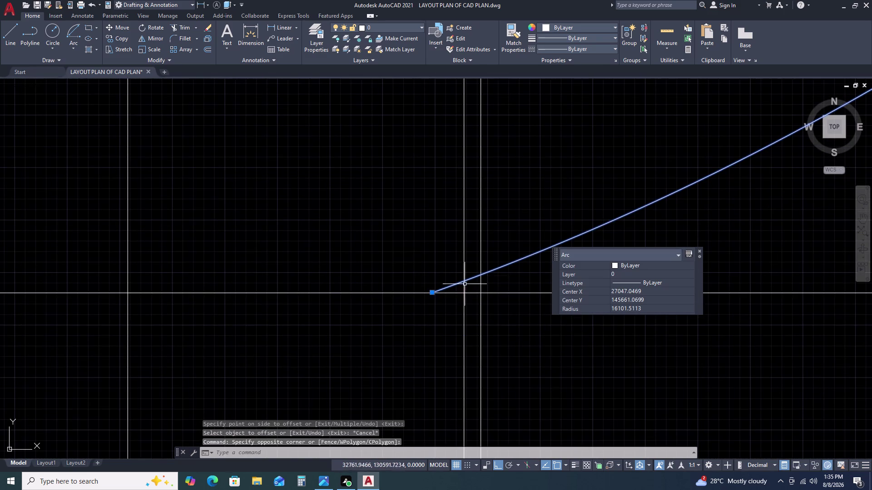
click(431, 292)
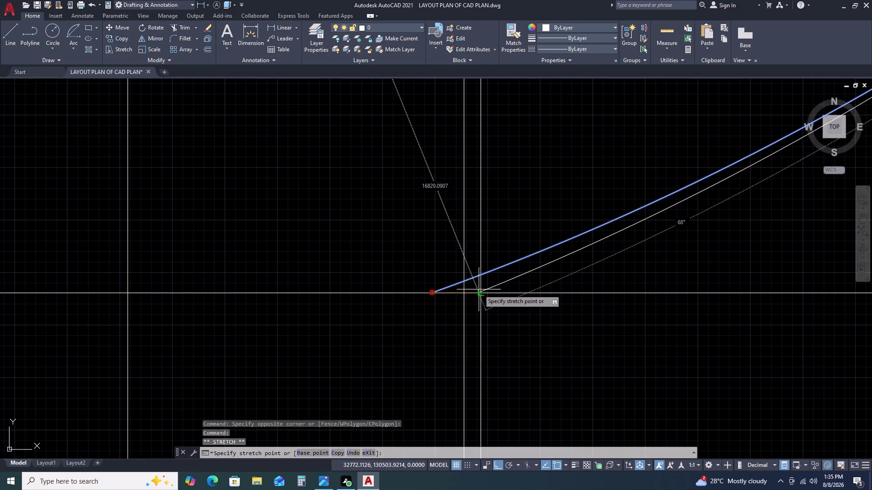
click(479, 290)
scroll(down, 3)
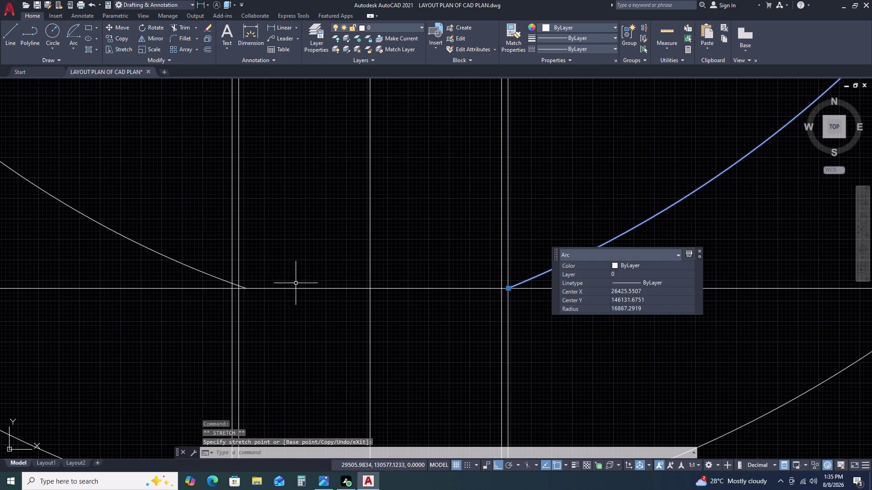
key(Escape)
Stretch the left inner arc's end toward the vertical line, then cancel.
scroll(down, 3)
middle_drag(348, 278, 387, 263)
middle_drag(396, 262, 417, 255)
middle_drag(423, 255, 446, 252)
middle_click(522, 250)
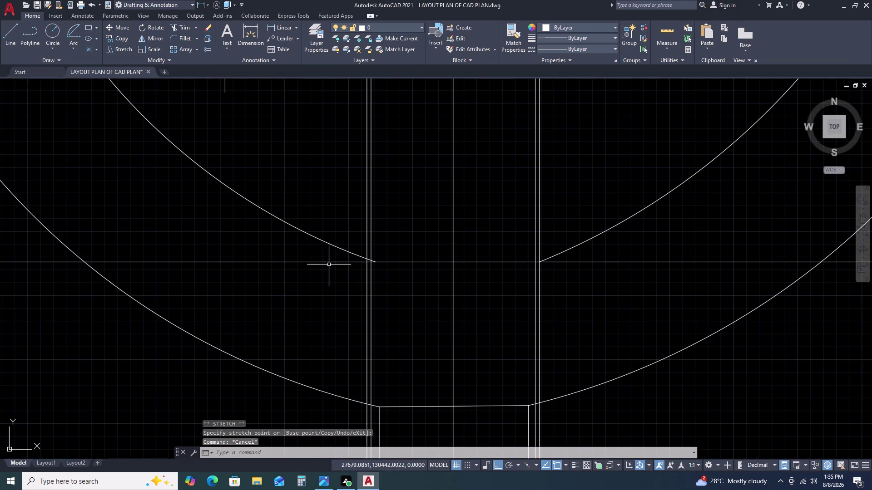
middle_drag(329, 254, 412, 231)
scroll(up, 3)
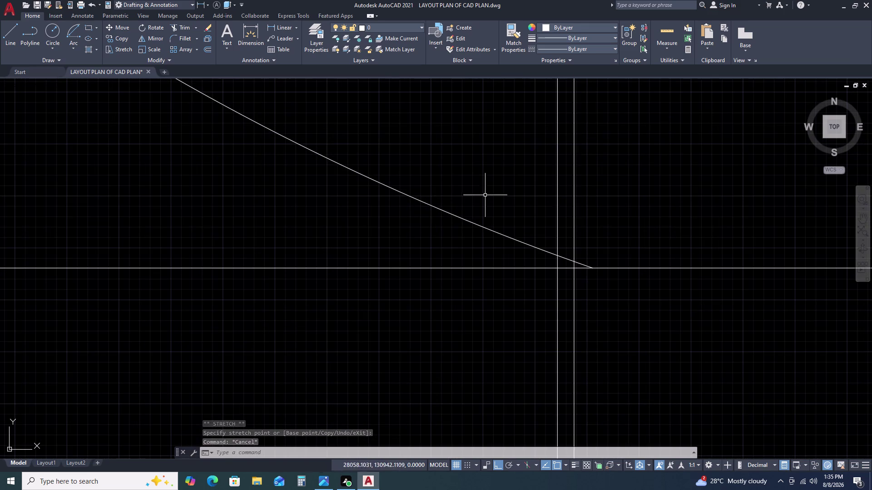
click(485, 195)
click(435, 224)
scroll(up, 3)
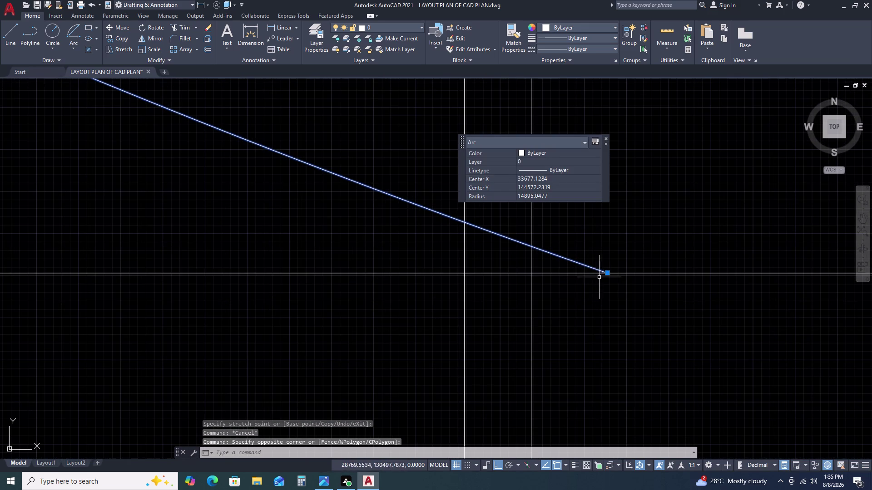
click(607, 274)
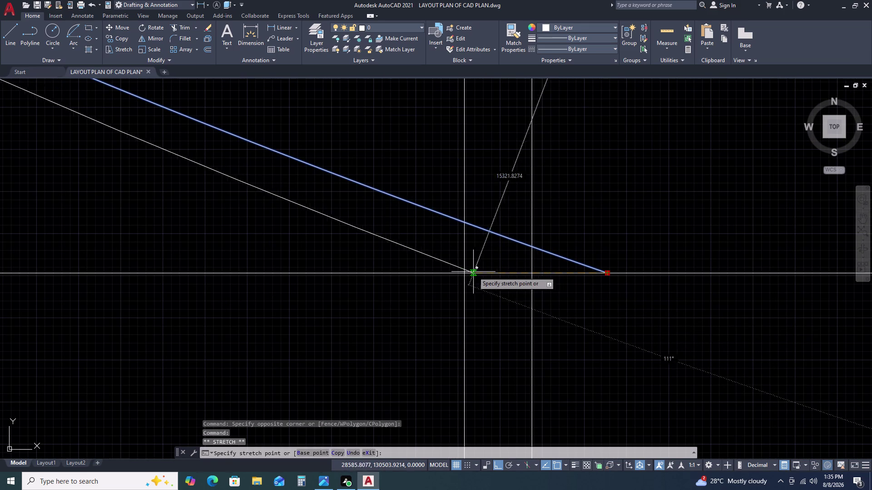
click(463, 272)
key(Escape)
Erase the short line pieces below the arcs.
scroll(down, 3)
scroll(down, 3)
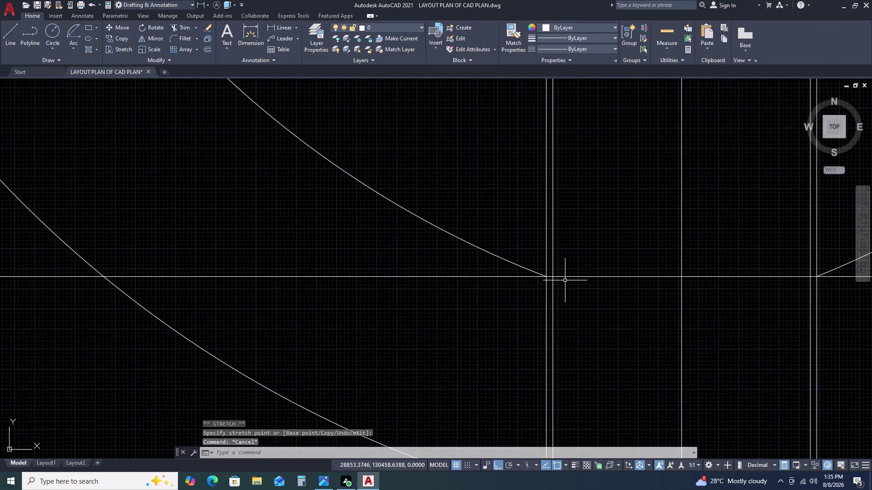
scroll(down, 3)
scroll(down, 3)
middle_drag(605, 306, 570, 253)
scroll(up, 3)
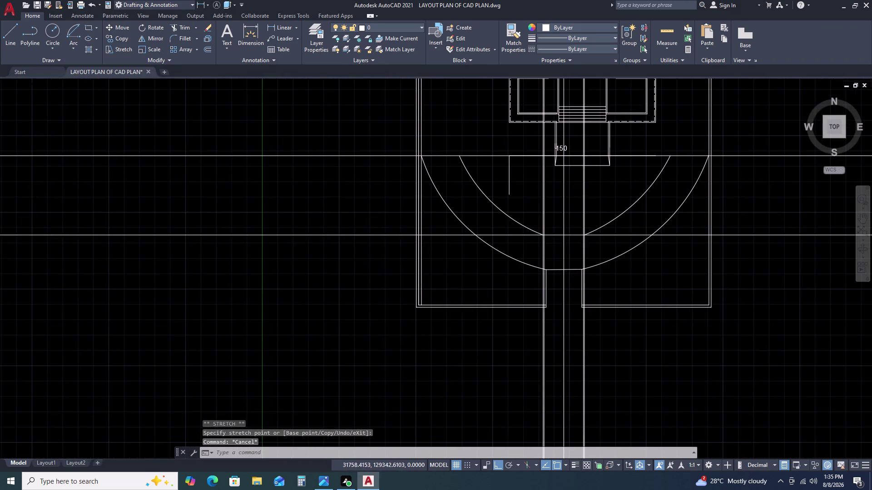
scroll(up, 3)
click(632, 252)
drag(630, 252, 604, 253)
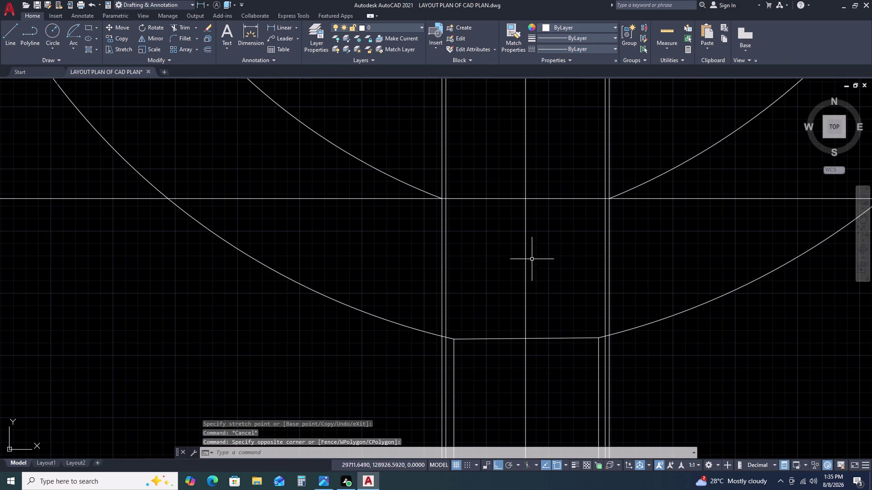
click(629, 252)
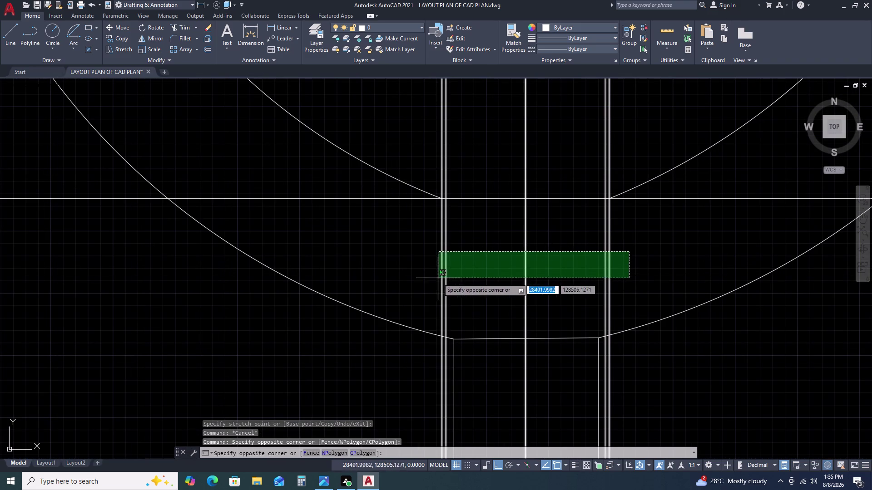
double_click(435, 280)
key(Delete)
Erase a leftover segment and the two horizontal construction lines.
scroll(down, 3)
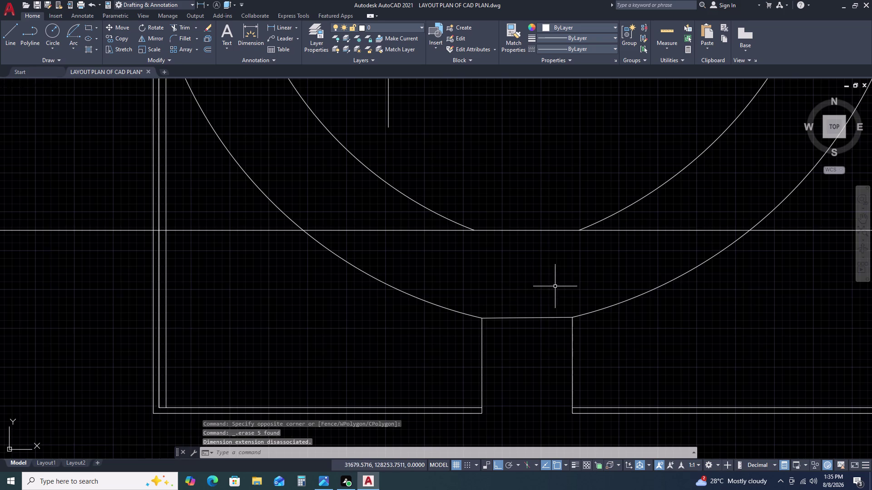
scroll(down, 3)
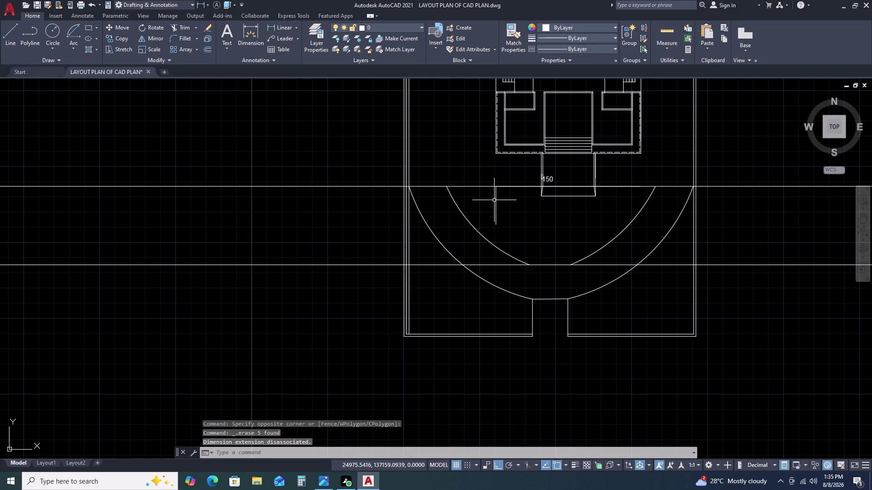
click(497, 208)
key(Delete)
scroll(down, 3)
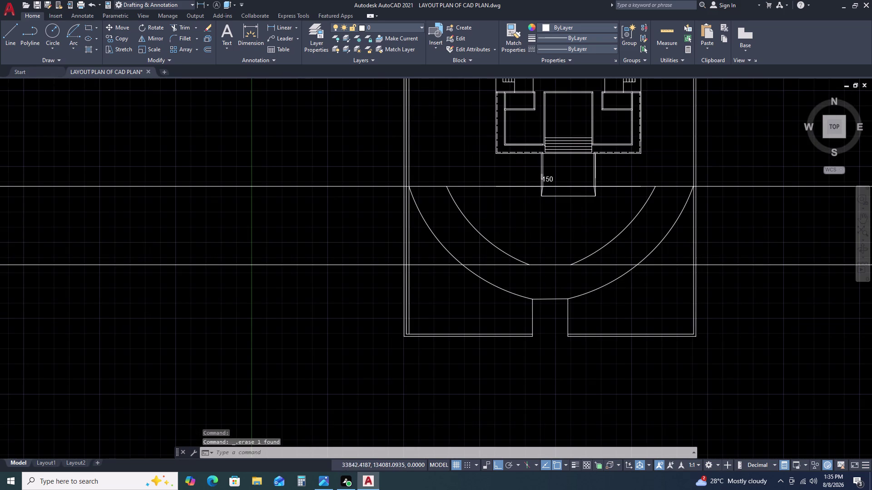
middle_drag(590, 243, 495, 223)
scroll(down, 3)
click(698, 170)
click(641, 266)
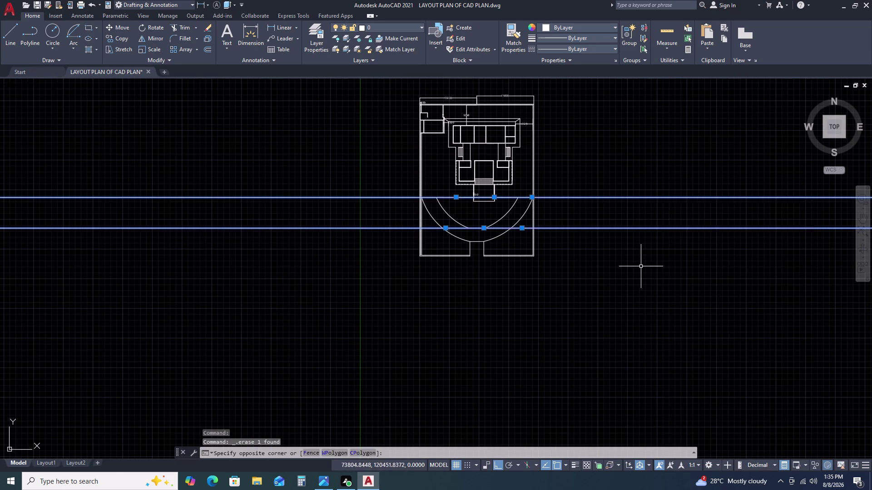
key(Delete)
Erase another leftover line segment.
scroll(up, 3)
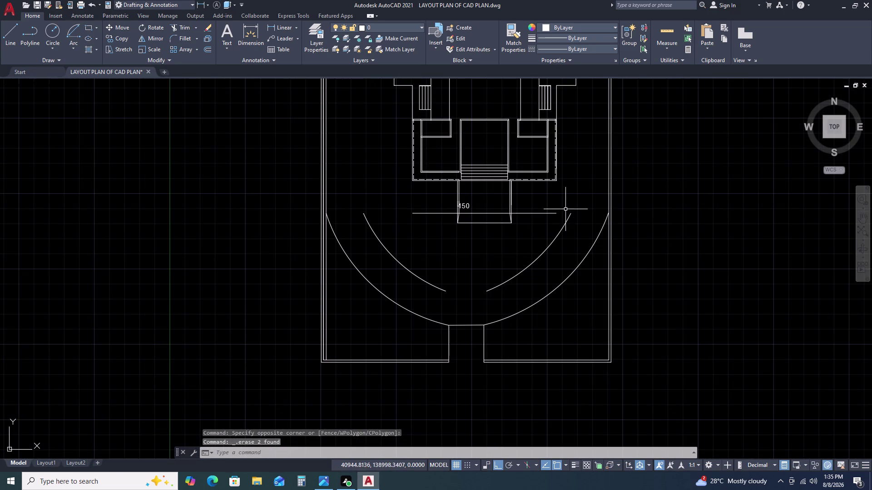
click(565, 207)
double_click(536, 220)
key(Delete)
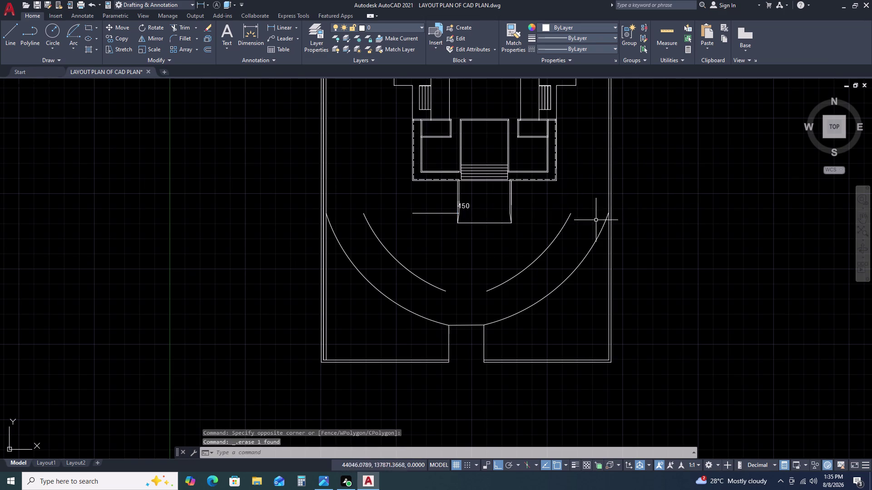
Erase the stray line beside the landing and inspect the curved steps.
scroll(down, 3)
scroll(up, 3)
click(584, 195)
click(547, 248)
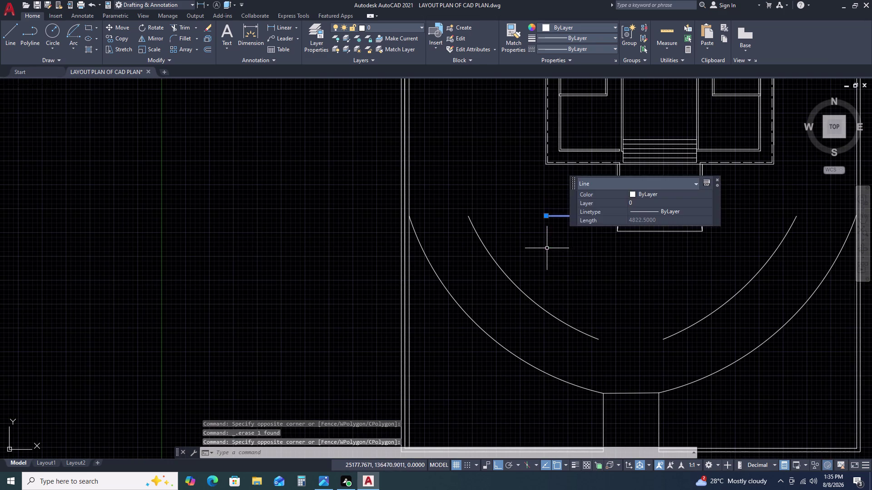
key(Delete)
scroll(down, 3)
scroll(up, 3)
middle_drag(680, 244, 673, 246)
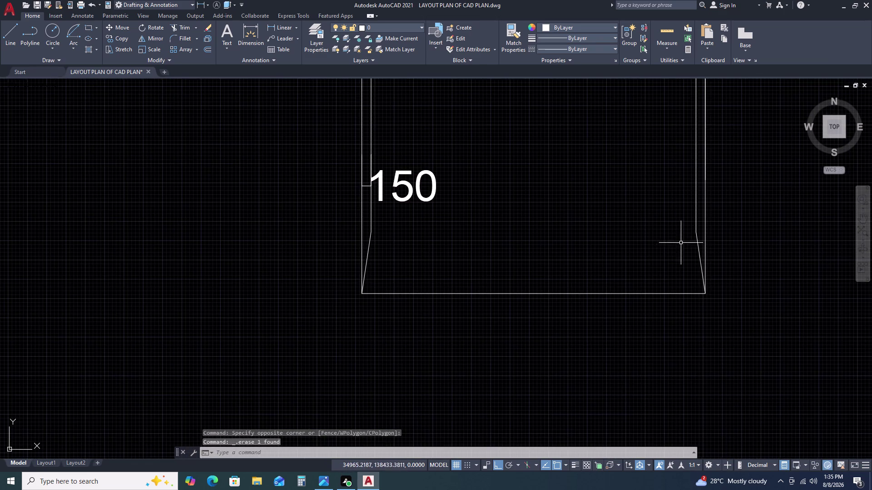
middle_drag(673, 246, 591, 259)
scroll(down, 3)
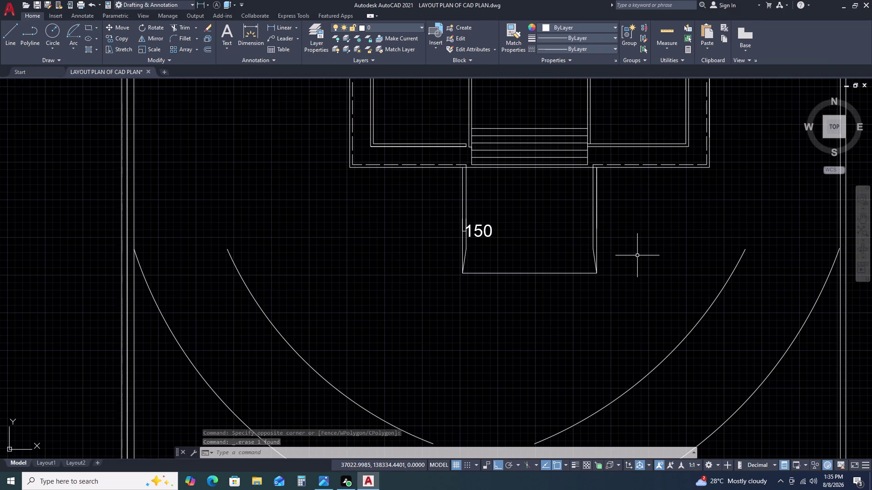
Start TRIM and EXTEND on the landing edges, cancelling both.
key(t)
key(r)
key(space)
click(596, 206)
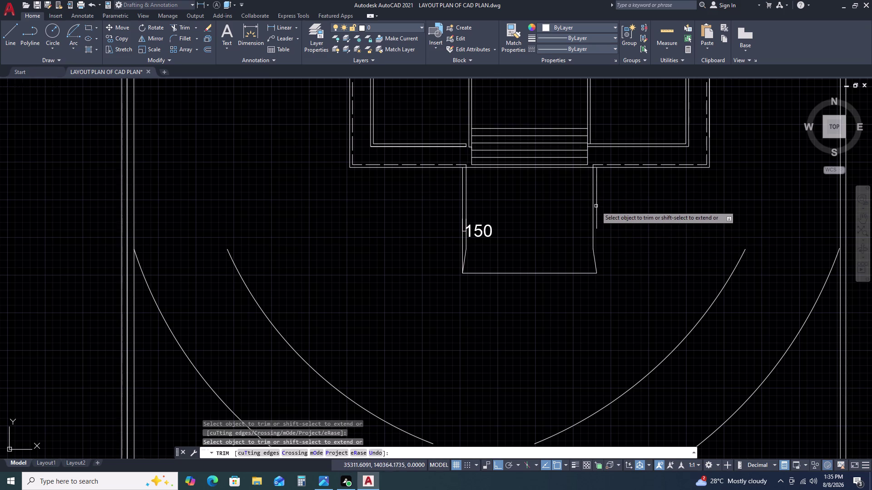
key(Escape)
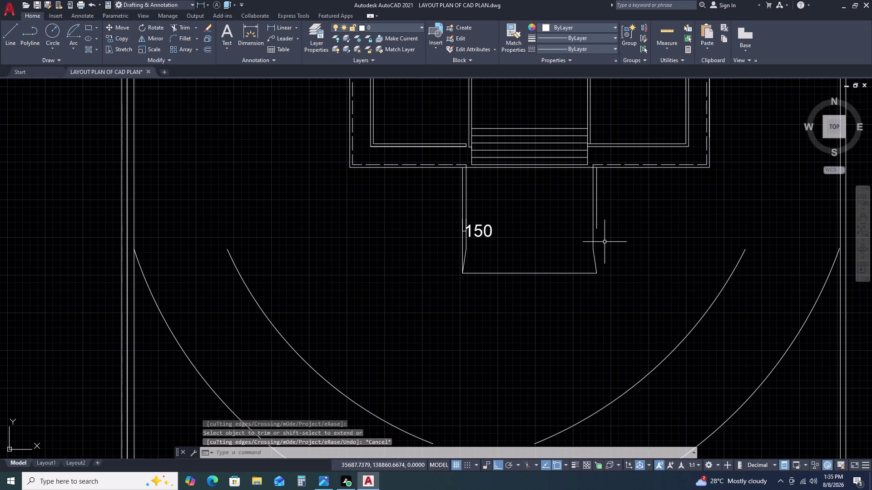
key(e)
key(x)
key(space)
click(598, 226)
key(Escape)
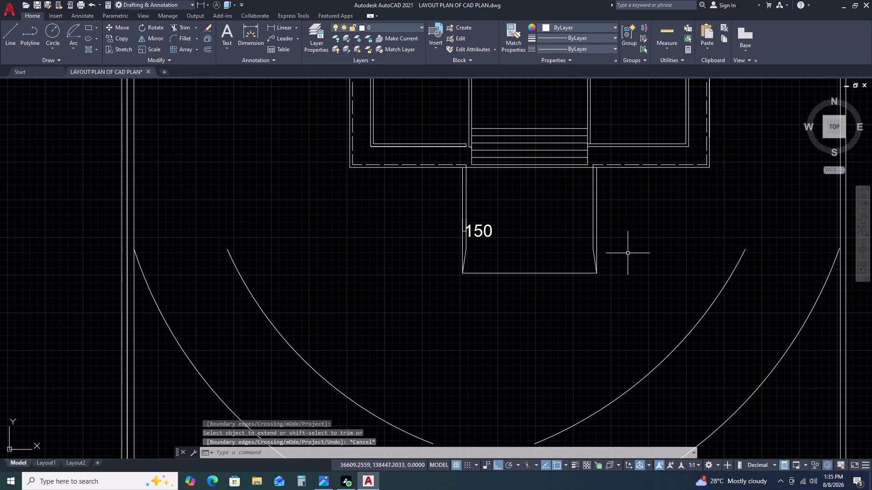
scroll(down, 3)
middle_drag(658, 257, 605, 234)
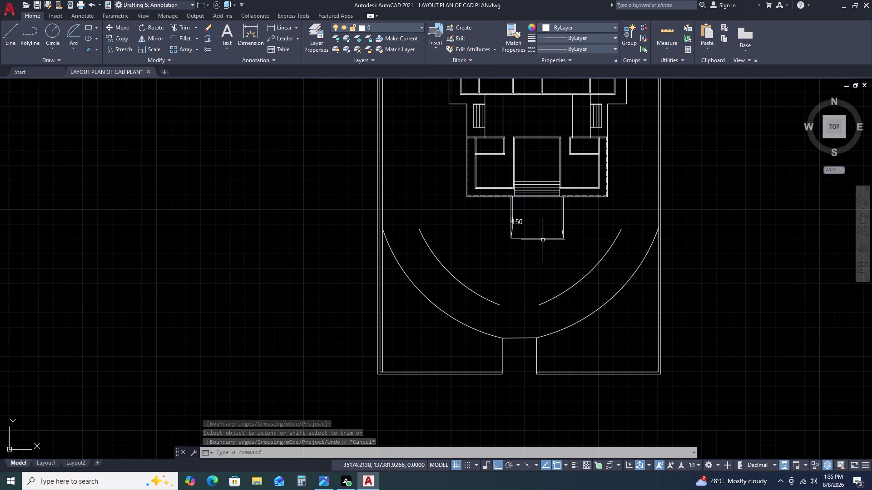
scroll(up, 3)
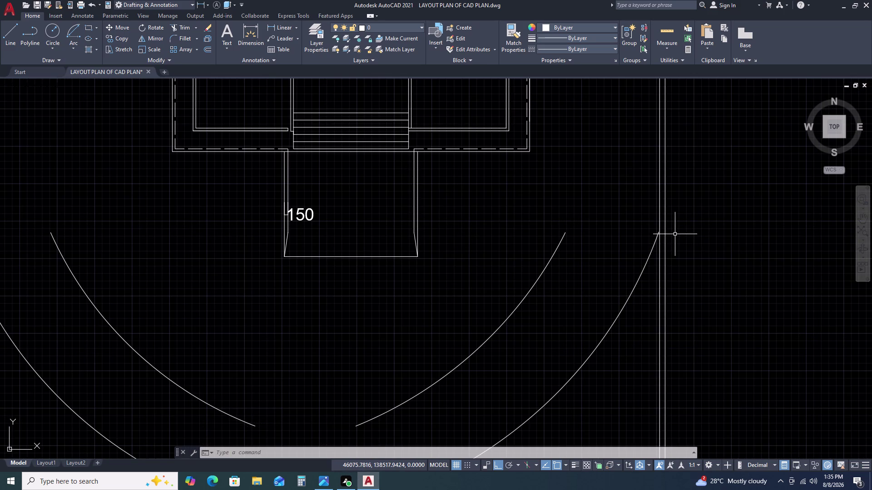
scroll(down, 3)
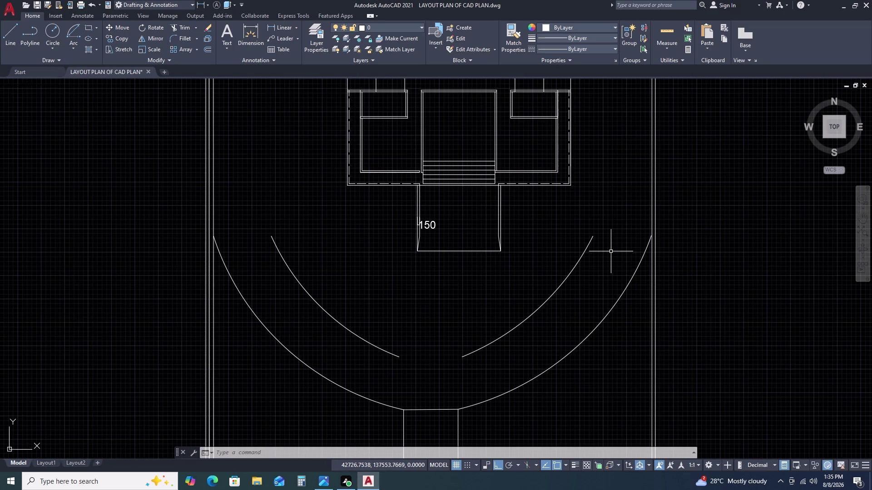
Draw a line from the left arc's top end to the landing's left side.
key(l)
key(space)
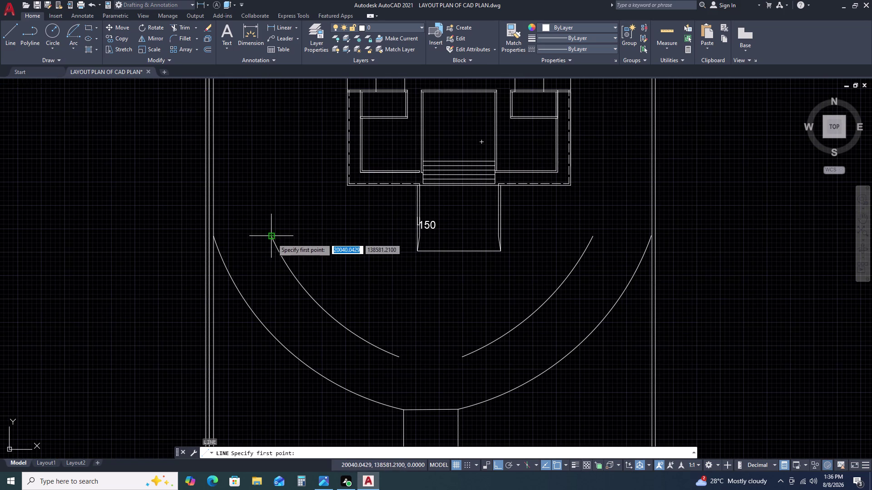
click(272, 237)
scroll(up, 3)
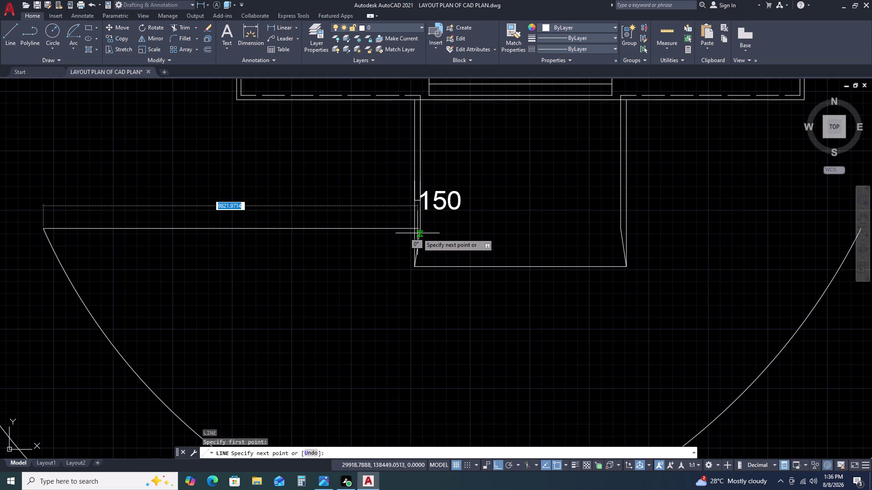
click(420, 232)
key(Escape)
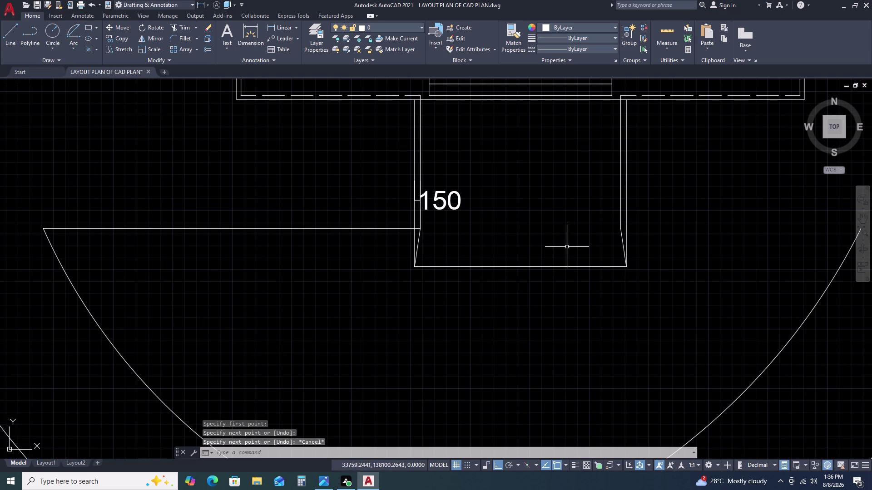
Draw a line from the landing's right side to the right arc's top end.
key(space)
click(619, 229)
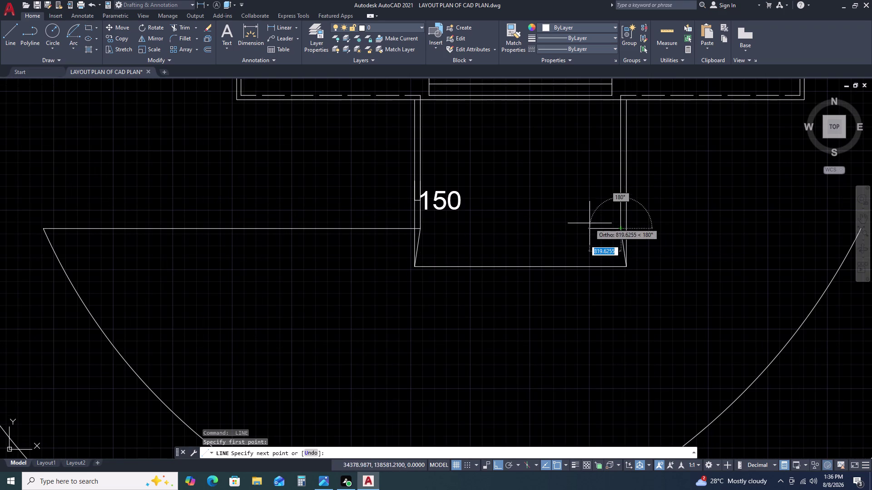
middle_drag(552, 225, 389, 228)
middle_click(378, 228)
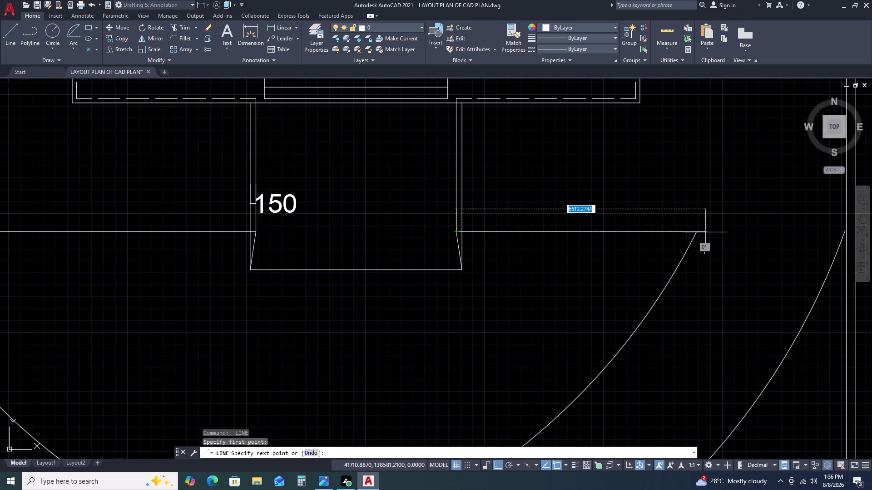
click(699, 232)
key(Escape)
scroll(down, 3)
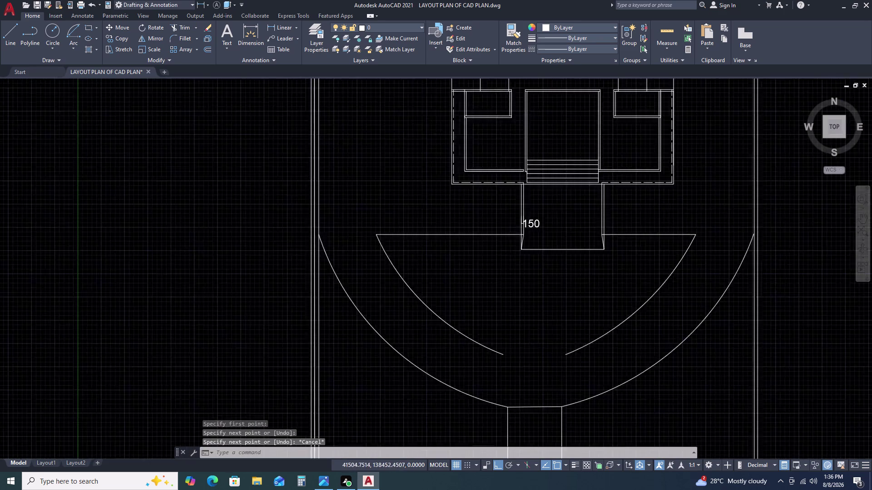
scroll(down, 3)
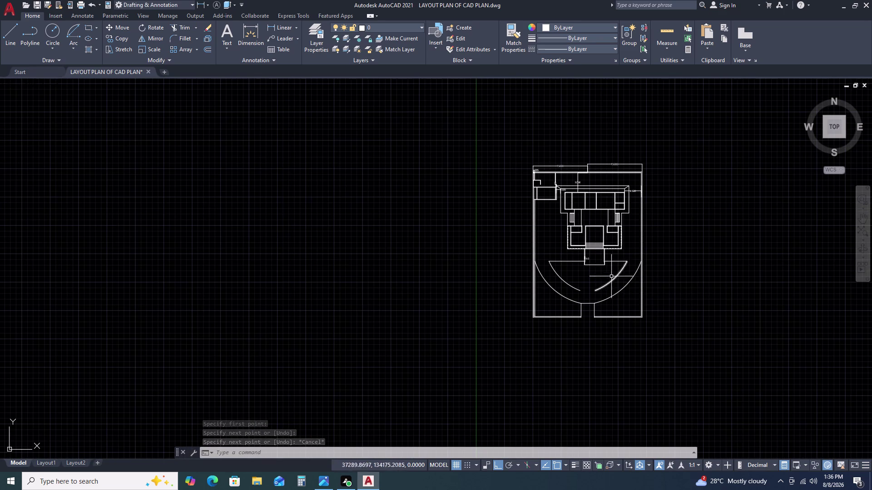
scroll(up, 3)
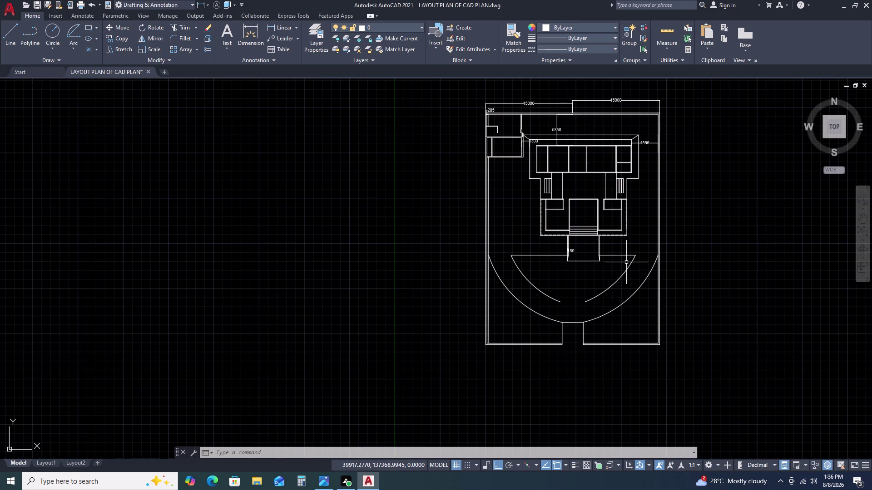
Fillet the right corner with the current radius.
text(F)
key(space)
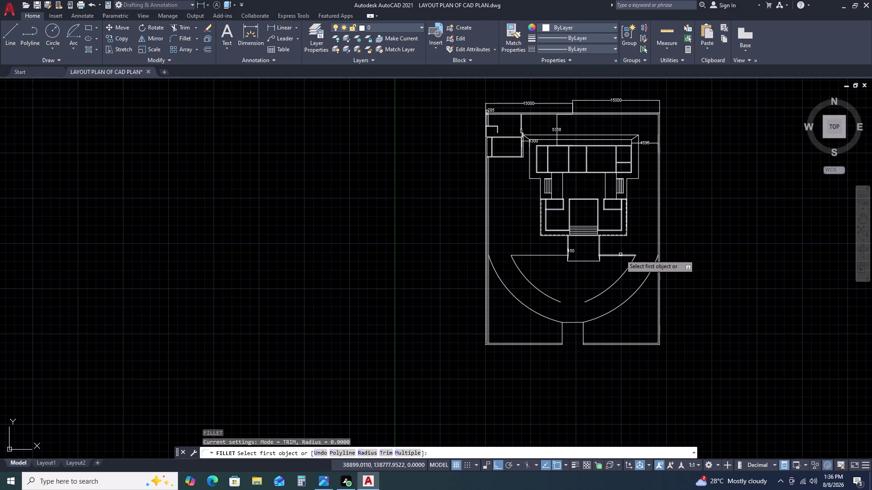
click(621, 254)
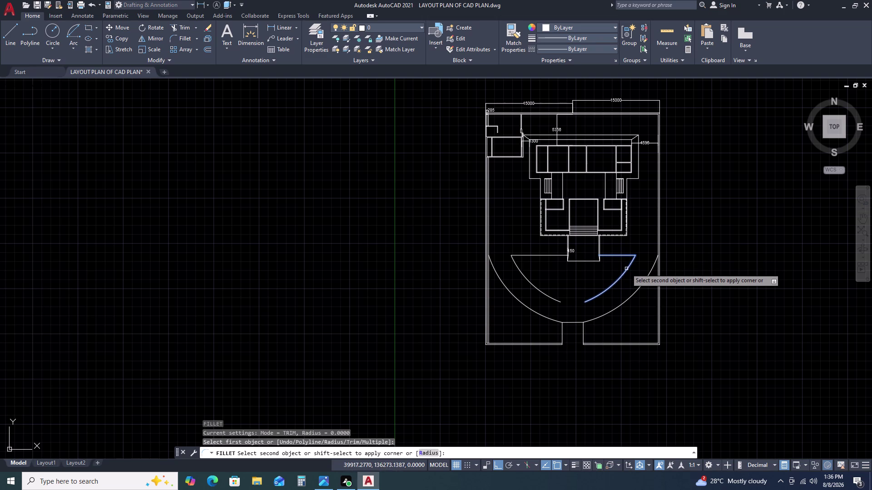
click(626, 270)
Restart FILLET with a 100 radius, then cancel it.
key(f)
key(space)
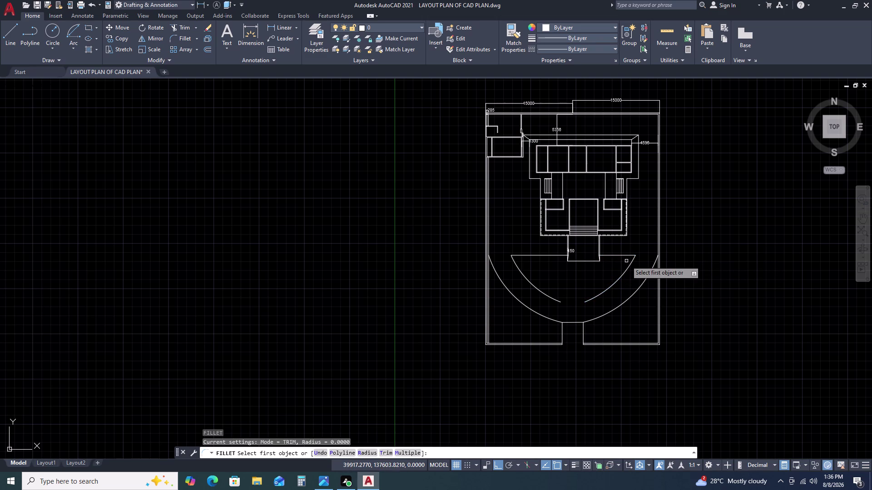
text(R)
key(space)
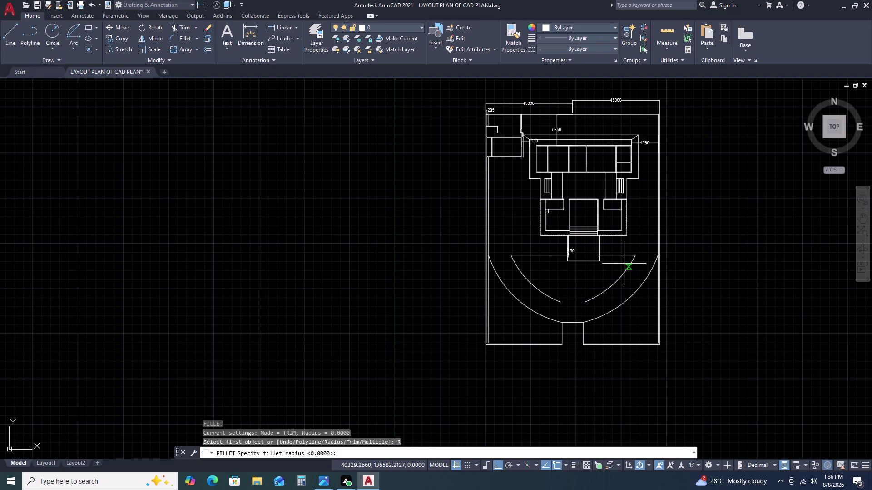
key(1)
text(00)
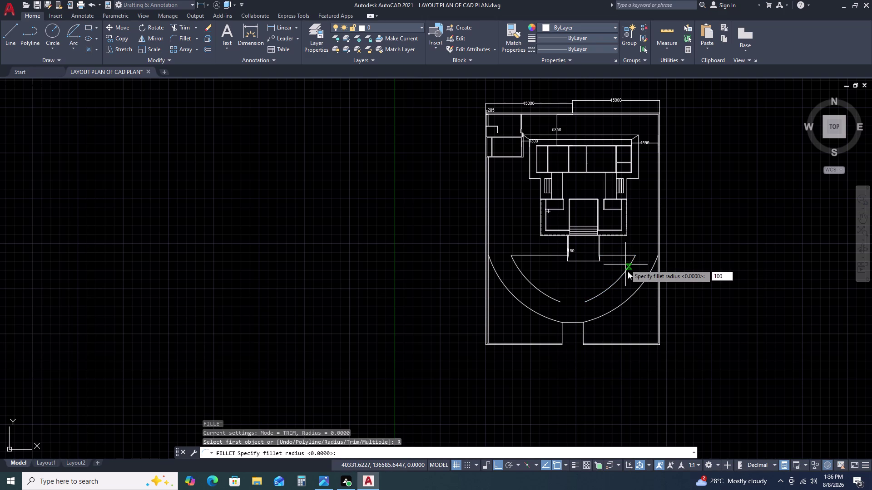
key(space)
click(626, 272)
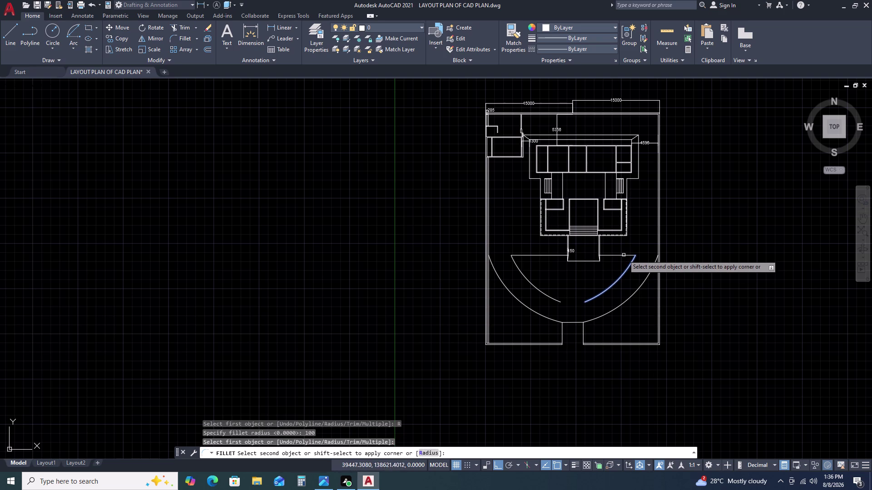
scroll(up, 3)
key(Escape)
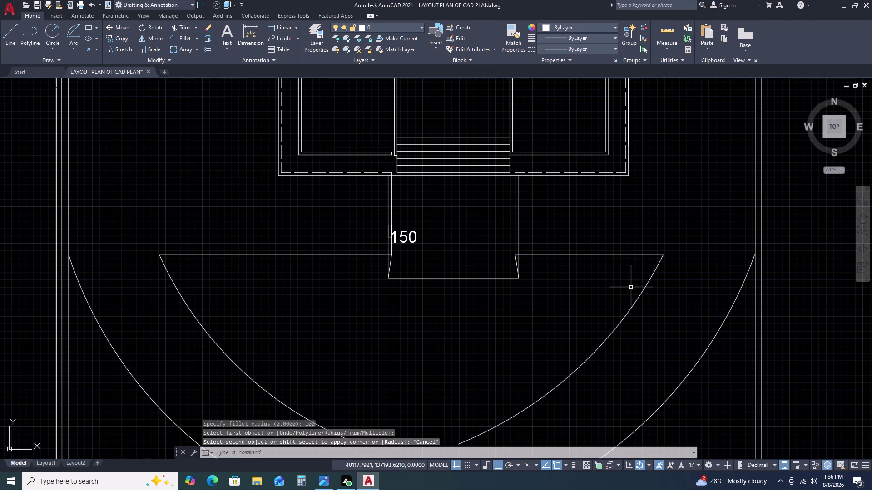
Set the fillet radius to 500 and round the right line into its arc.
text(F R)
key(space)
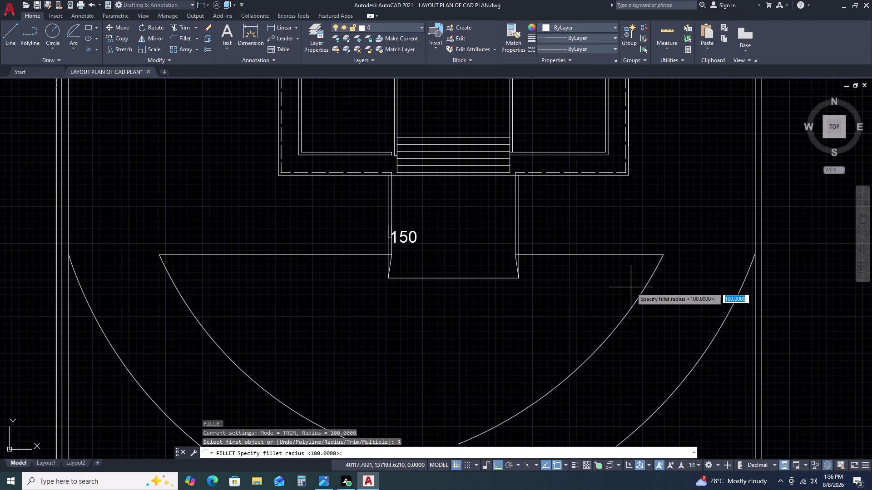
text(5000)
key(BackSpace)
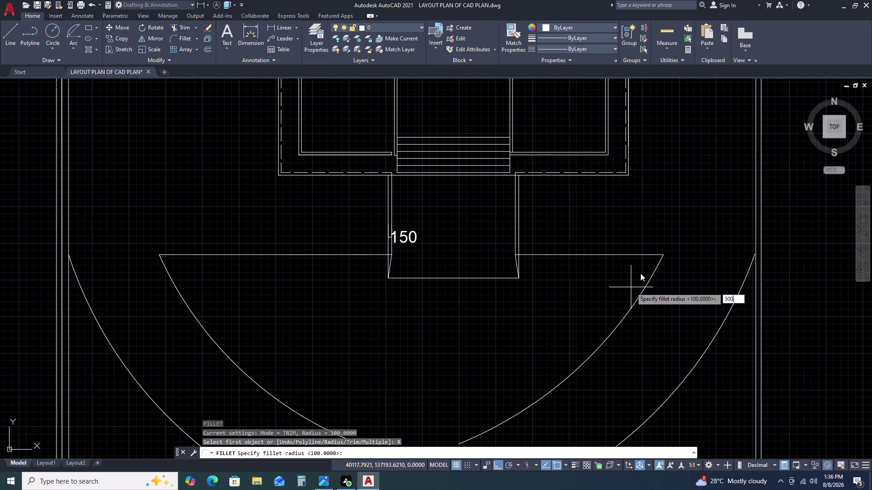
key(space)
click(637, 300)
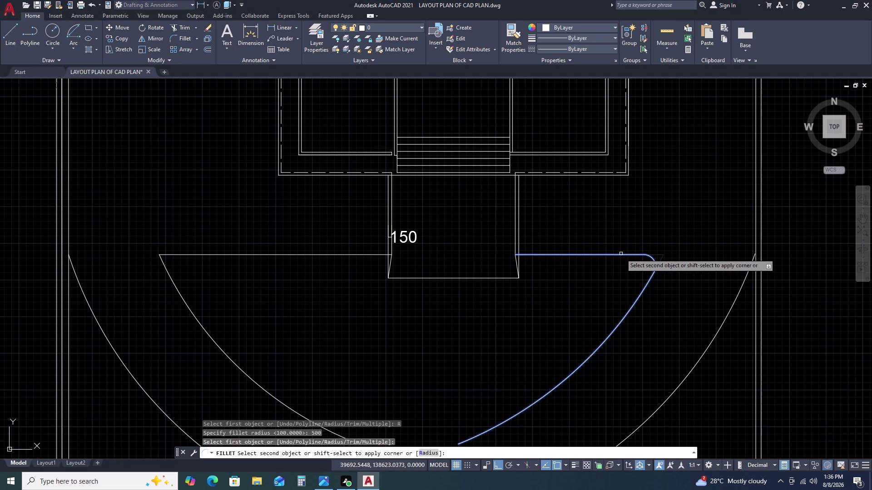
double_click(621, 254)
Fillet the left horizontal line into its arc with the same 500 radius.
key(space)
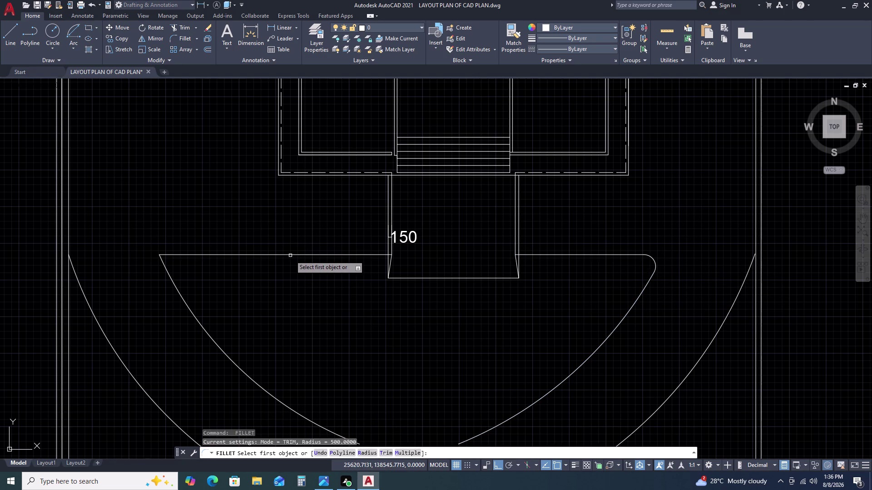
click(290, 256)
double_click(204, 333)
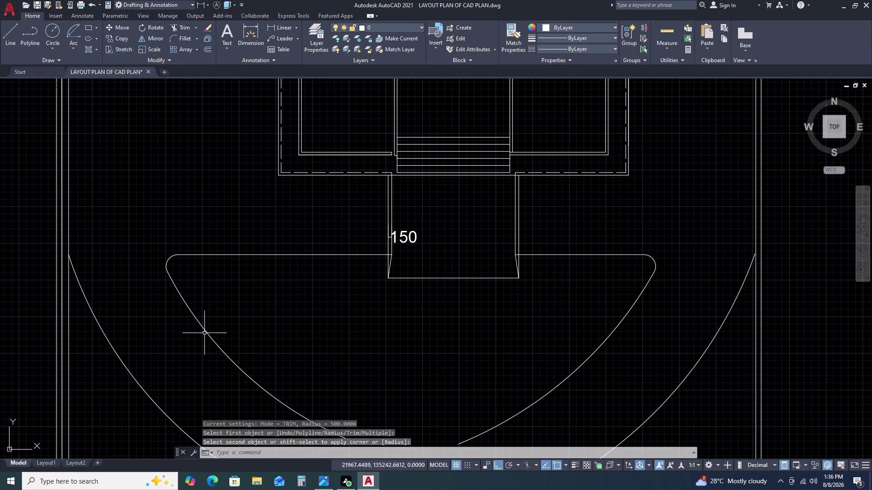
scroll(down, 3)
key(Escape)
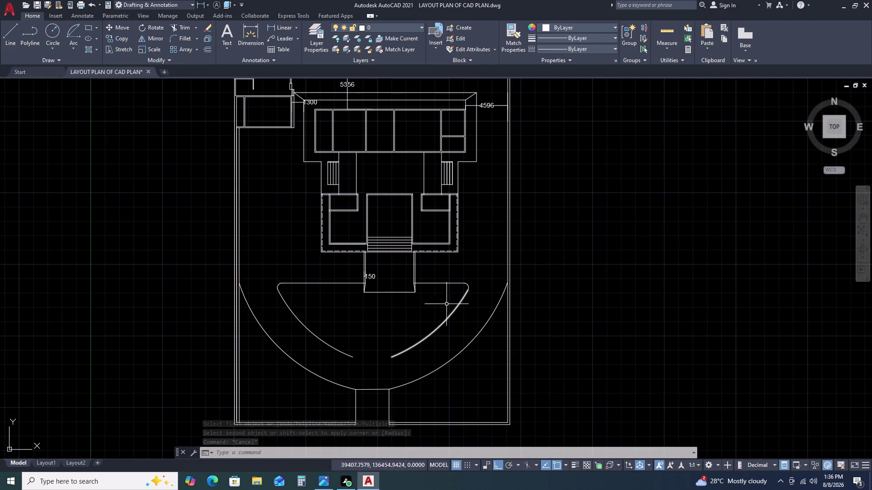
Draw a line across the passage from its left wall to its right wall.
scroll(up, 3)
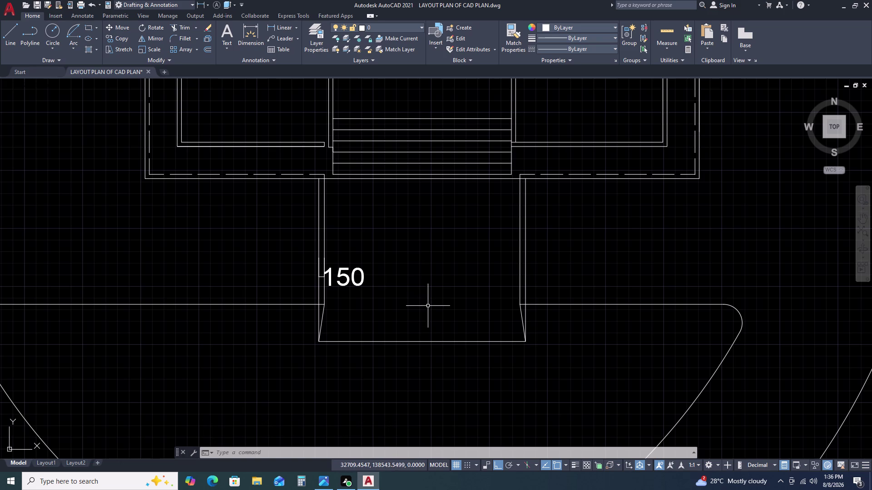
key(l)
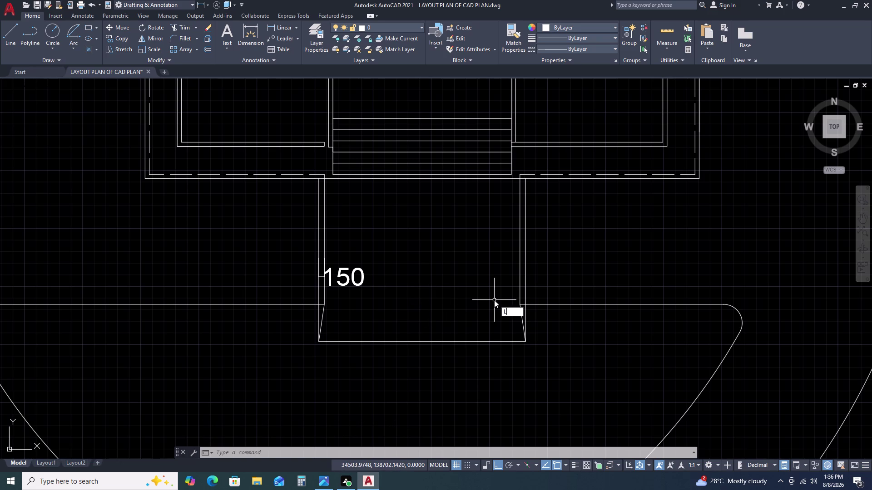
key(space)
click(322, 305)
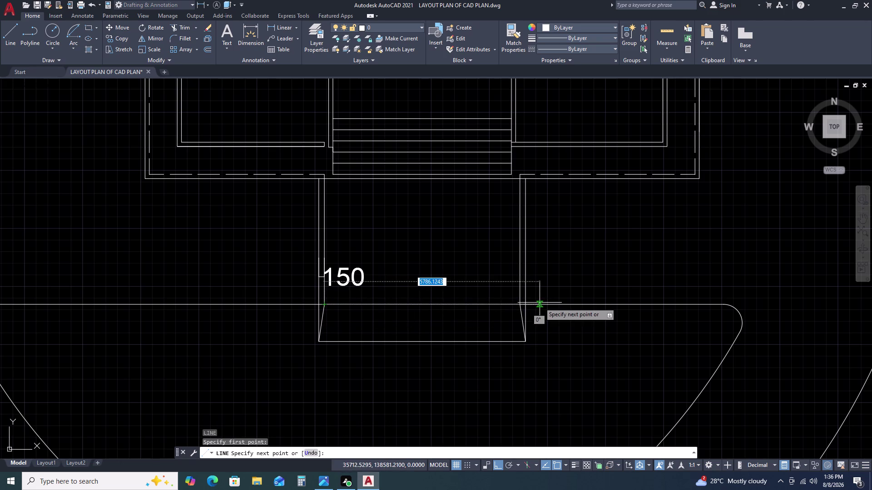
double_click(518, 304)
key(Escape)
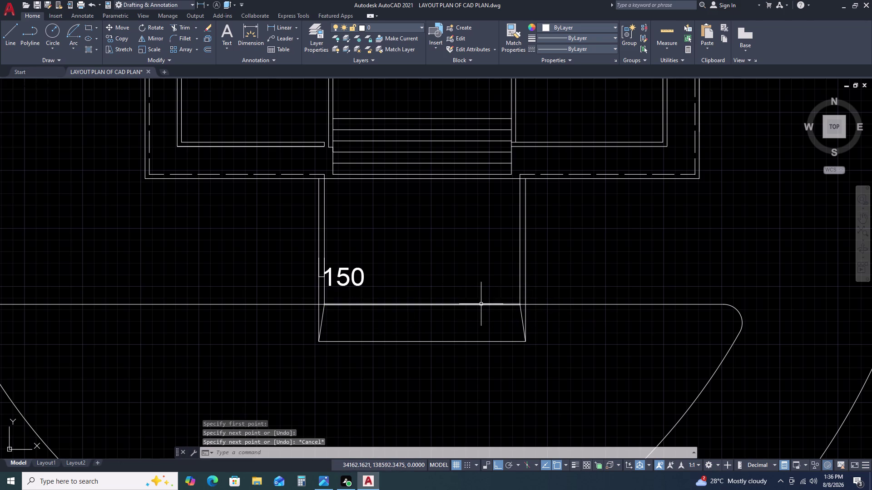
click(481, 304)
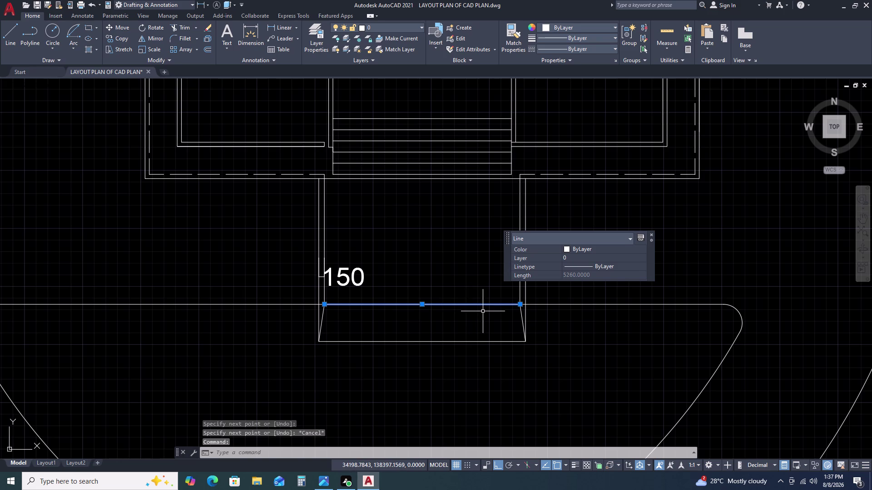
Offset the passage line 230 upward.
text(O)
key(space)
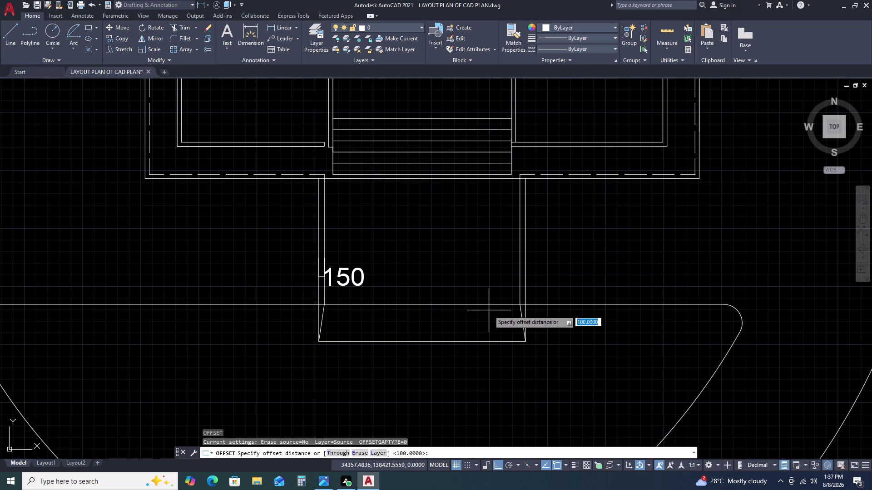
key(1)
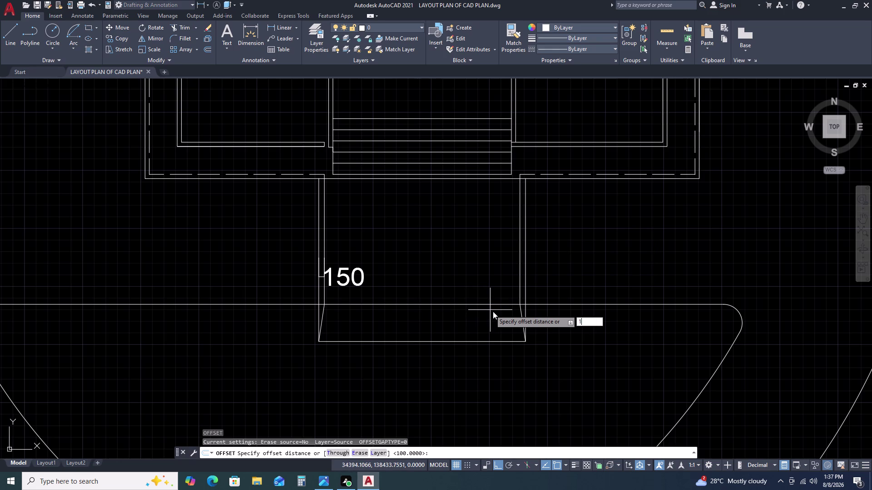
key(BackSpace)
text(2)
text(3)
key(0)
key(space)
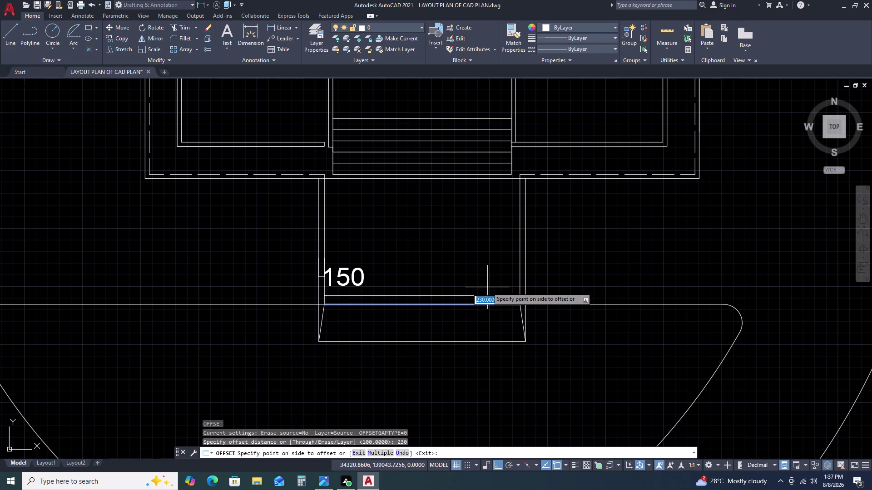
click(487, 287)
key(Escape)
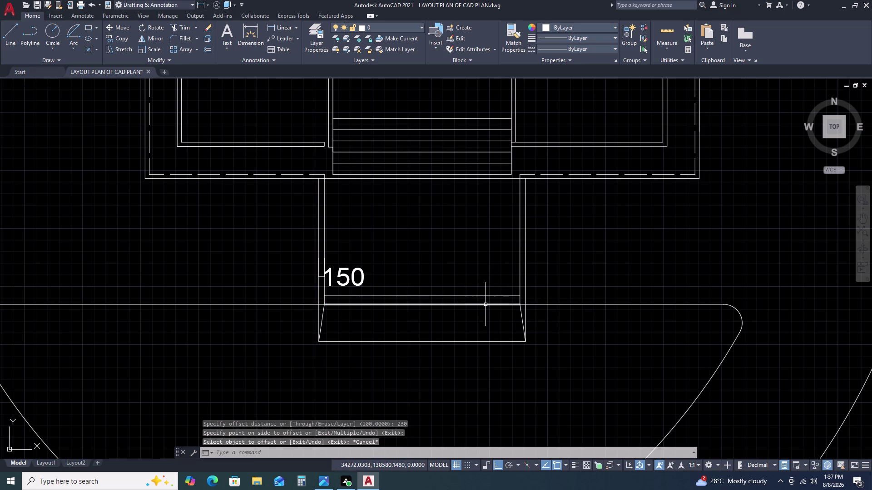
Give the original passage line a dashed linetype in Quick Properties.
click(486, 304)
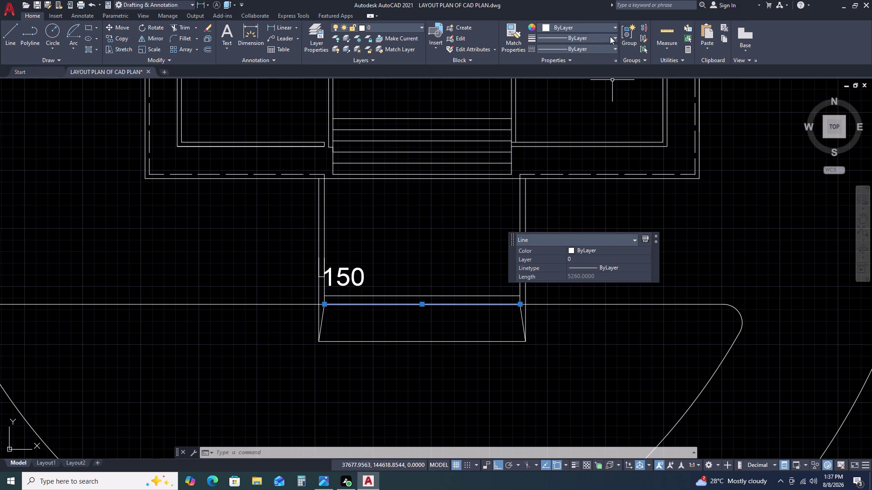
click(604, 46)
click(586, 79)
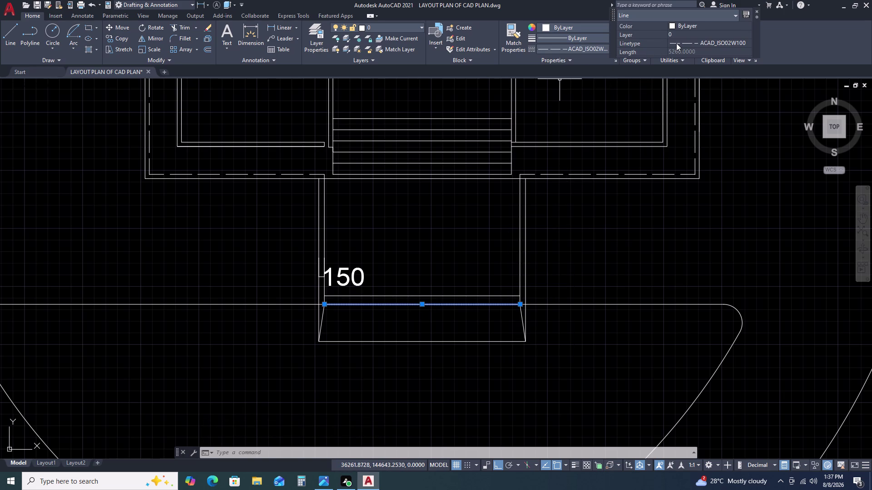
click(676, 44)
key(Escape)
key(Escape)
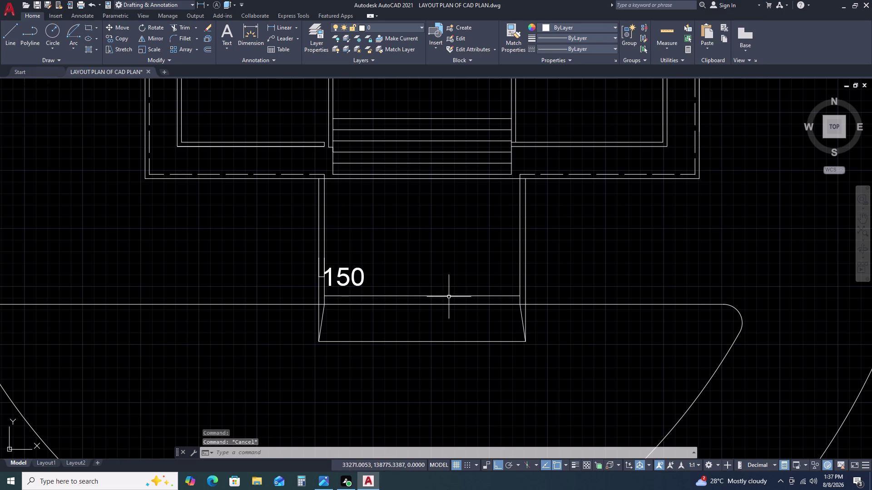
Match the dashed building outline's properties onto both passage lines, then zoom out.
key(m)
key(a)
key(space)
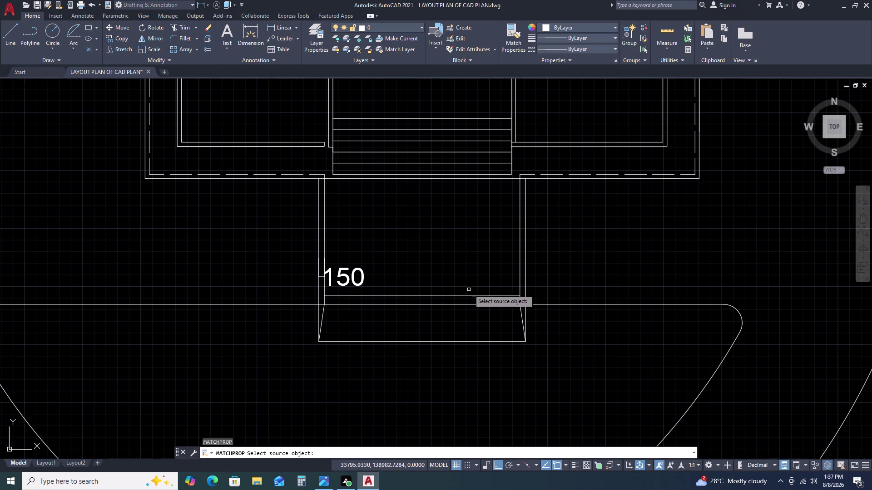
click(553, 173)
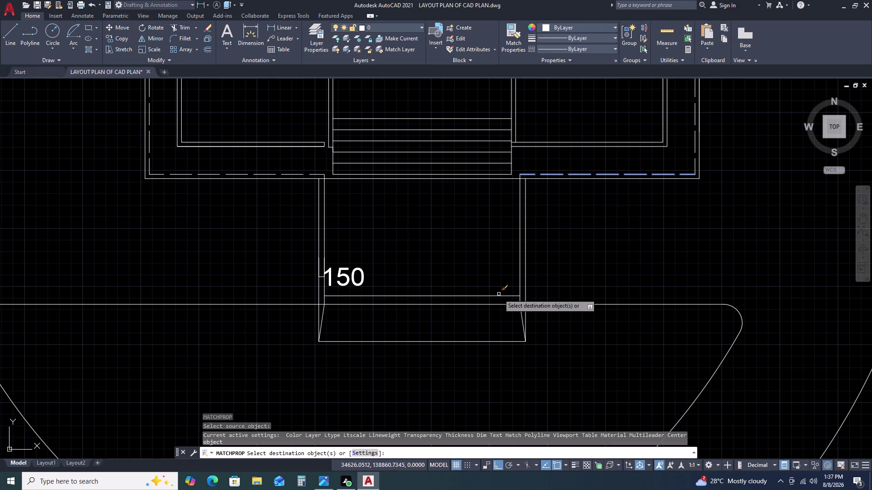
click(498, 294)
click(486, 310)
scroll(down, 3)
key(Escape)
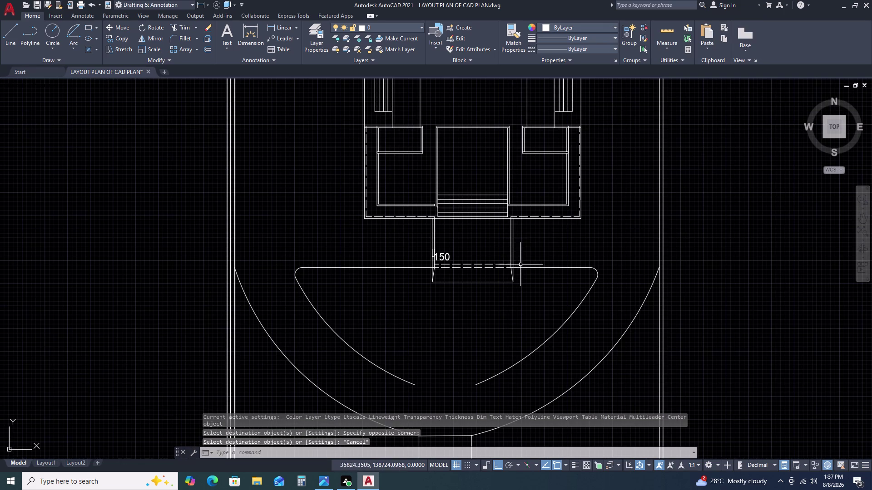
middle_drag(548, 252, 564, 182)
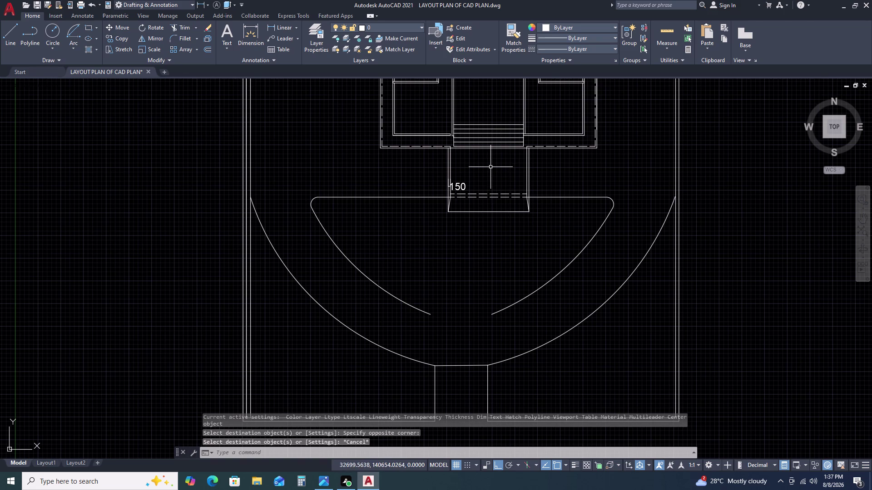
scroll(down, 3)
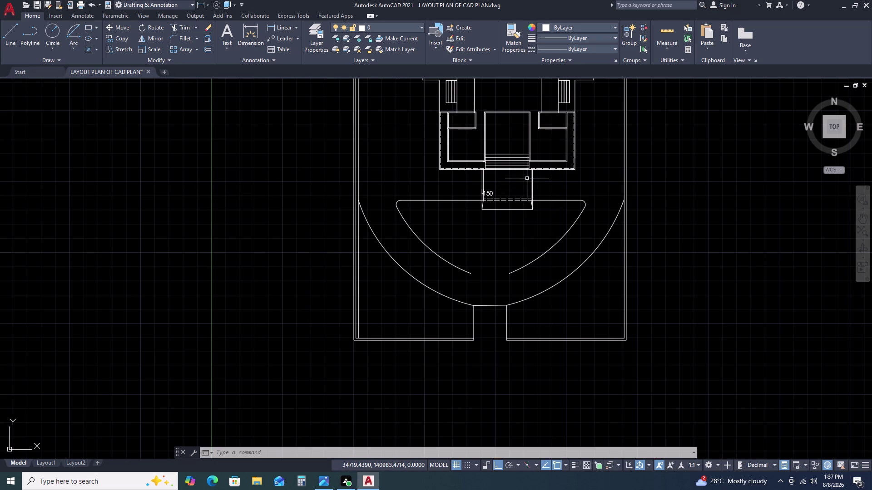
scroll(down, 3)
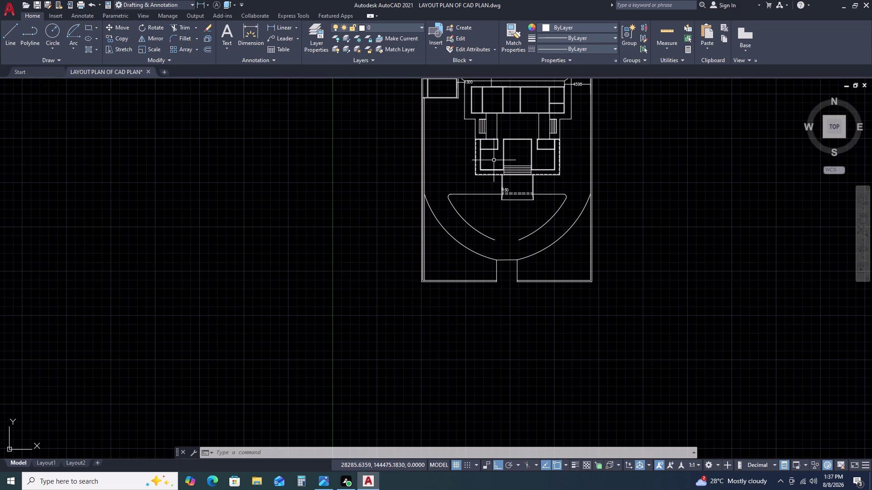
scroll(up, 3)
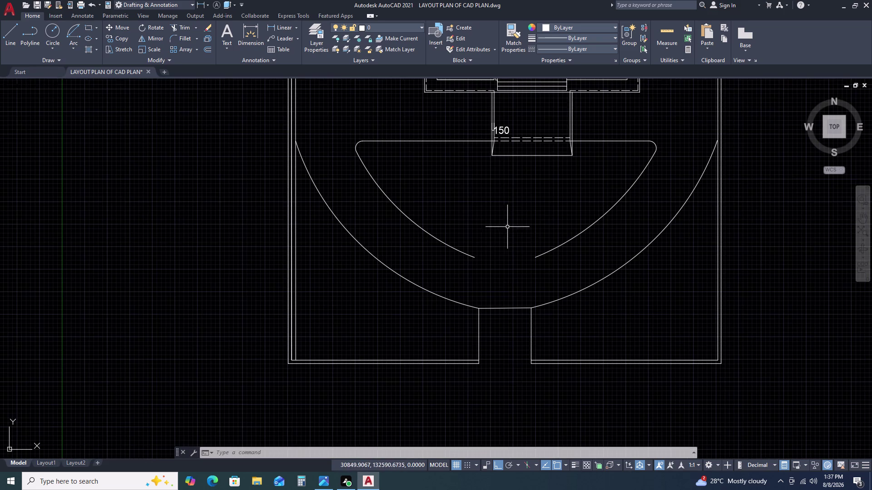
Draw a line joining the ends of the left and right inner arcs.
text(L)
key(space)
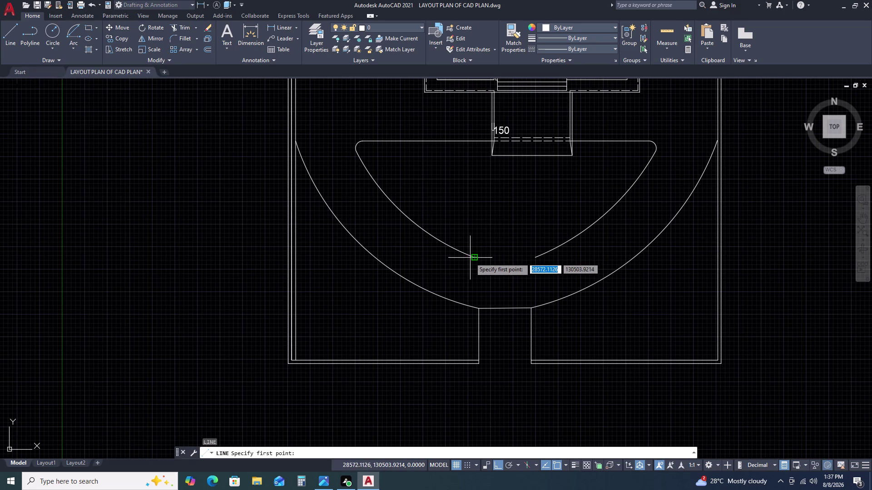
click(475, 257)
click(538, 258)
key(Escape)
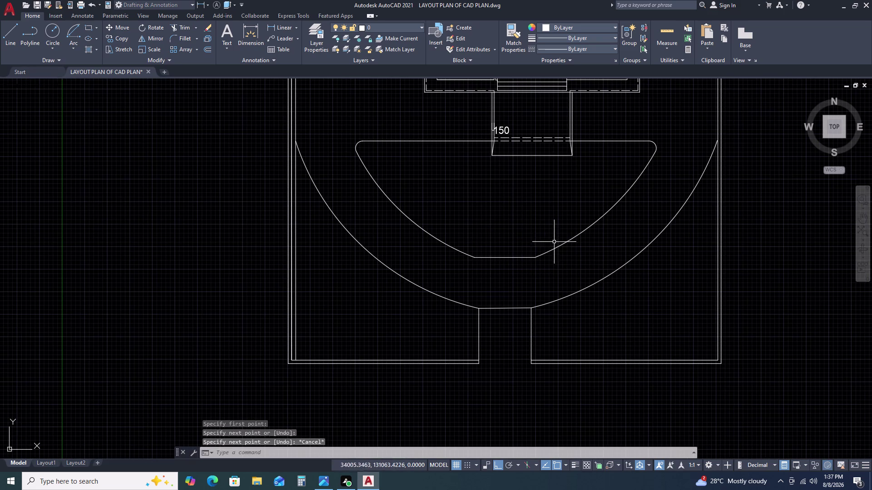
Pan and zoom to bring the plot's top-left corner into view.
scroll(down, 3)
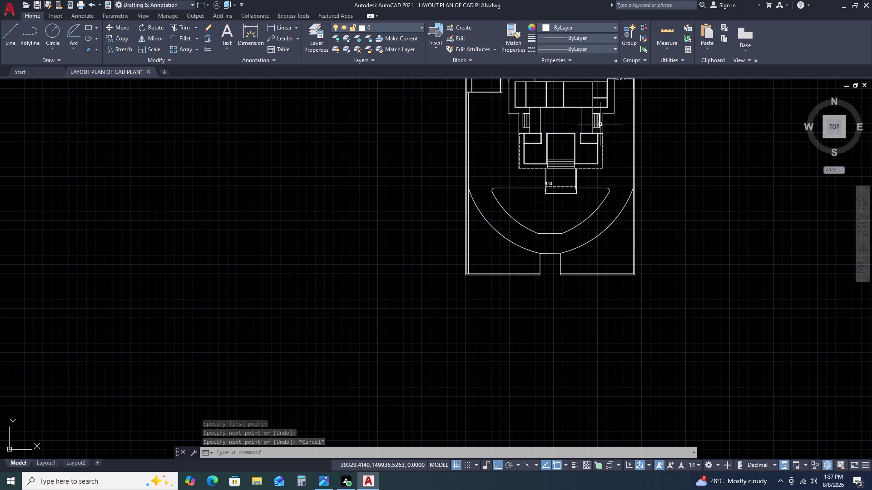
scroll(down, 3)
scroll(down, 3)
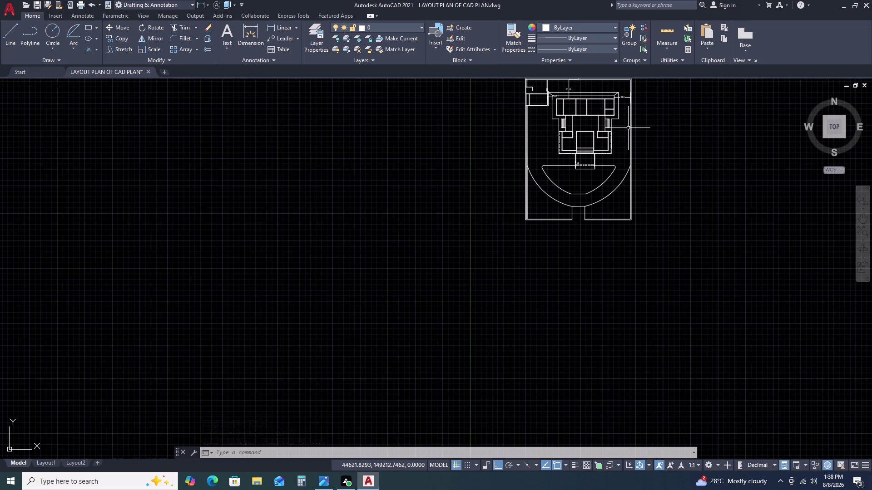
scroll(up, 3)
scroll(up, 3)
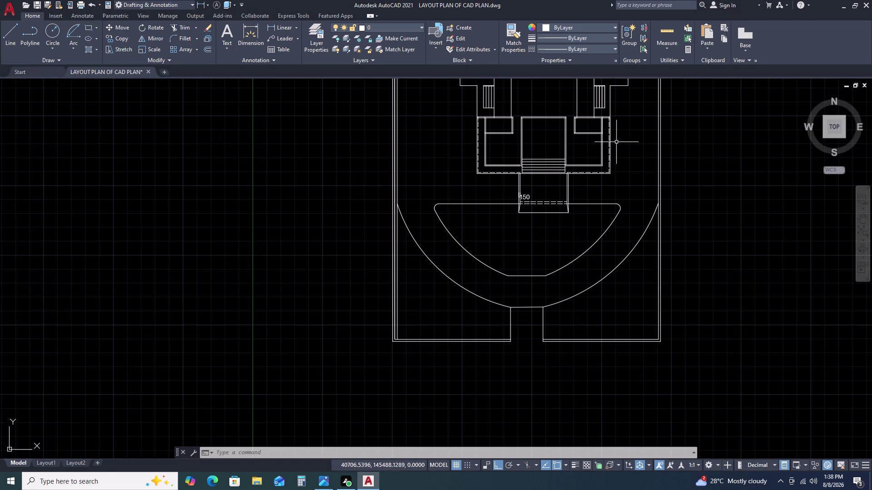
scroll(down, 3)
middle_drag(616, 147, 602, 159)
middle_drag(595, 166, 592, 170)
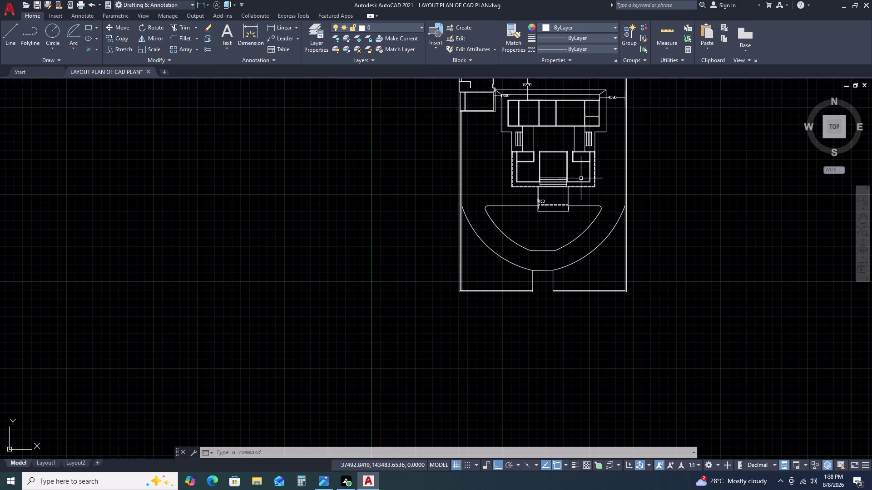
middle_click(576, 150)
middle_drag(576, 152, 577, 184)
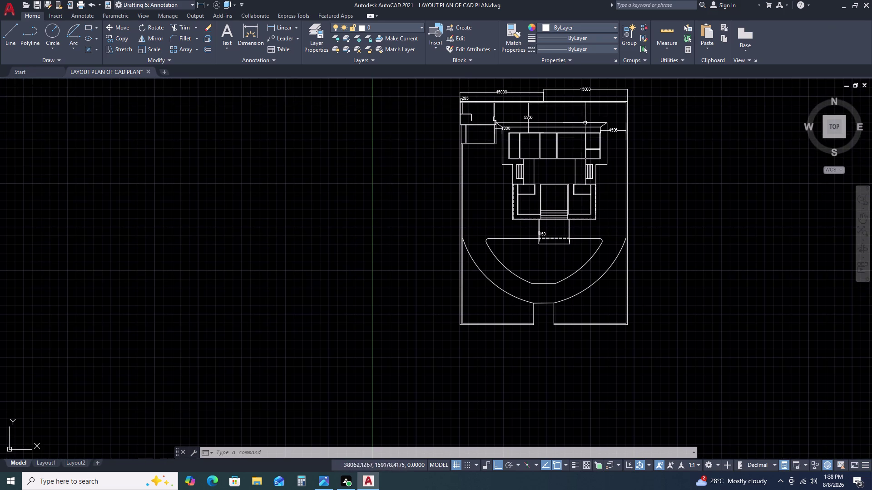
scroll(up, 3)
scroll(down, 3)
drag(412, 136, 409, 134)
click(374, 126)
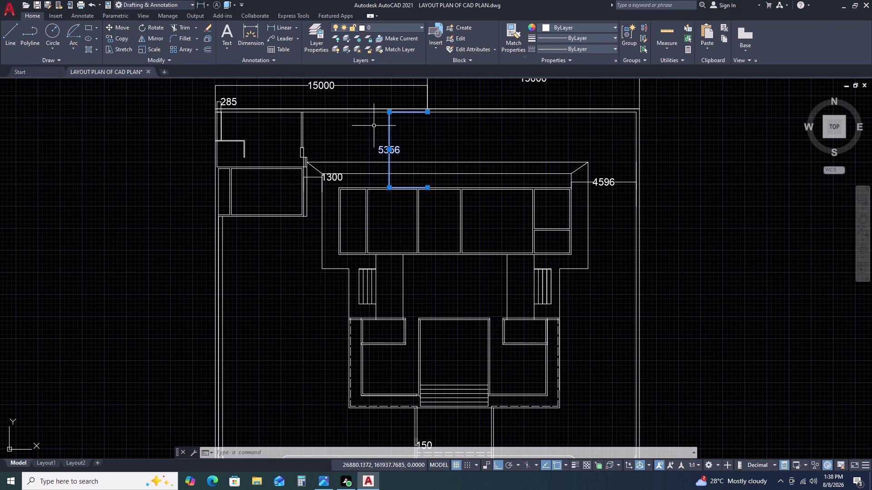
key(Delete)
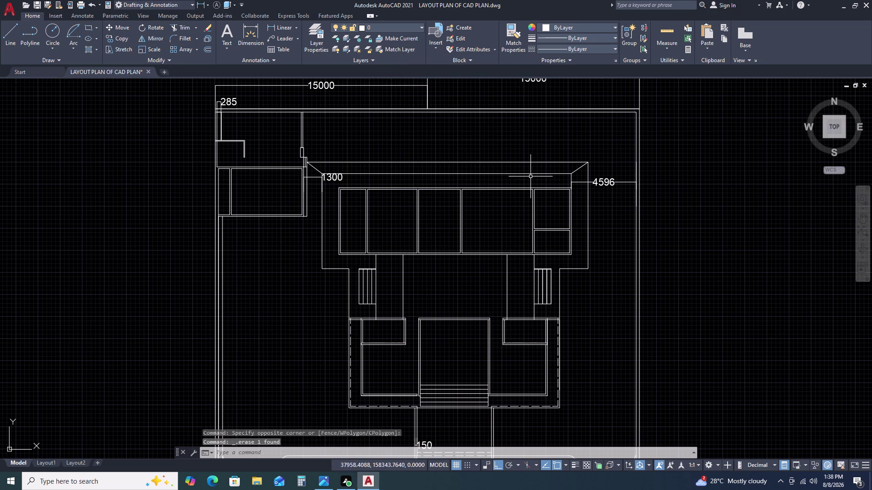
key(ctrl+z)
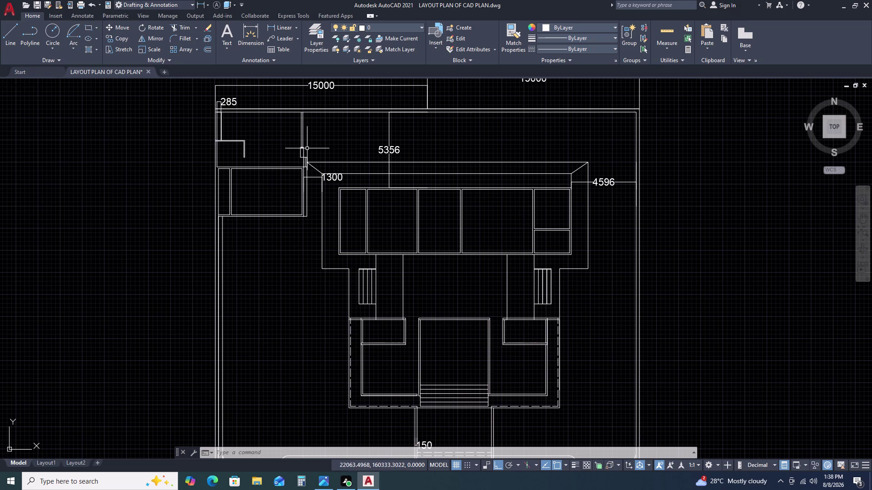
Start single-line text in the top-left room with height 500 and rotation 0.
key(d)
text(T)
key(space)
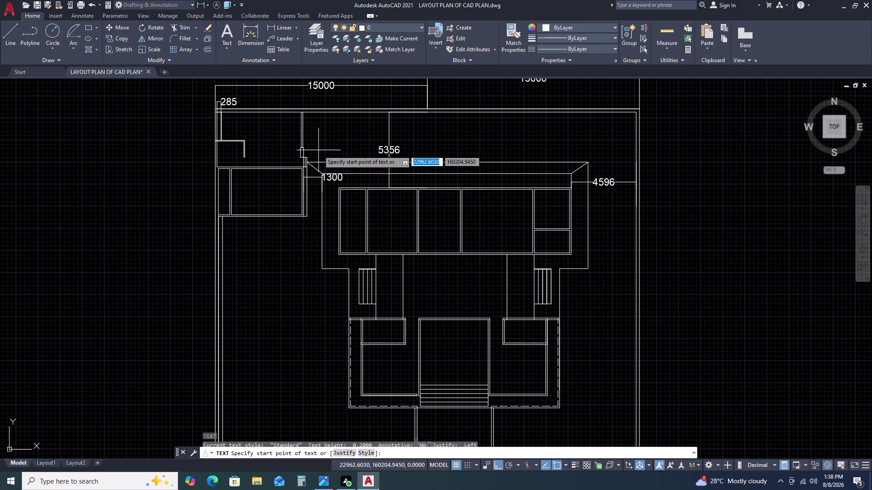
click(334, 131)
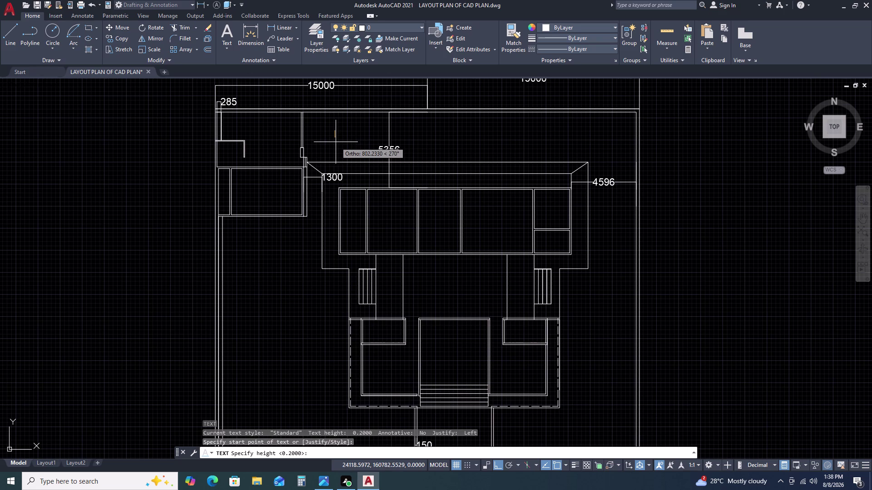
text(500)
key(space)
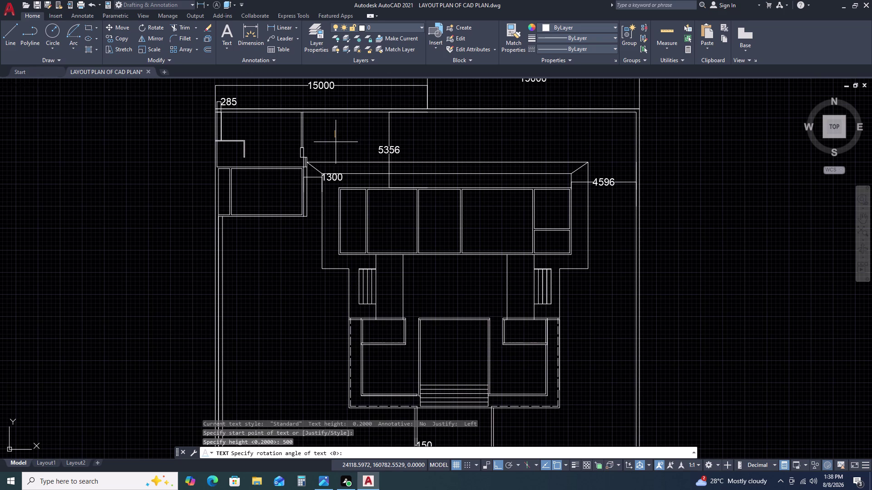
text(0)
key(space)
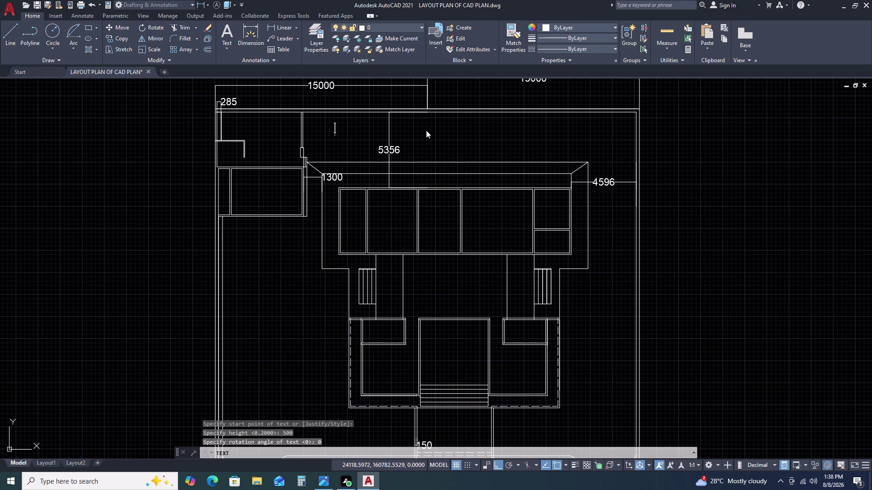
Enter the label text 'KITCHEN' and end the text command.
text(KI)
key(t)
key(c)
text(H)
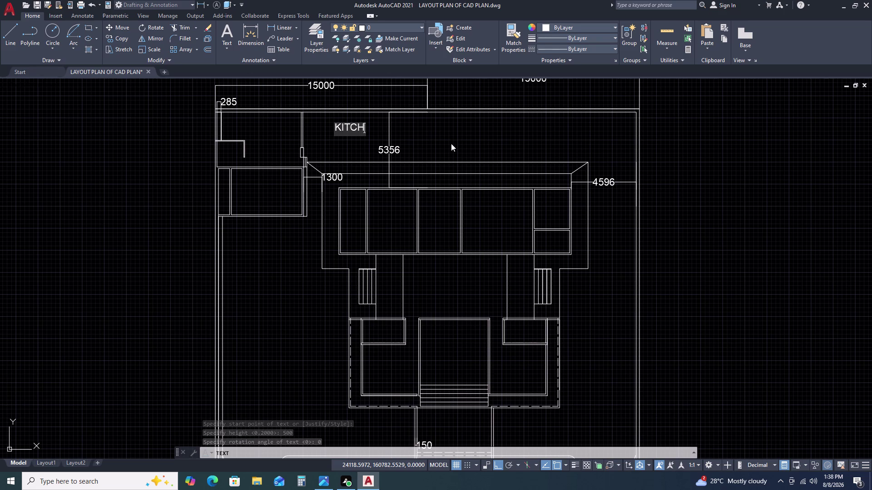
text(EN)
key(space)
click(451, 144)
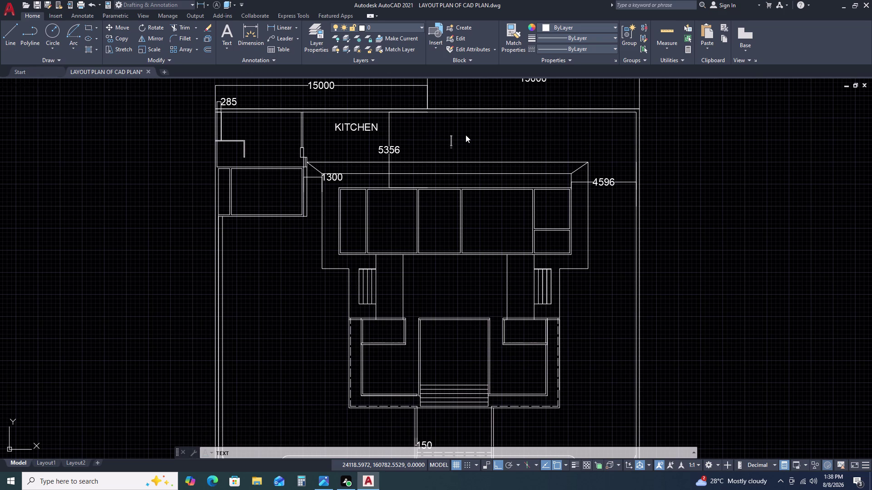
key(Escape)
key(Escape)
scroll(up, 3)
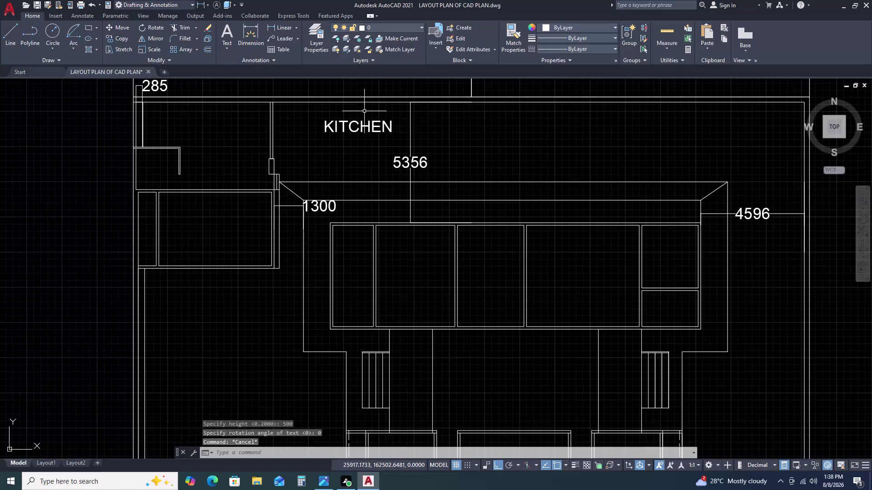
Move the KITCHEN label left into the top-left room.
double_click(365, 111)
click(347, 127)
key(m)
key(space)
double_click(370, 136)
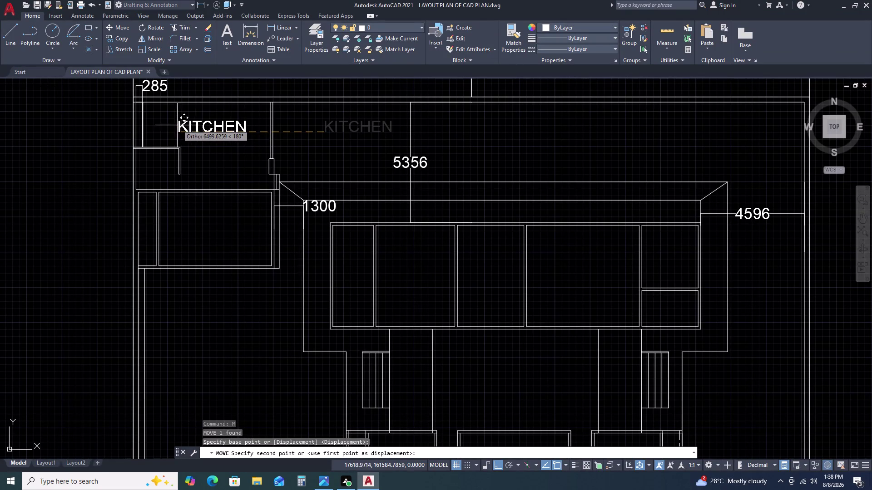
click(174, 122)
key(Escape)
middle_drag(219, 124, 310, 124)
middle_click(377, 127)
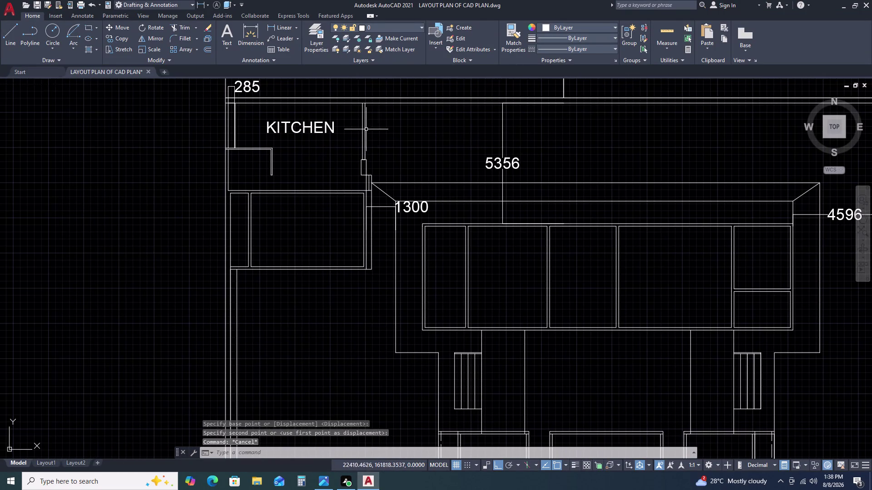
Open the KITCHEN label for editing and leave its text unchanged.
double_click(320, 129)
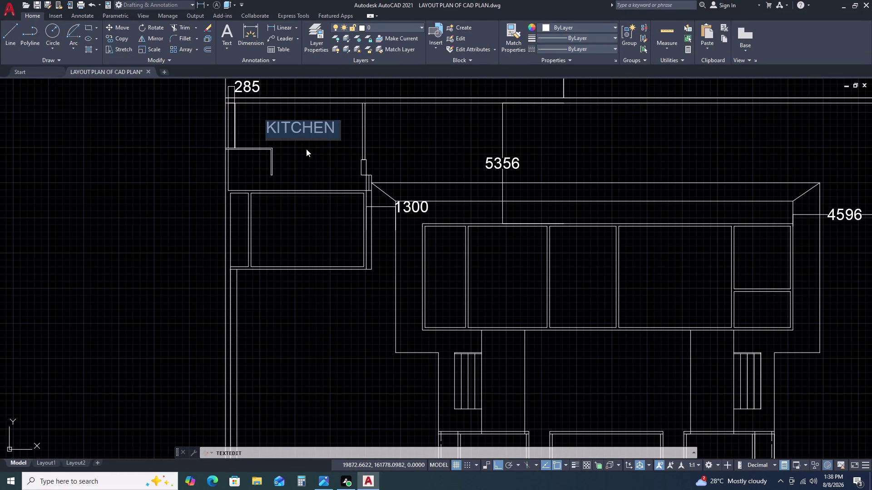
key(Escape)
key(Escape)
double_click(314, 129)
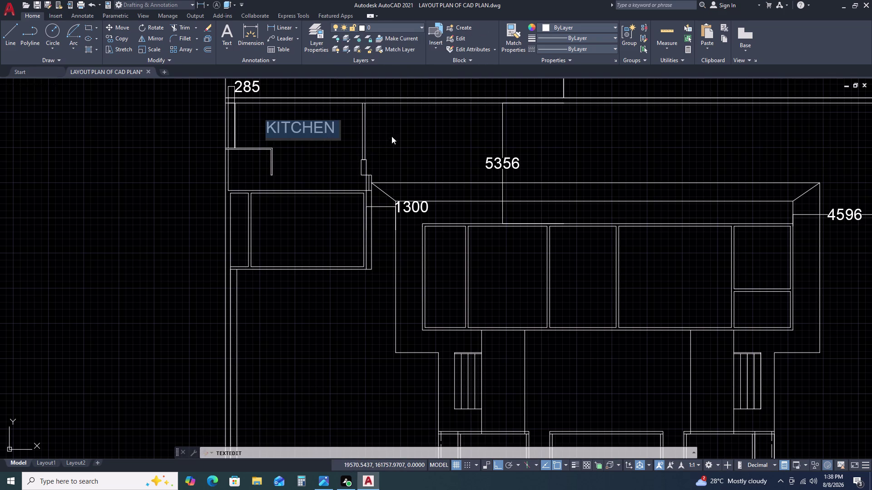
key(Escape)
key(Escape)
key(Escape)
Change the KITCHEN label's text height to 300 in Quick Properties.
click(332, 122)
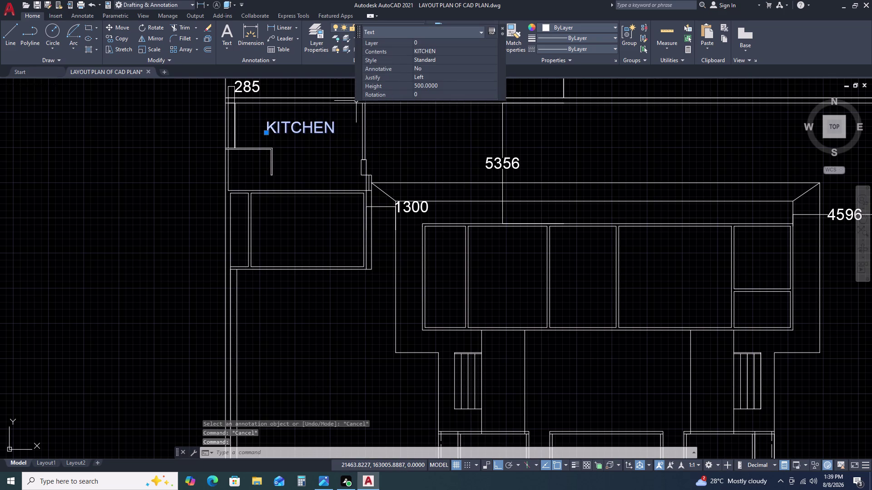
click(443, 85)
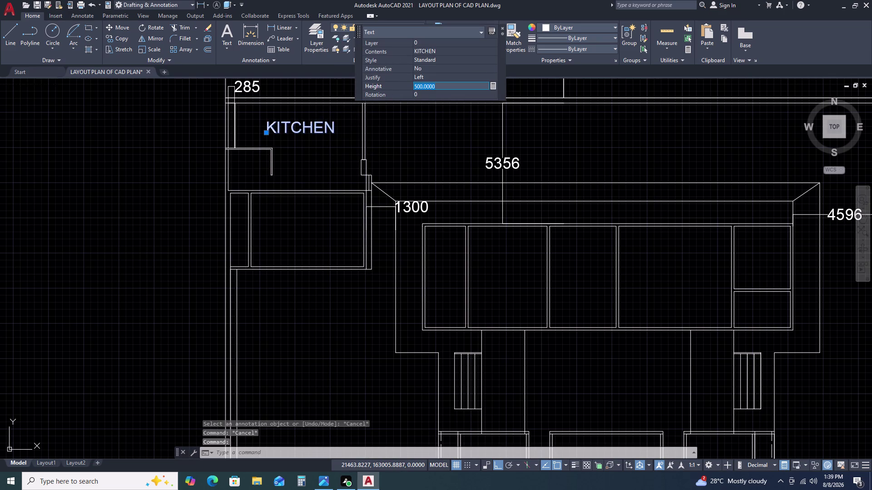
key(3)
text(00)
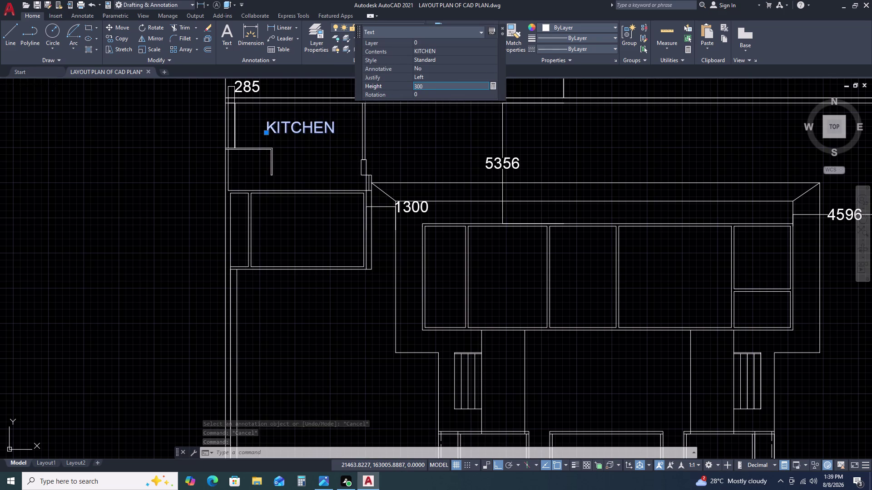
key(Return)
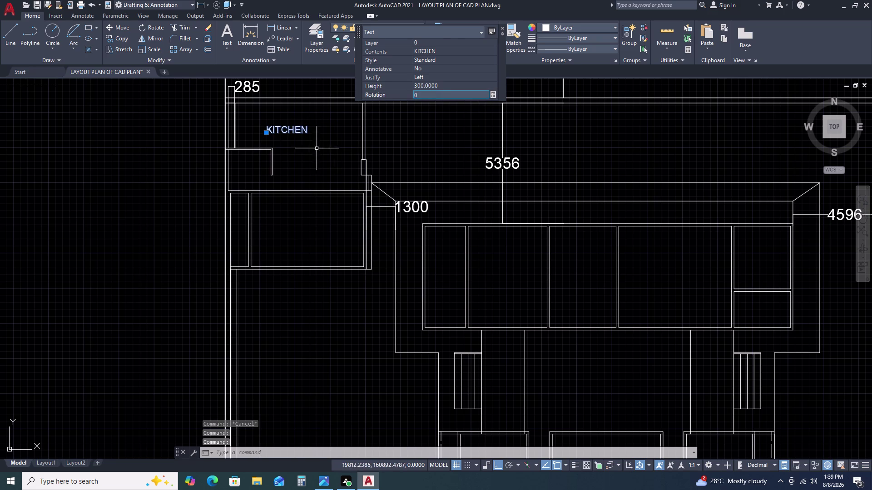
key(Escape)
scroll(up, 3)
click(306, 118)
click(297, 128)
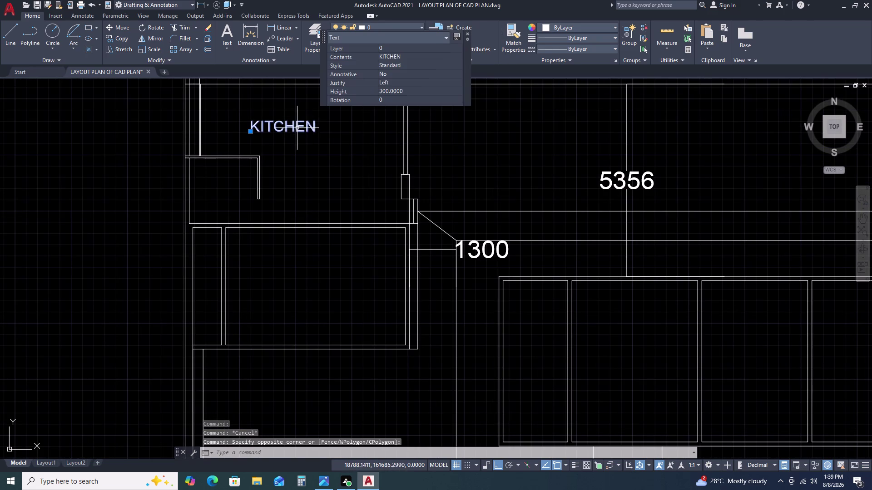
Copy the KITCHEN label to a position just below itself.
key(c)
text(O)
key(space)
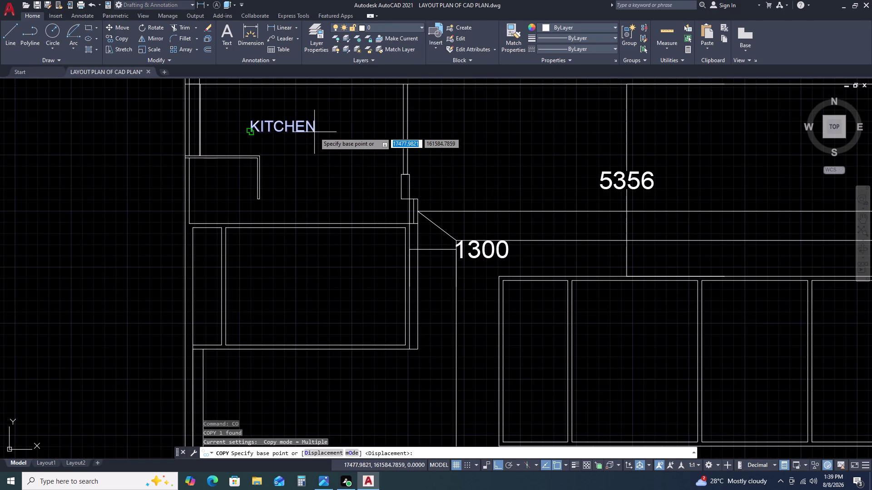
click(313, 134)
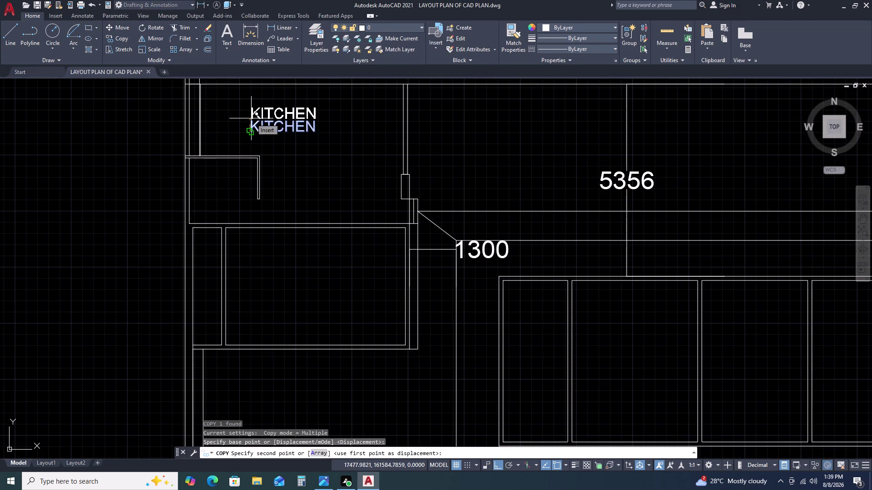
key(F8)
scroll(down, 3)
scroll(up, 3)
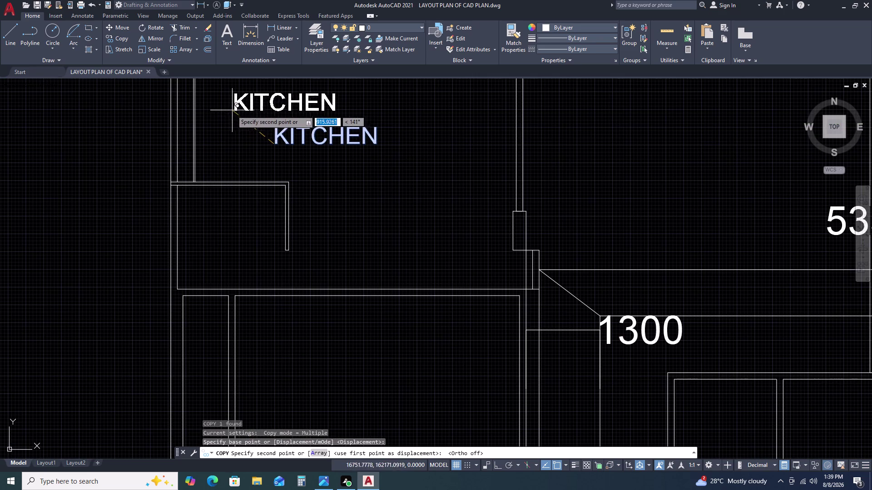
click(227, 108)
scroll(down, 3)
key(Escape)
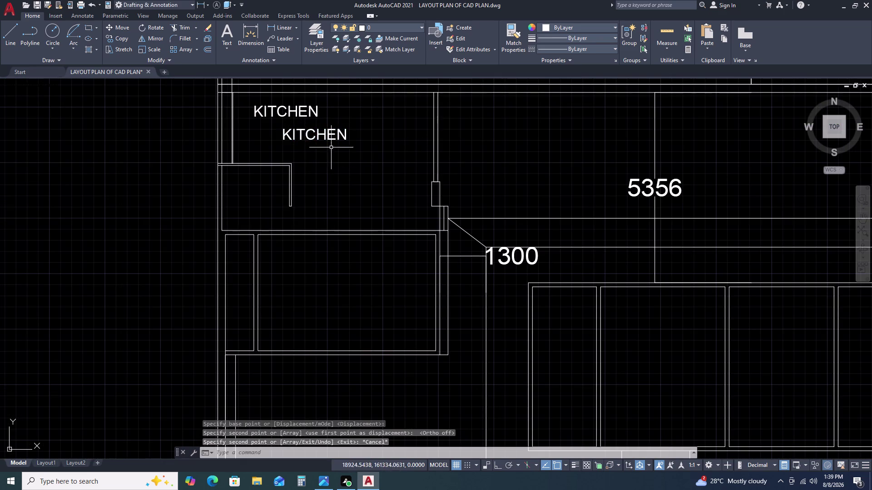
Change the copied label's text to 2015X2000.
triple_click(322, 134)
click(322, 135)
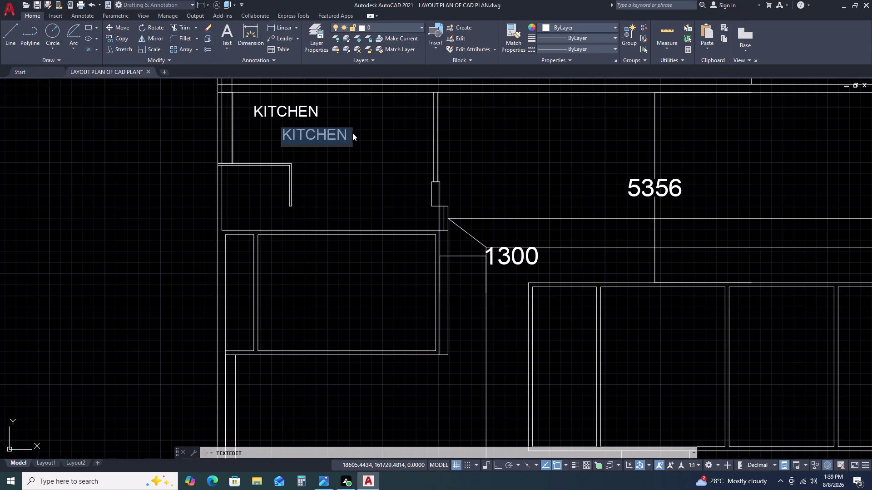
key(2)
key(0)
text(1)
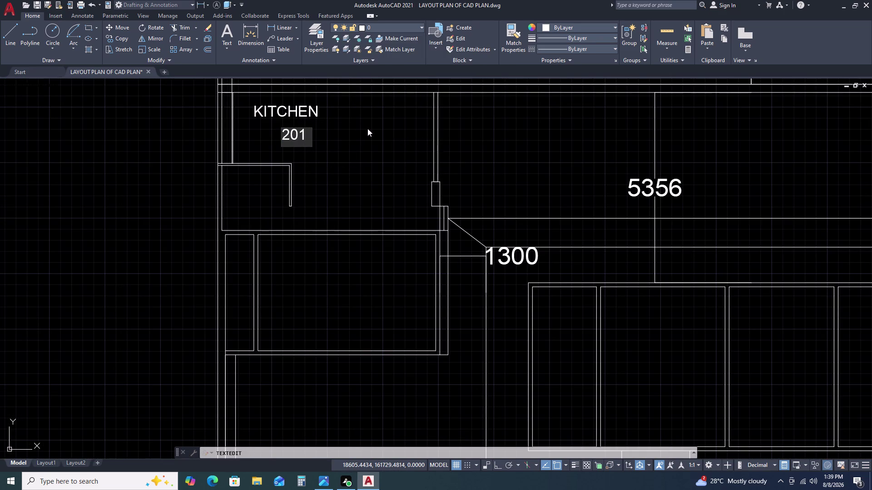
text(5)
key(x)
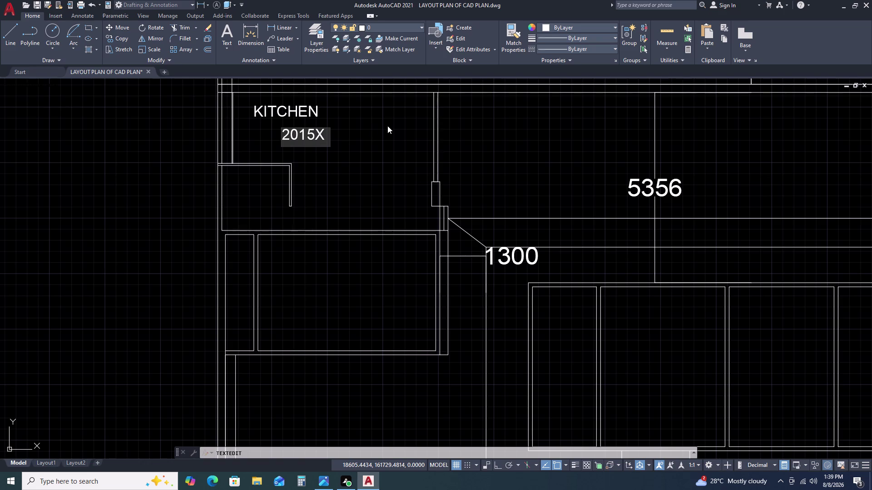
key(2)
text(000)
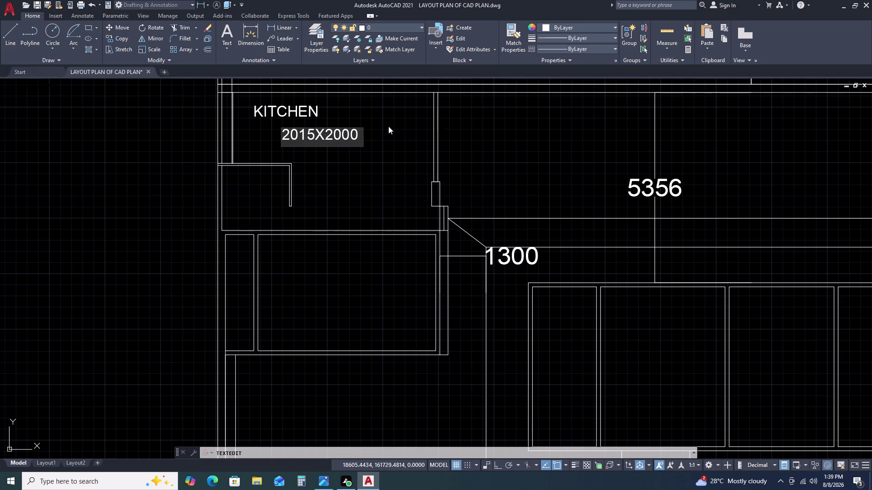
key(space)
click(391, 140)
key(Escape)
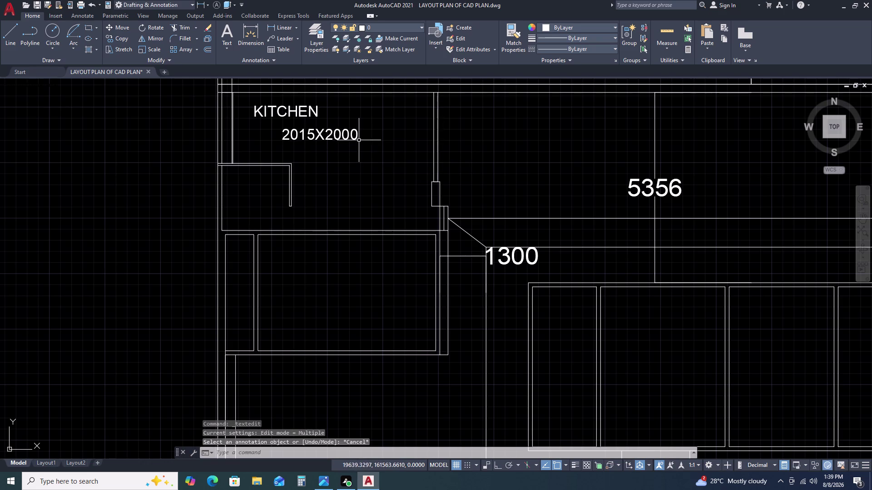
click(359, 140)
double_click(348, 131)
Cancel the stray text edit and move the 2015X2000 label further left.
key(m)
key(space)
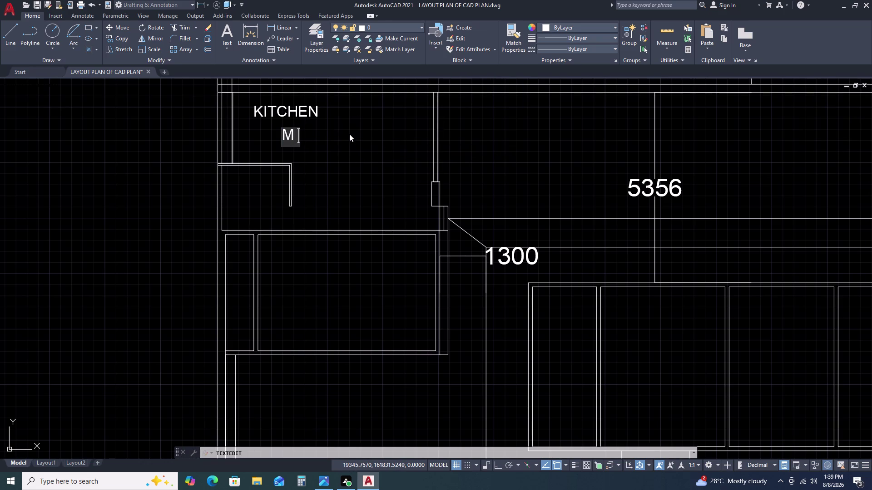
key(Escape)
key(Escape)
click(352, 141)
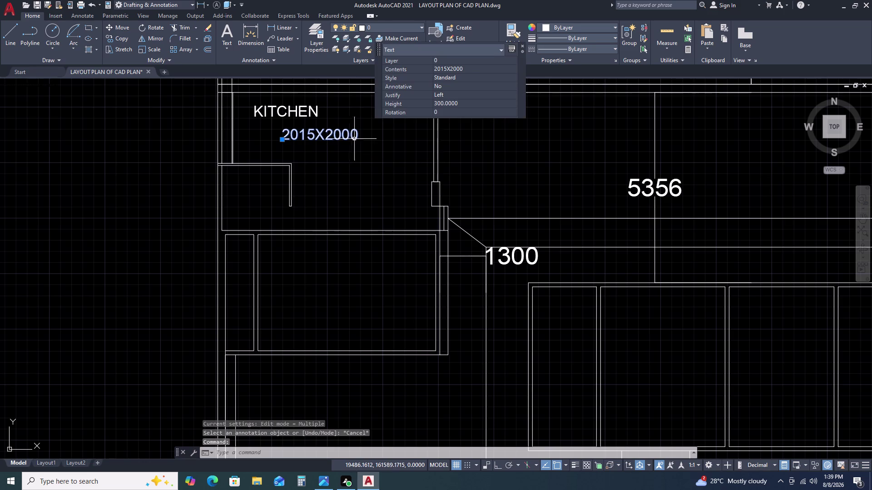
text(M)
key(space)
click(399, 144)
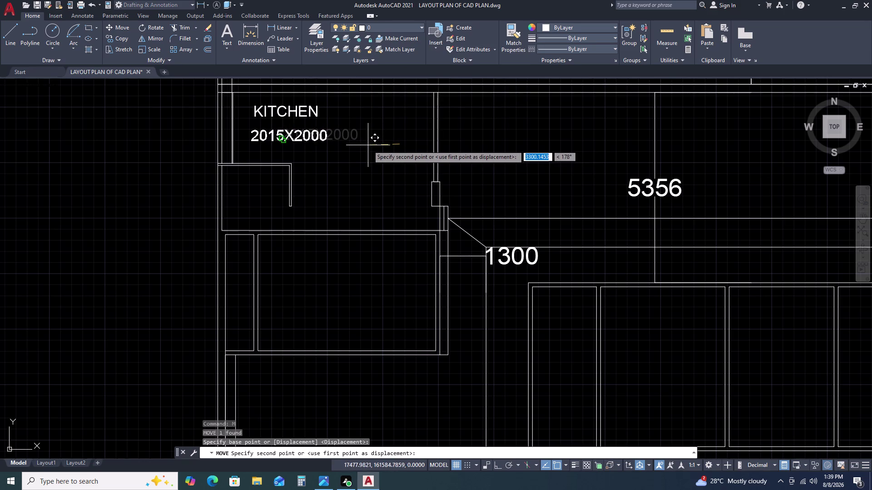
click(368, 145)
Move the 2015X2000 label again so it sits centred beneath KITCHEN.
click(195, 130)
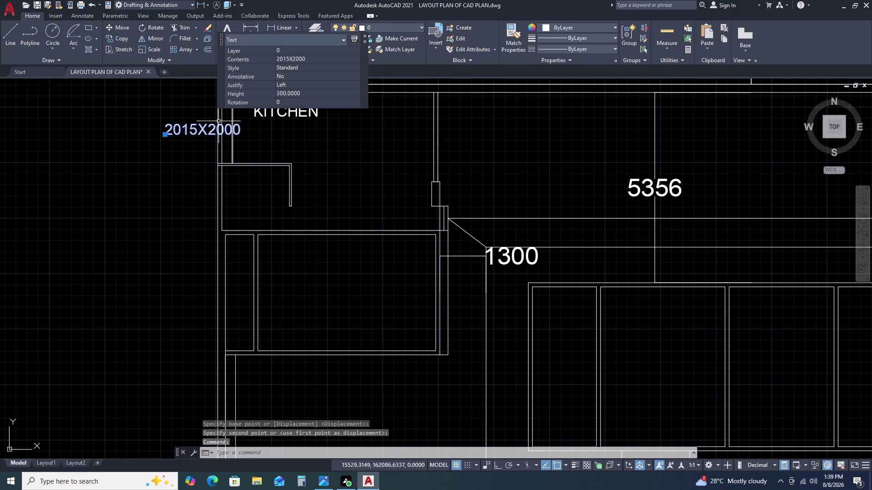
text(M)
key(space)
double_click(284, 133)
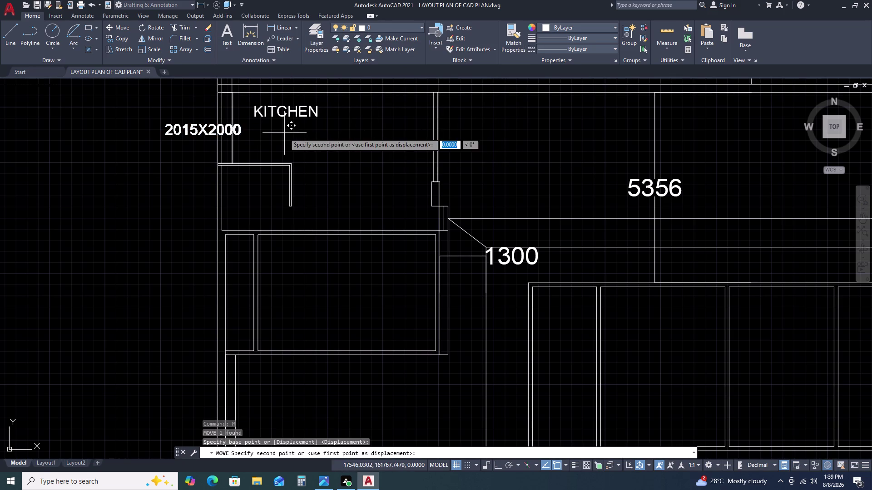
click(367, 130)
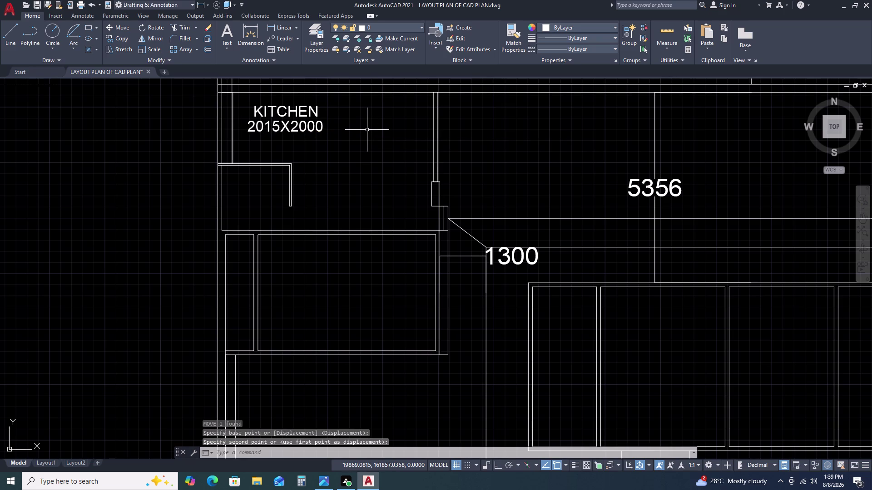
key(Escape)
scroll(down, 3)
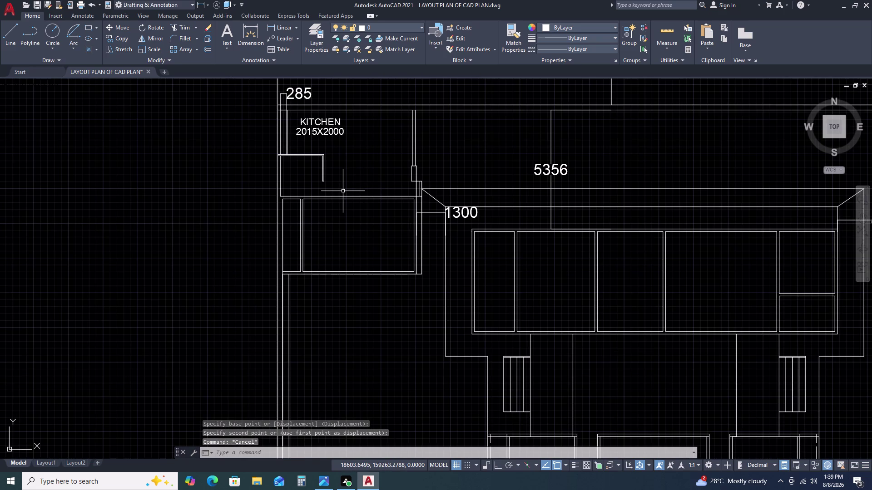
scroll(up, 3)
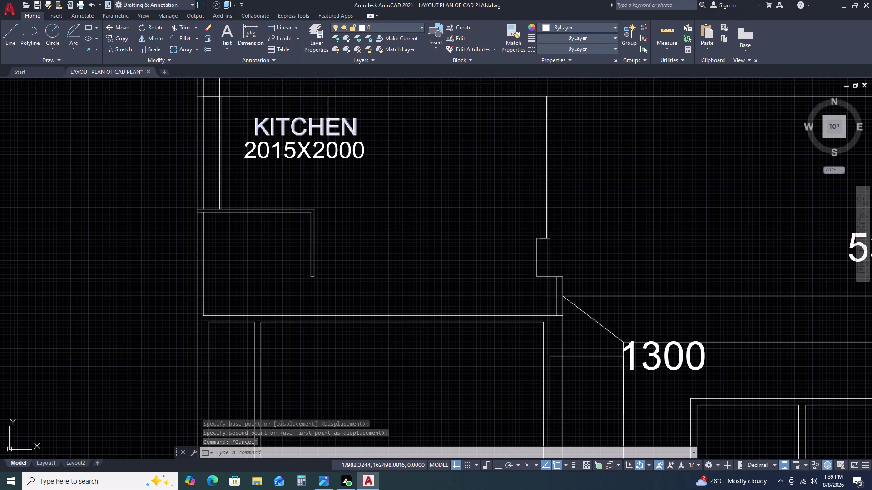
Copy the KITCHEN label with CO to three stacked spots in the room to the right.
click(328, 122)
text(CO)
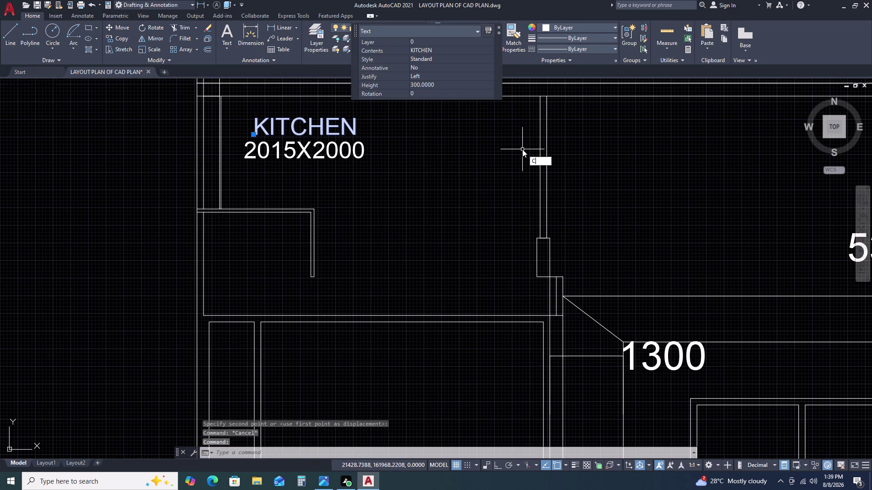
key(space)
double_click(435, 155)
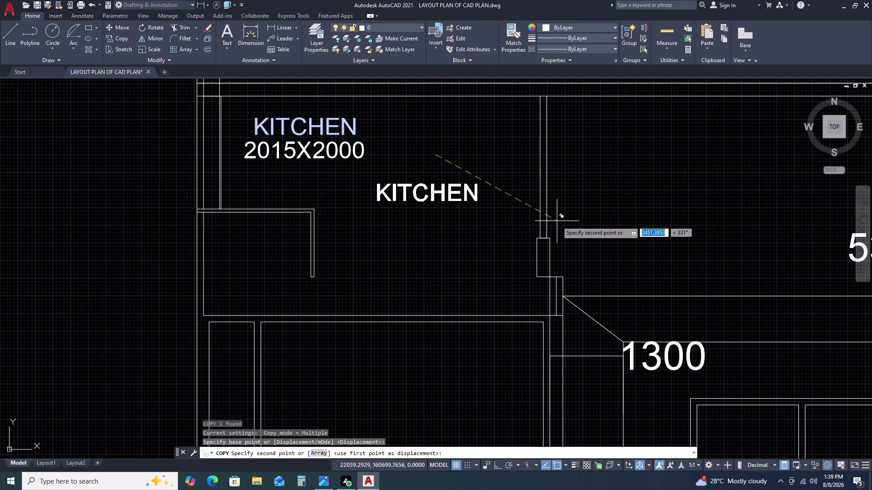
click(557, 216)
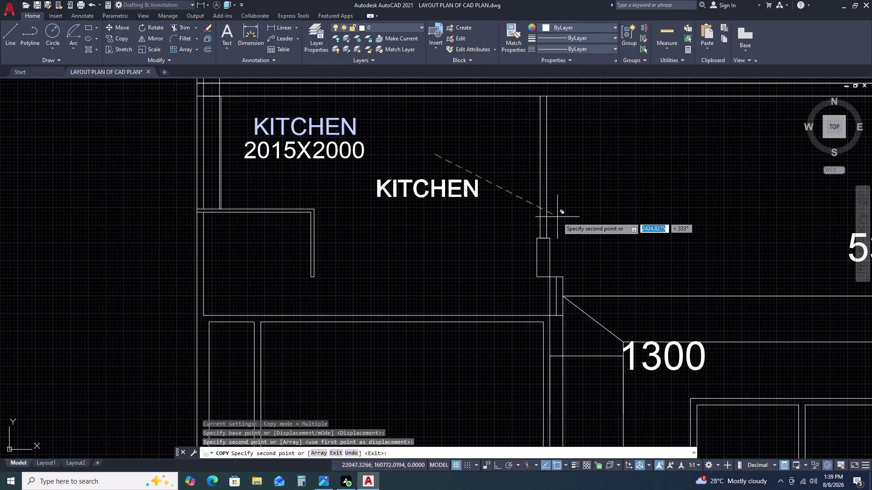
click(559, 243)
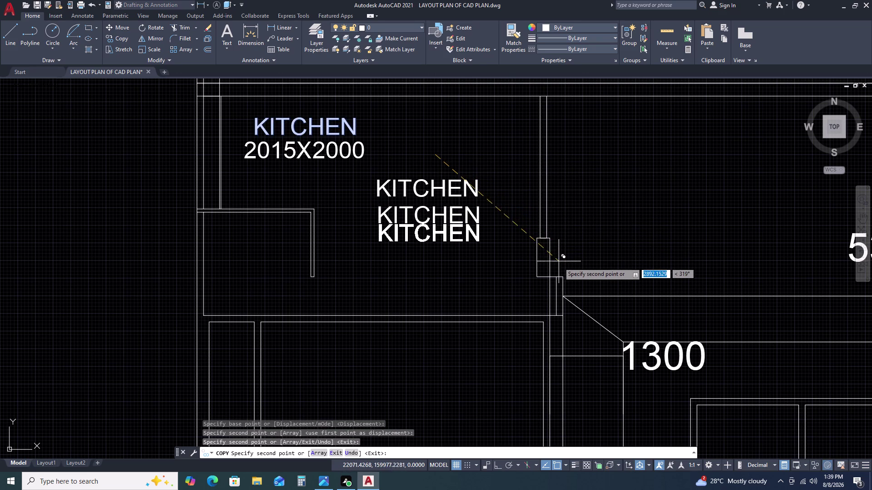
click(560, 269)
key(Escape)
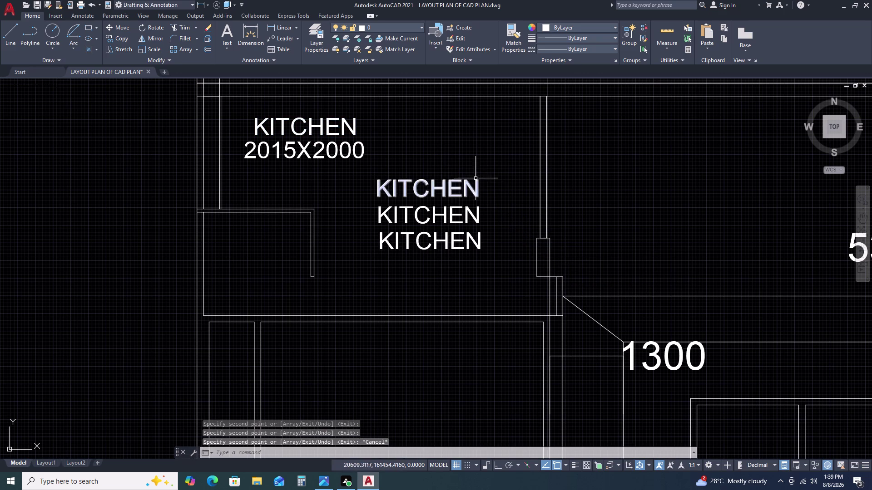
Retype the top copied label as SERVANT.
triple_click(468, 183)
triple_click(467, 183)
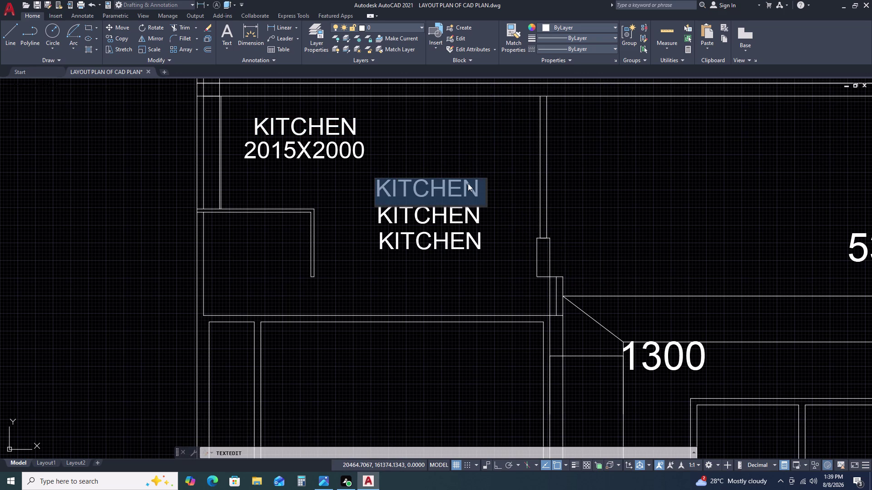
text(SE)
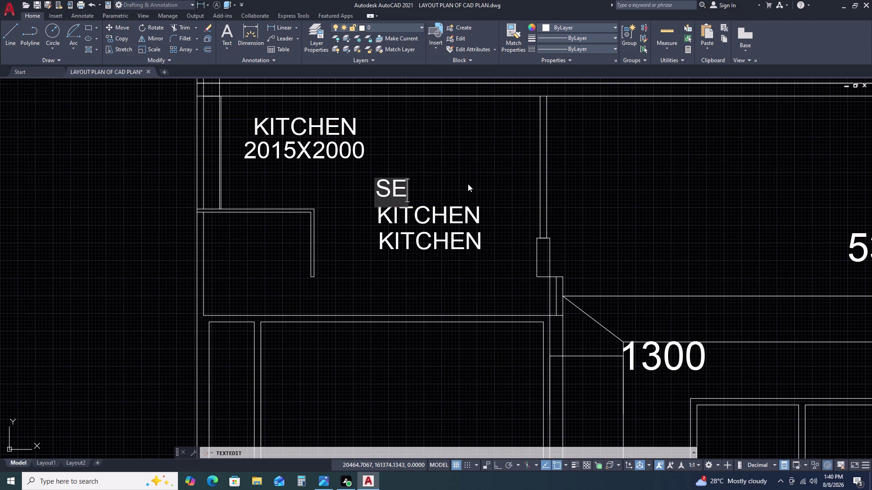
key(r)
key(v)
text(AN)
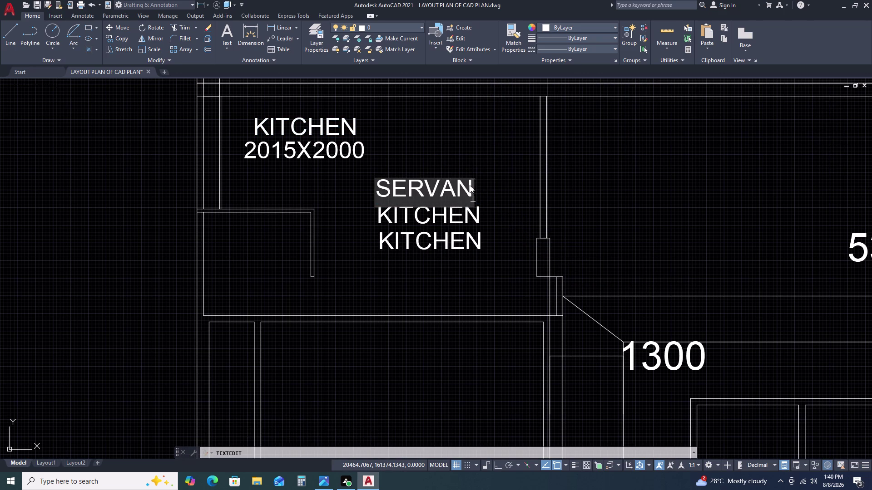
text(T)
key(space)
Retype the second copied label as QYATER.
click(497, 223)
click(472, 219)
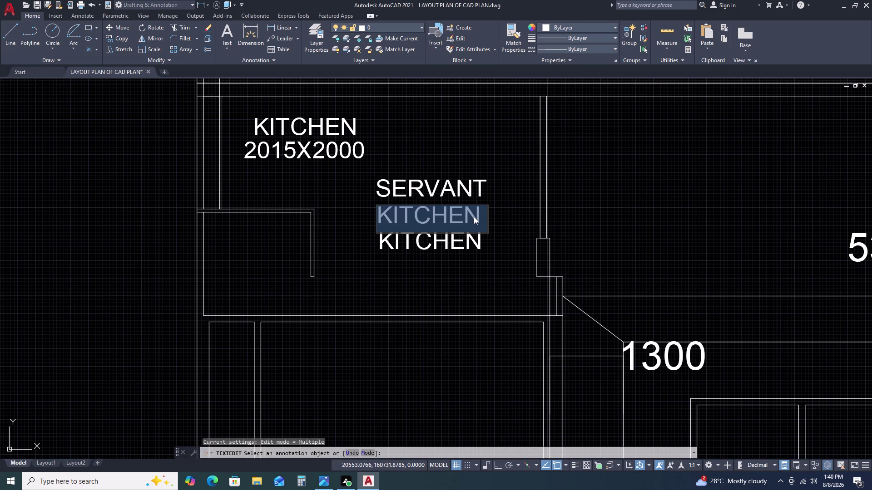
key(q)
text(Y)
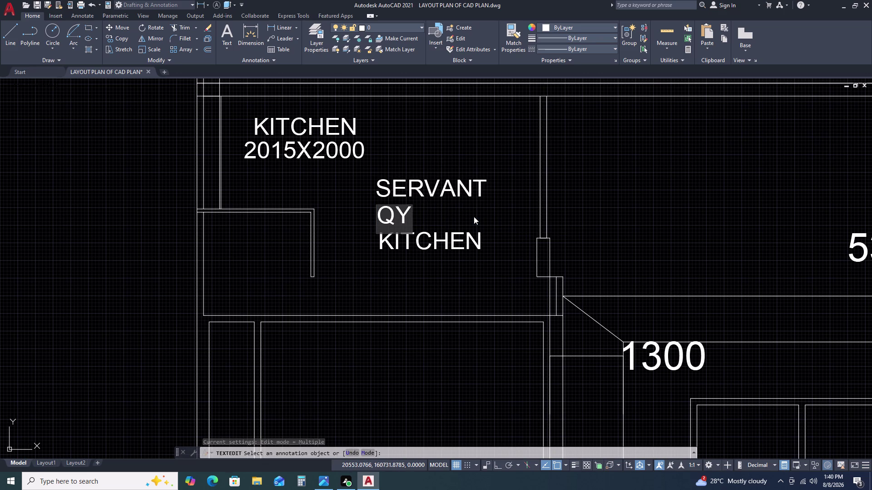
text(A)
key(t)
key(r)
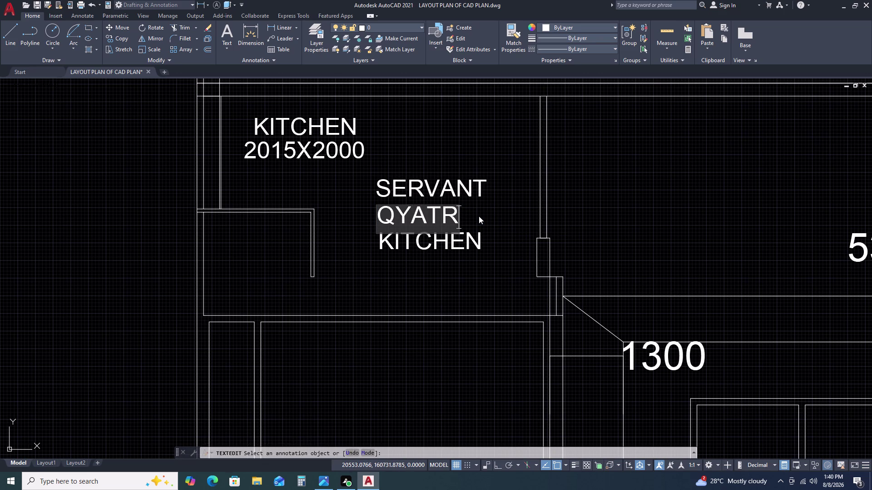
key(BackSpace)
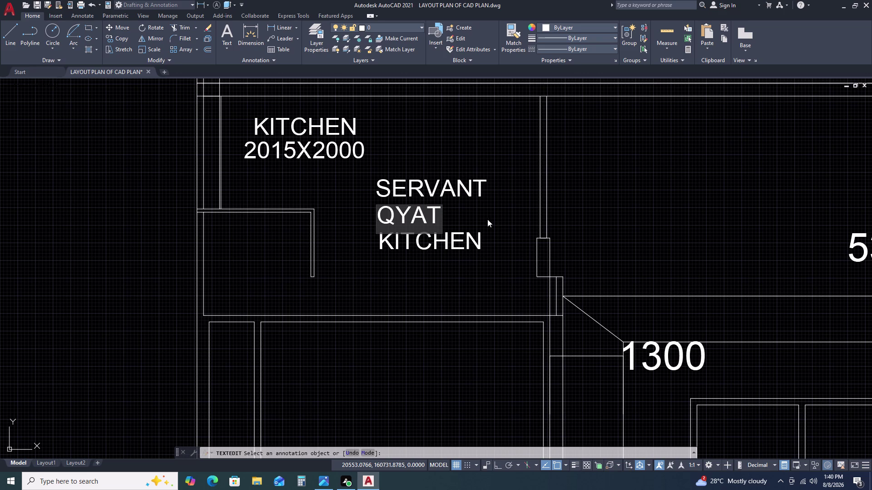
text(ER)
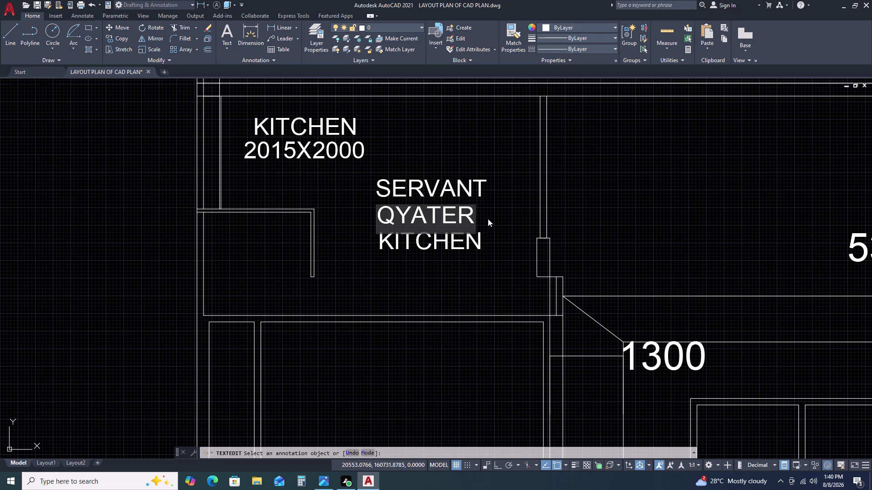
click(474, 233)
Retype the third copied label as 4000X3200 and pan to show the surrounding rooms.
click(470, 245)
double_click(467, 243)
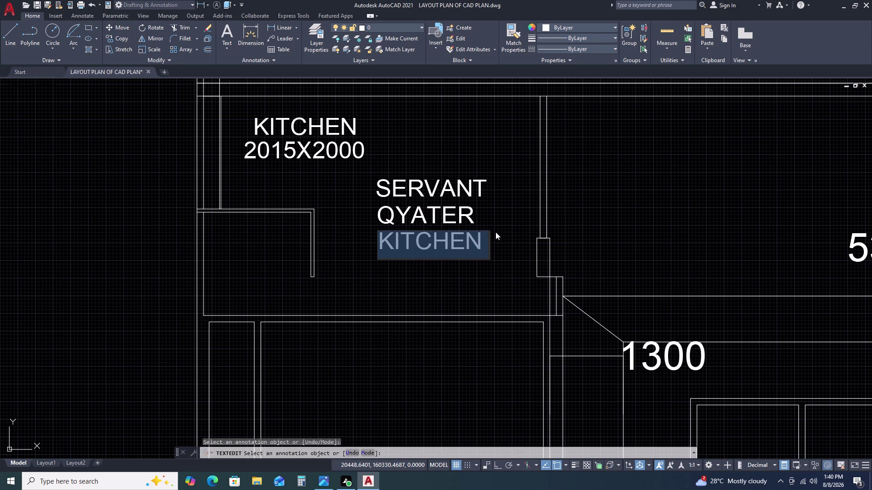
key(4)
text(00)
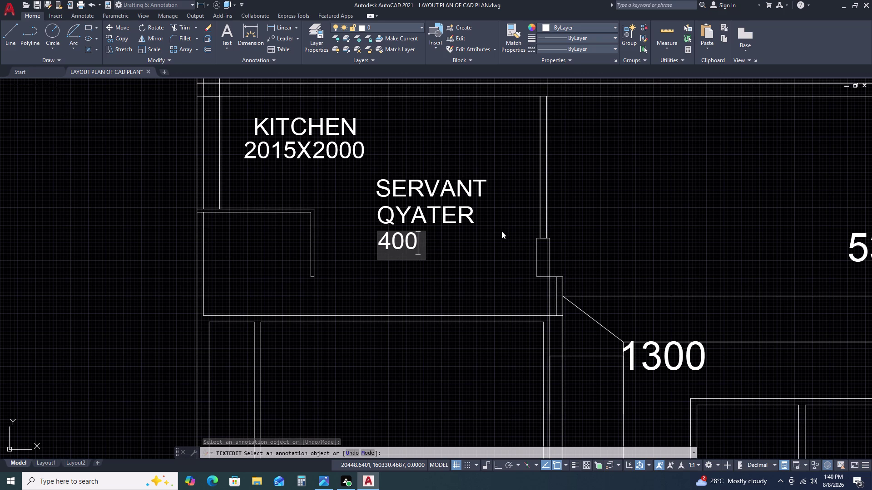
key(0)
key(x)
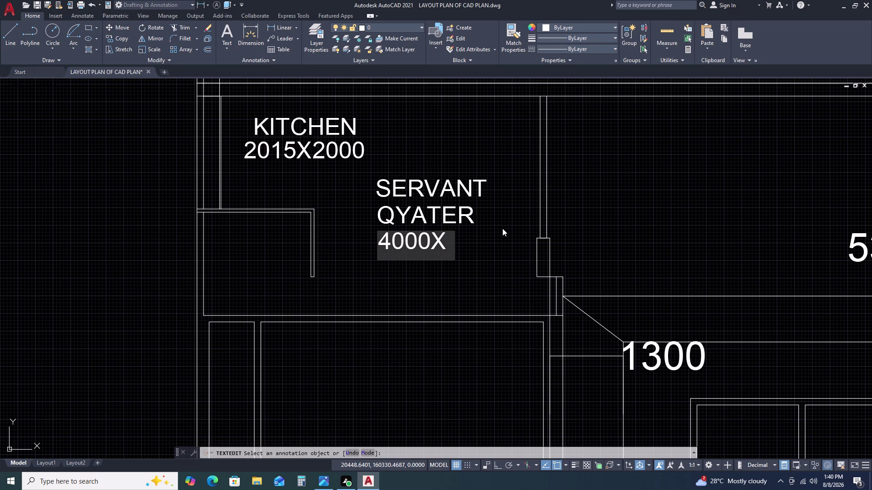
text(32)
text(0)
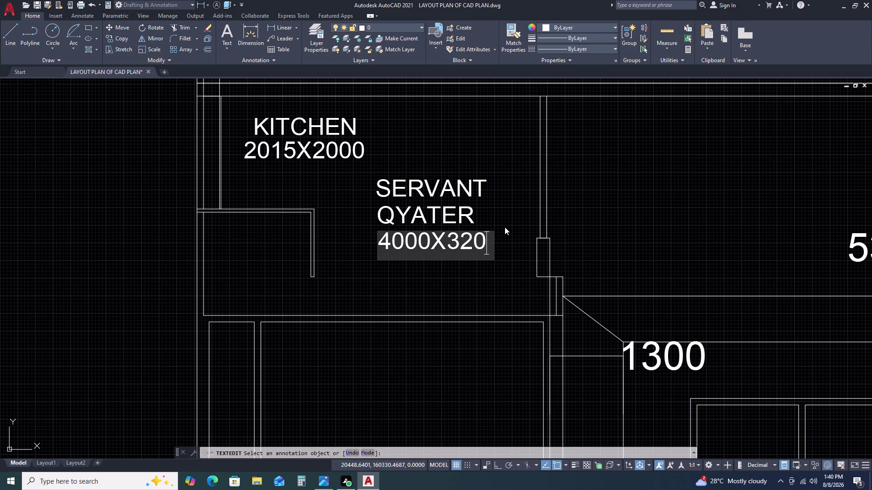
text(0)
click(505, 227)
scroll(down, 3)
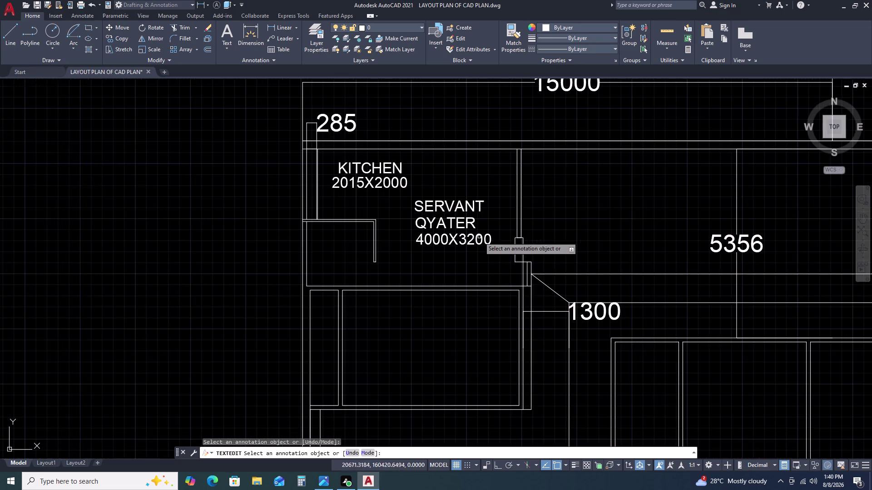
middle_drag(544, 244, 498, 179)
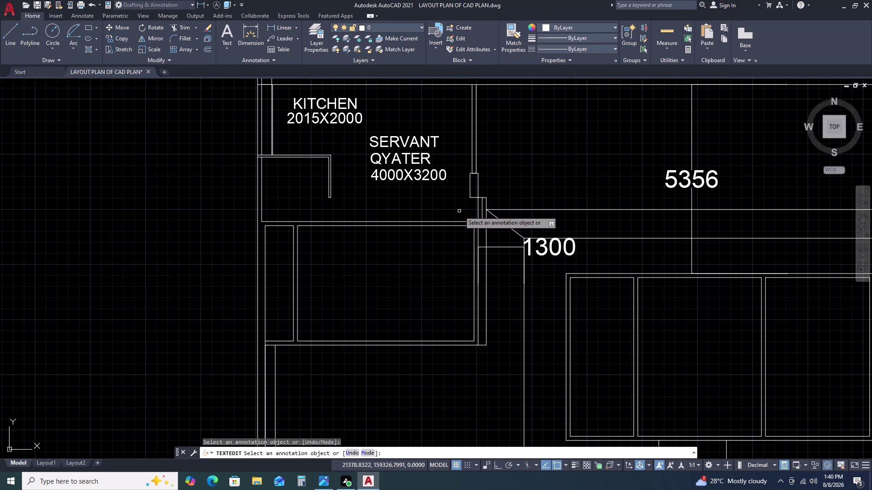
key(Escape)
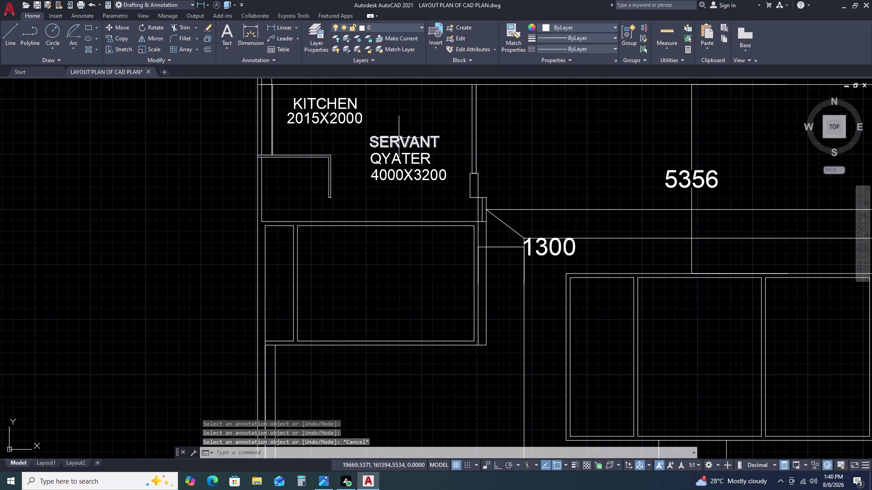
Fix QYATER by replacing its Y with U, so the label reads QUATER.
triple_click(399, 160)
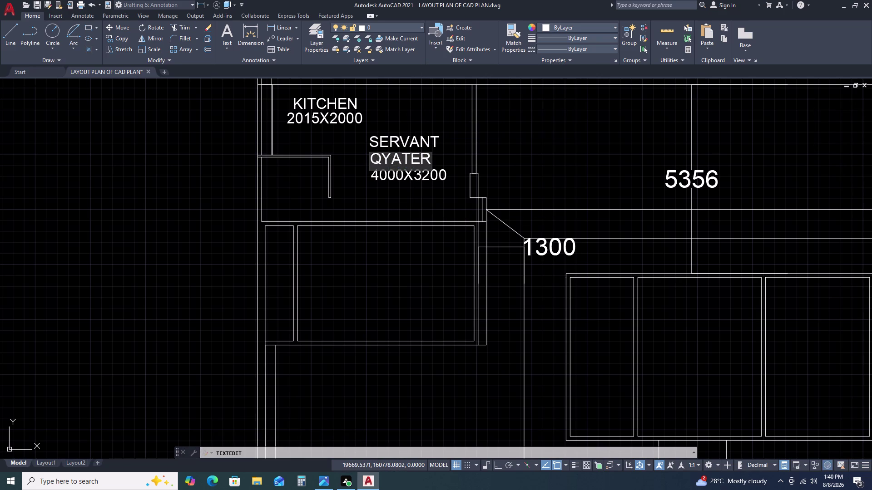
double_click(391, 160)
double_click(403, 158)
triple_click(391, 157)
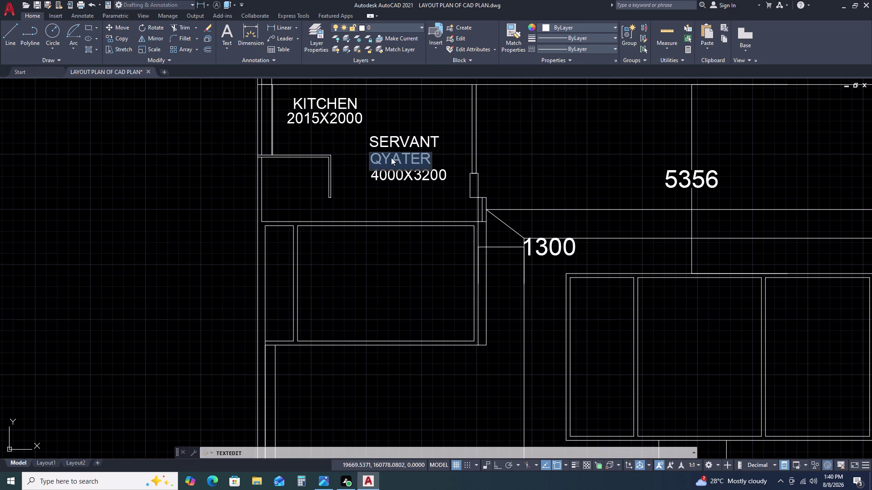
click(391, 156)
key(Escape)
double_click(391, 154)
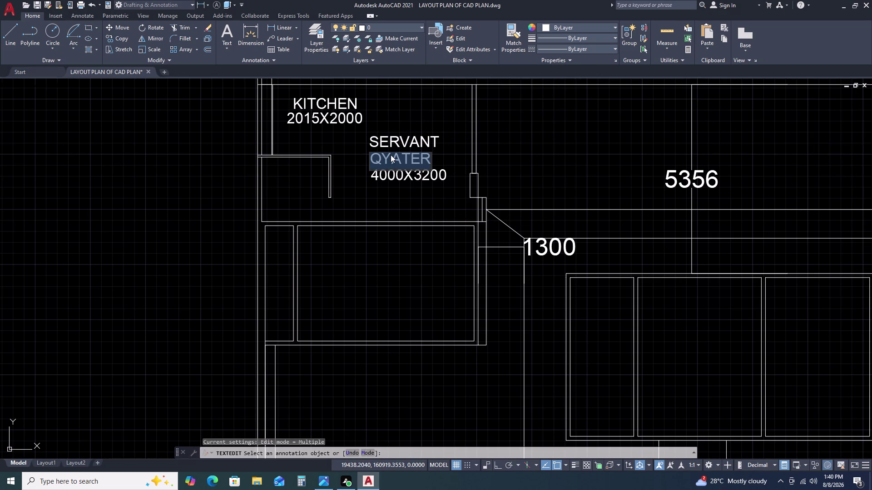
click(391, 157)
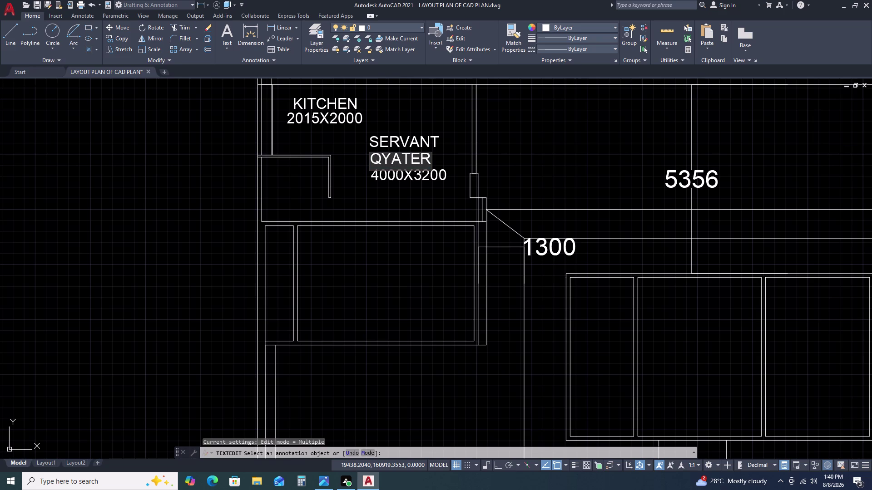
key(BackSpace)
key(u)
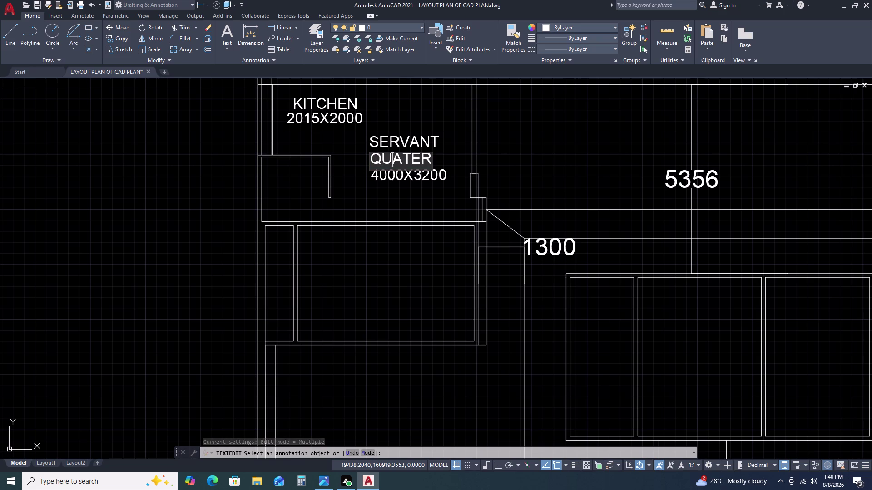
click(380, 185)
key(Escape)
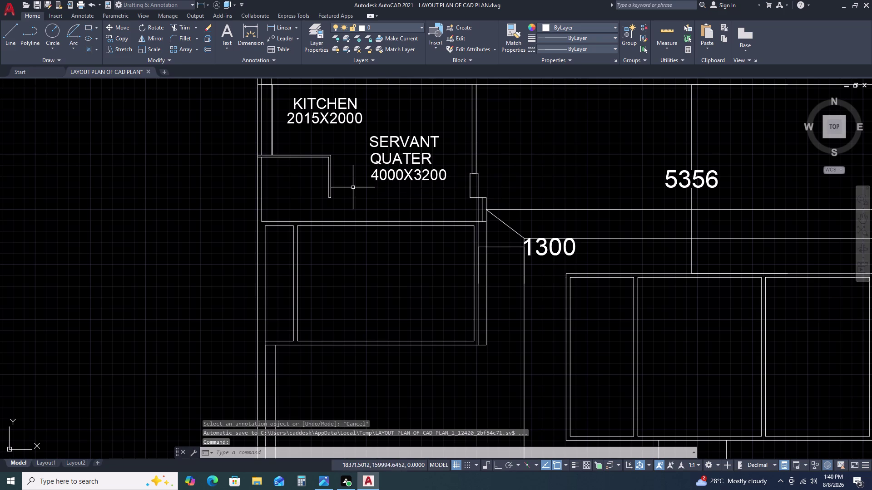
middle_drag(447, 185, 459, 157)
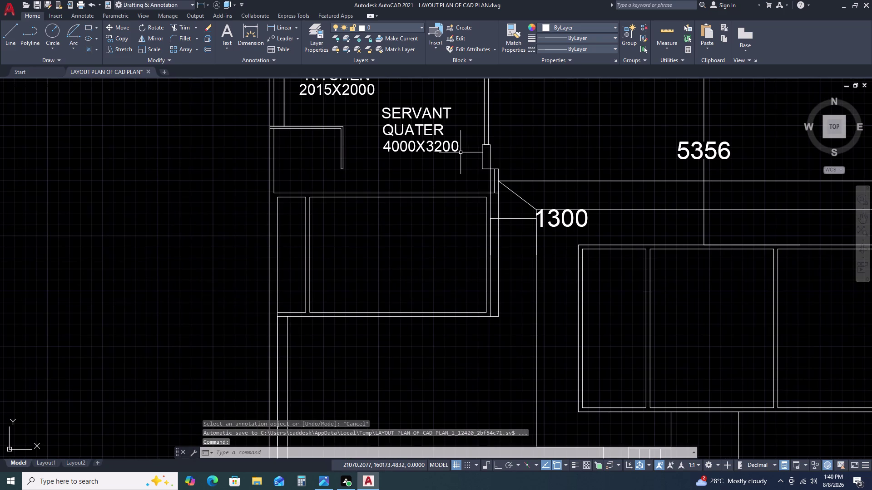
Clear the stray text edit, then begin copying the SERVANT label from a picked base point.
double_click(427, 113)
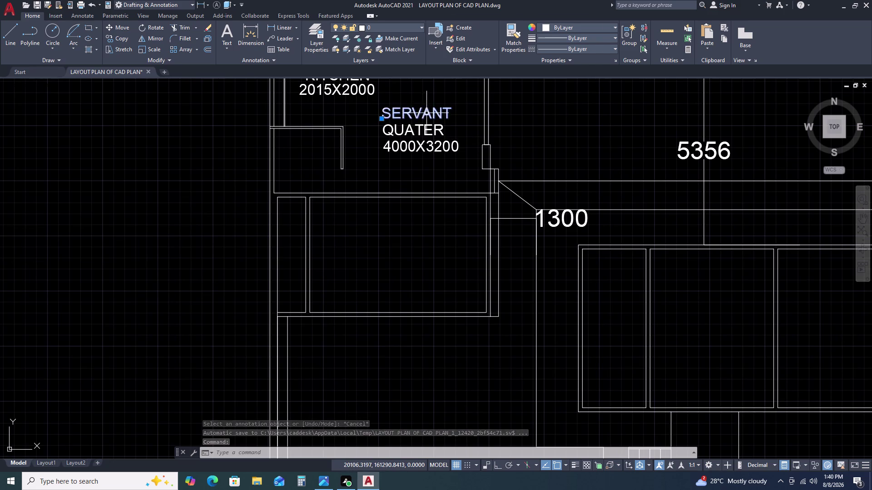
key(Escape)
key(Escape)
key(Escape)
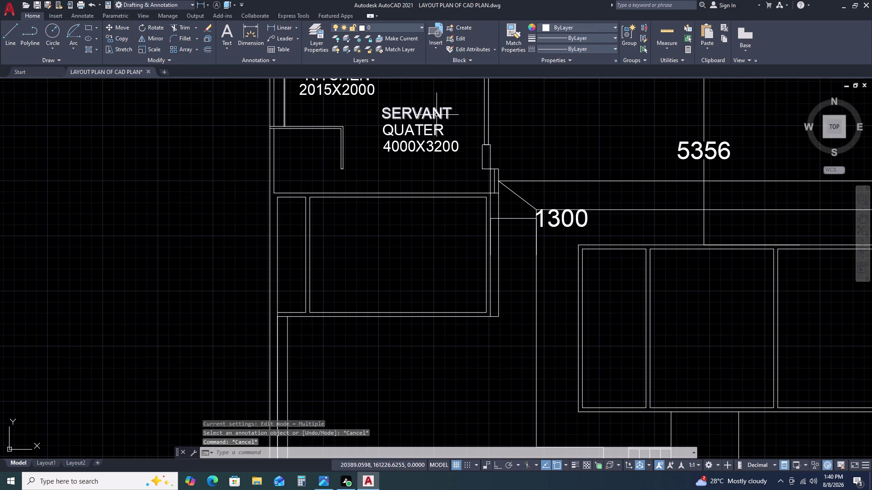
click(436, 114)
key(c)
key(o)
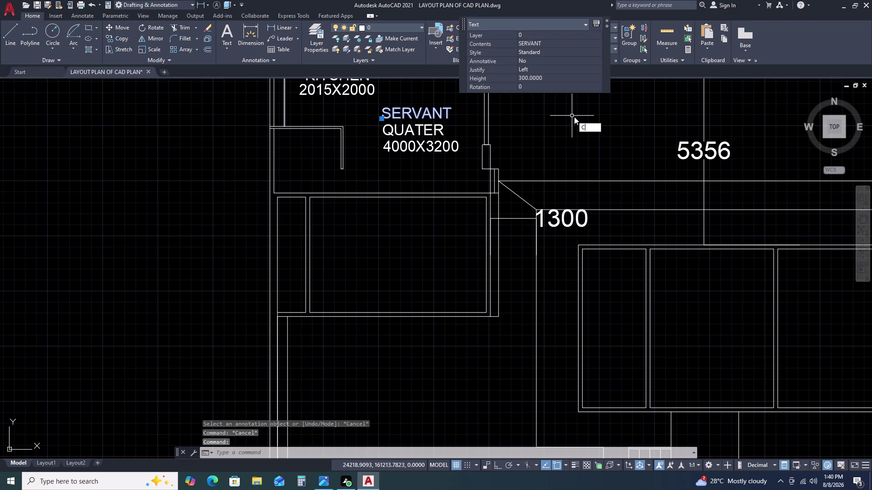
key(space)
double_click(457, 124)
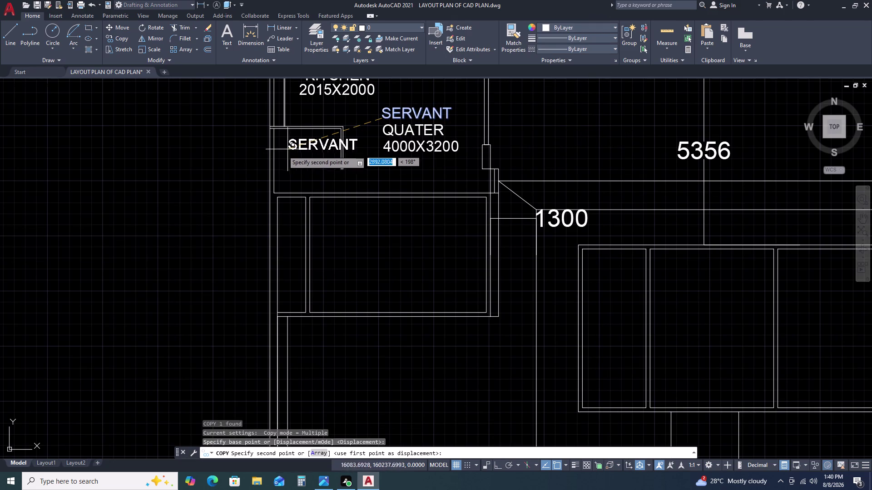